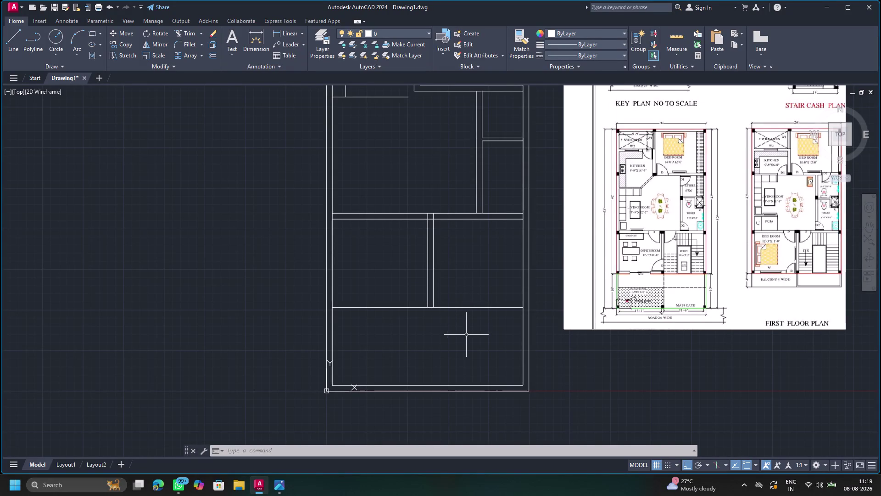
Draw the first stepped wall segments, down from the horizontal wall and then left.
scroll(down, 3)
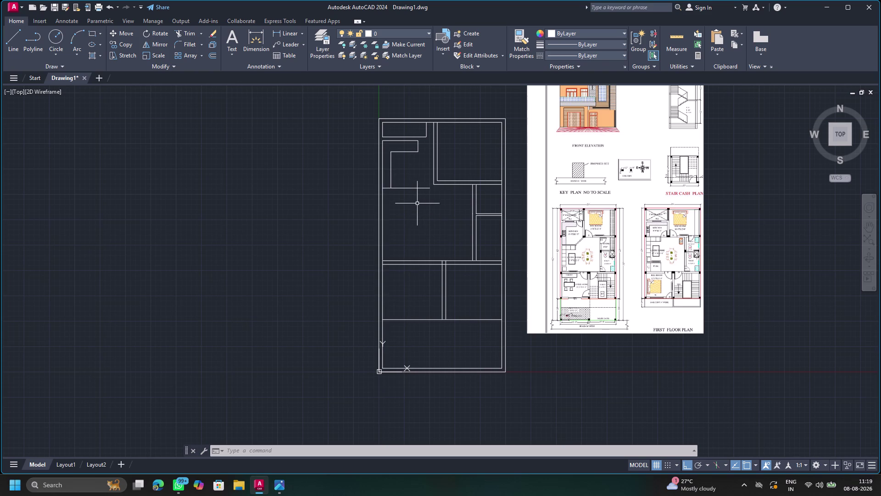
middle_drag(421, 204, 427, 290)
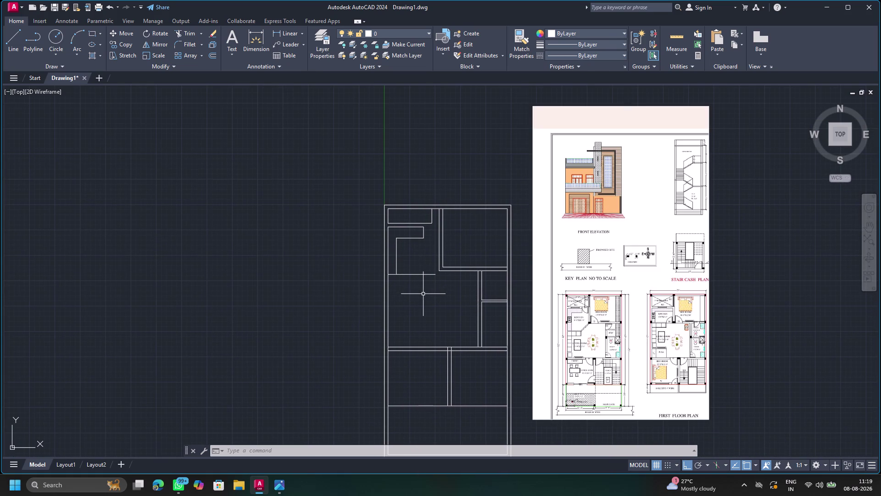
scroll(up, 3)
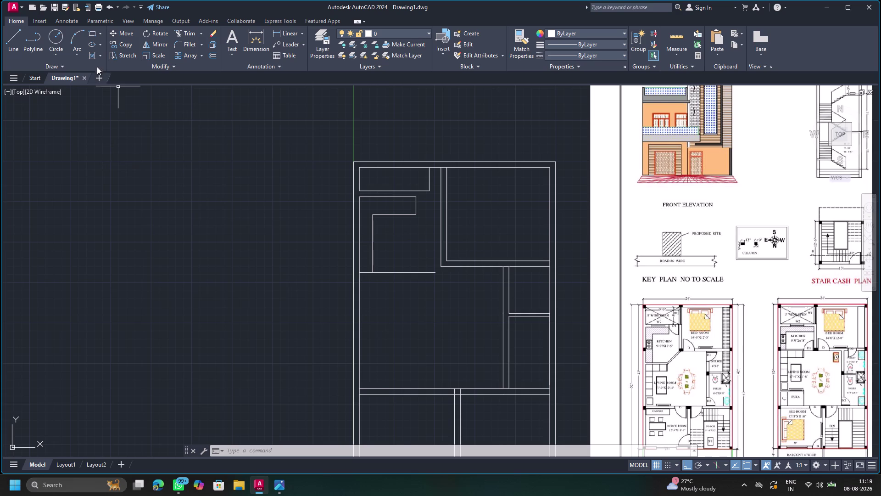
click(9, 38)
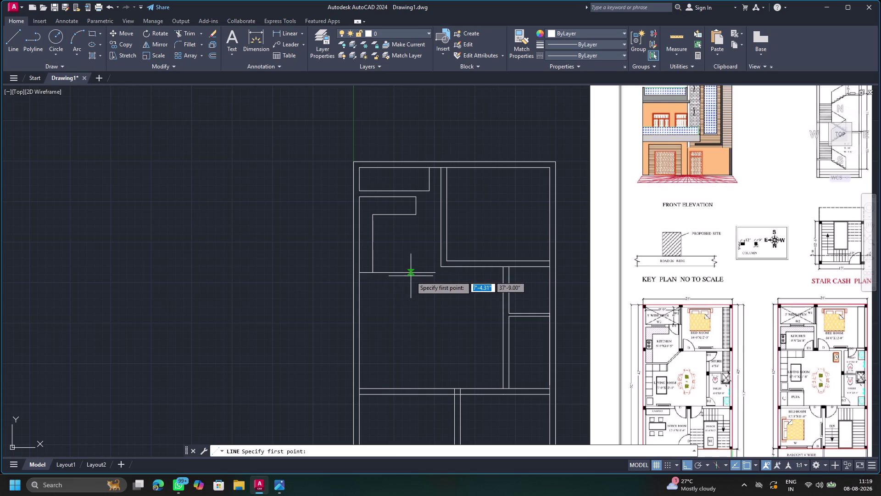
scroll(up, 3)
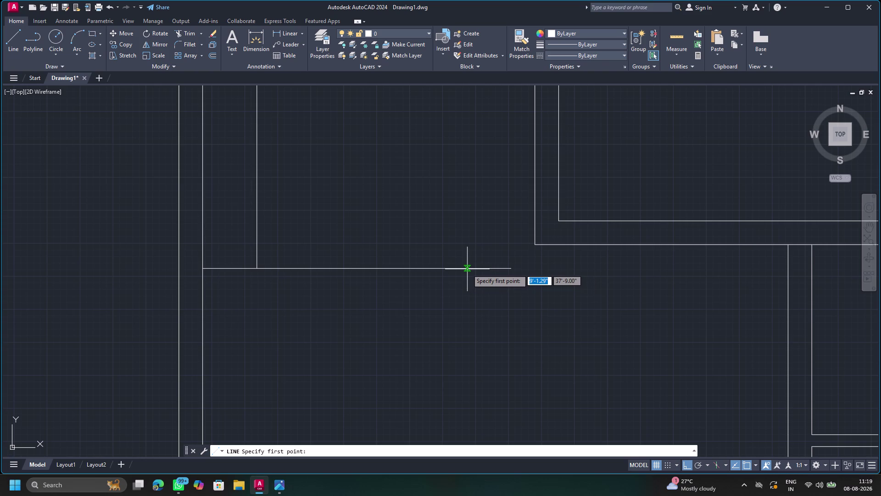
click(467, 269)
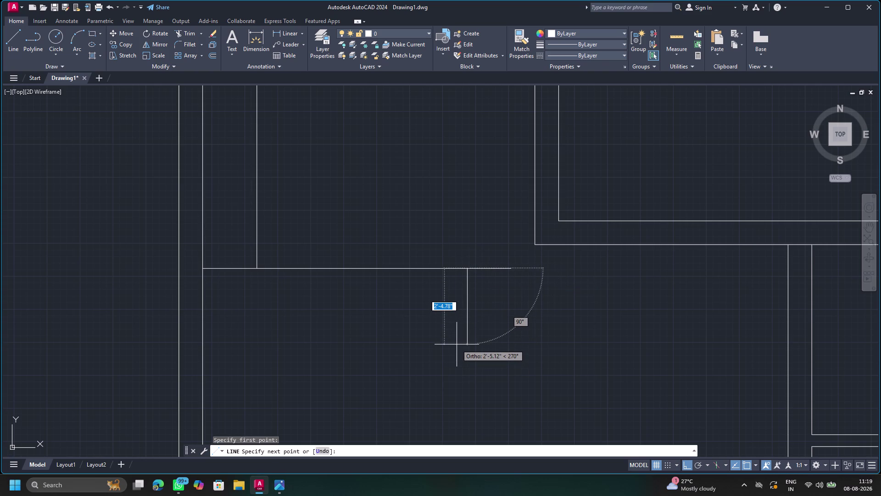
click(457, 344)
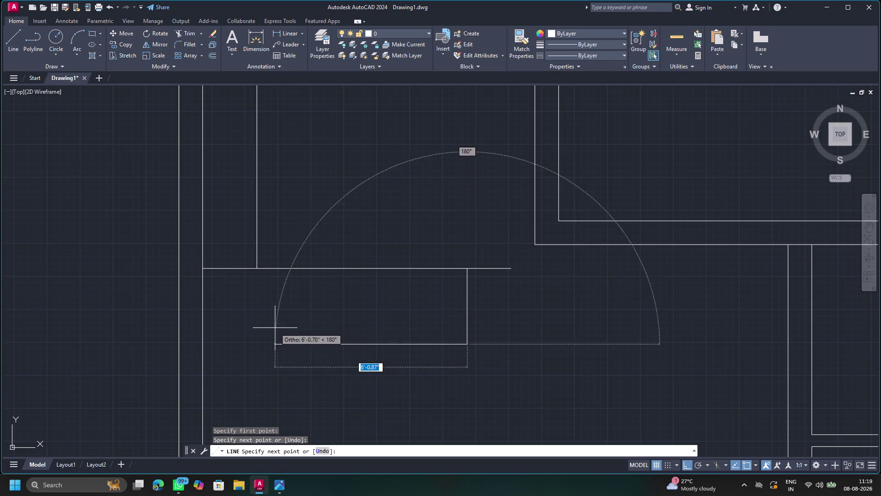
click(278, 343)
Continue the stepped wall with the long segment and a short horizontal end.
scroll(down, 3)
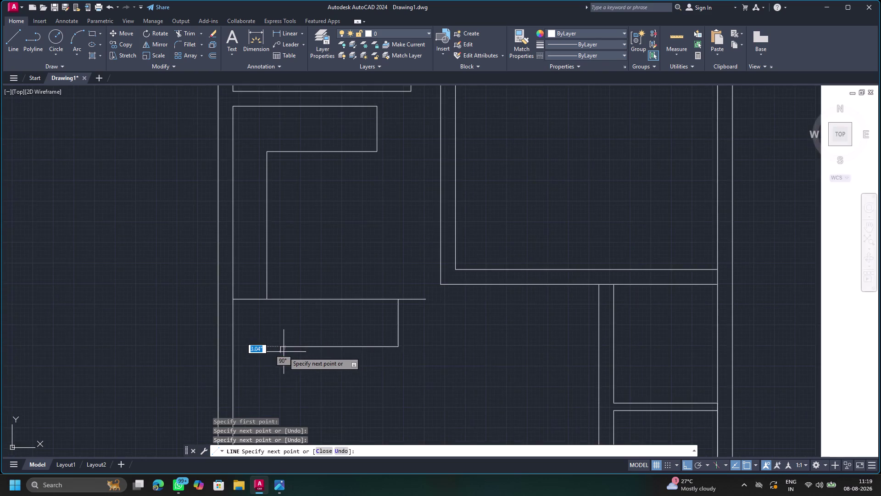
middle_drag(283, 351, 345, 232)
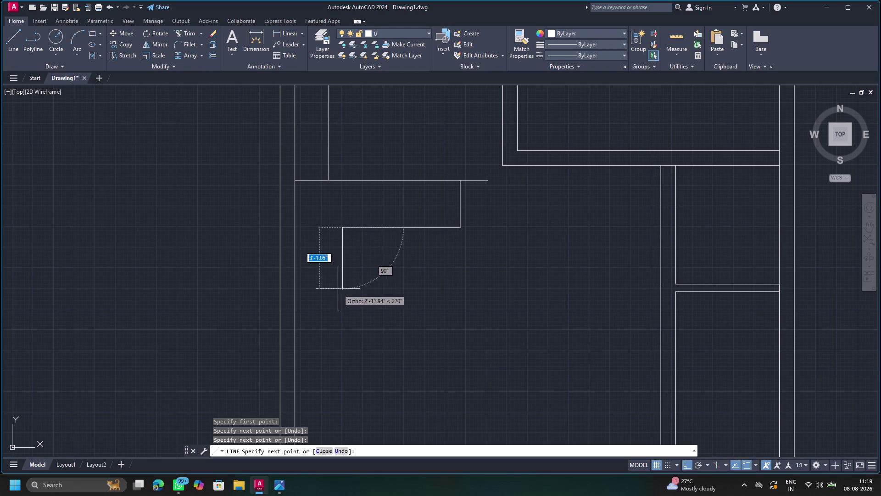
middle_drag(342, 316, 380, 190)
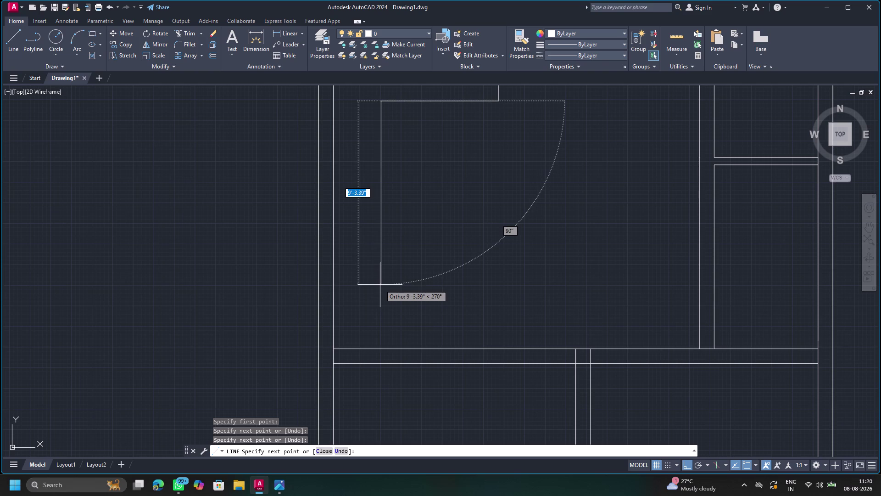
click(380, 284)
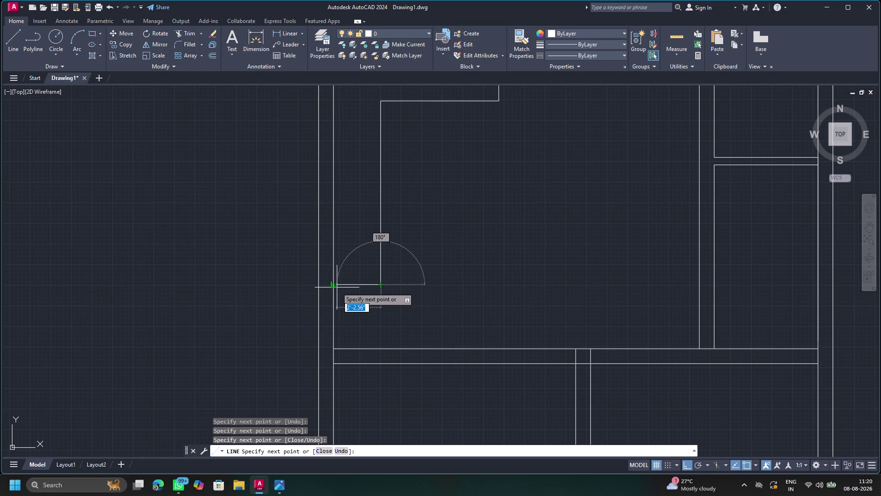
click(333, 285)
key(Escape)
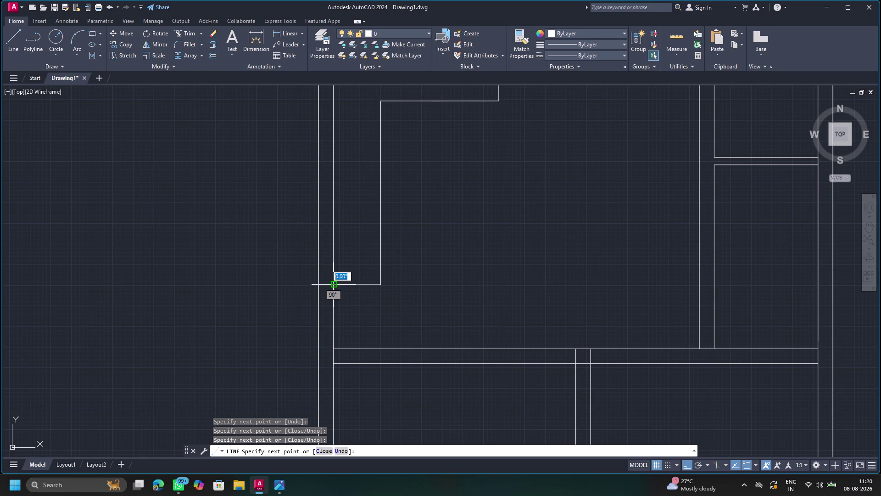
scroll(down, 3)
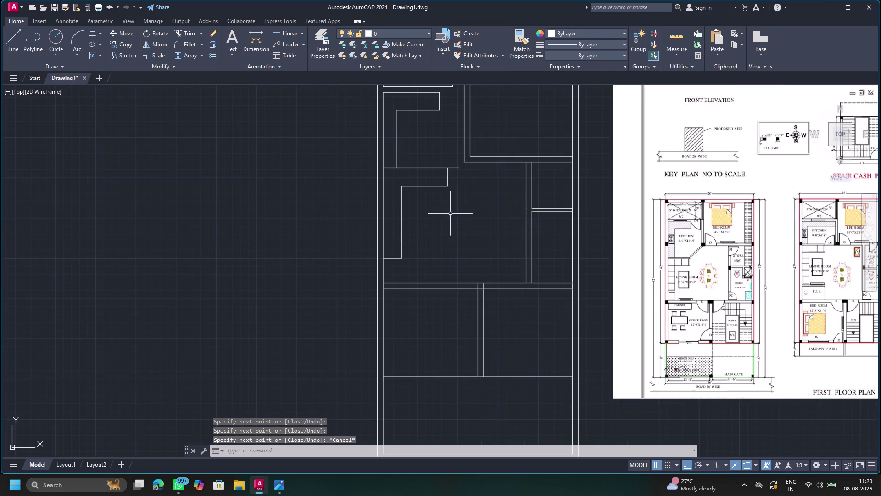
Fence-trim the excess line ends at the wall jog.
click(195, 36)
drag(453, 165, 453, 174)
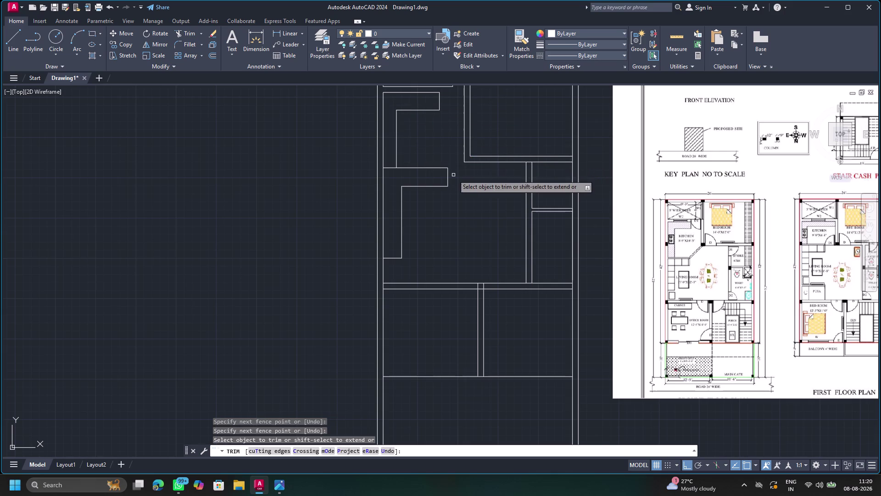
key(Escape)
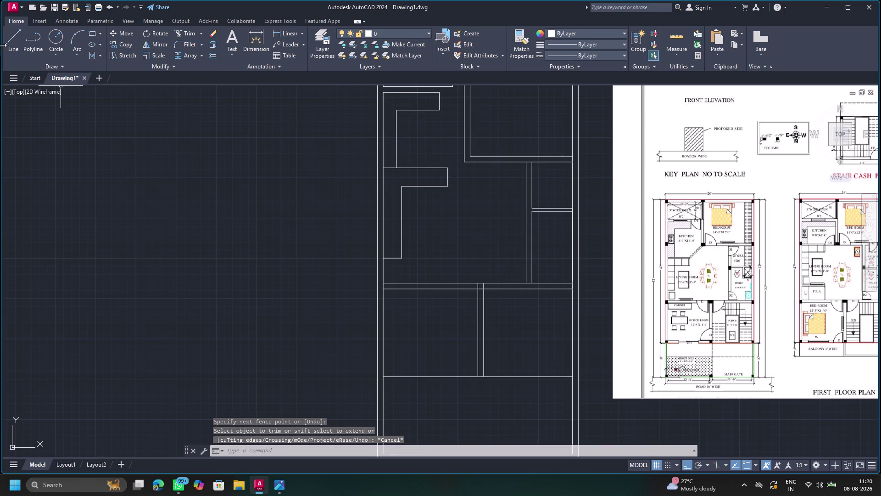
Begin a new line, pan to show the plan and reference sheet, then cancel it.
click(8, 43)
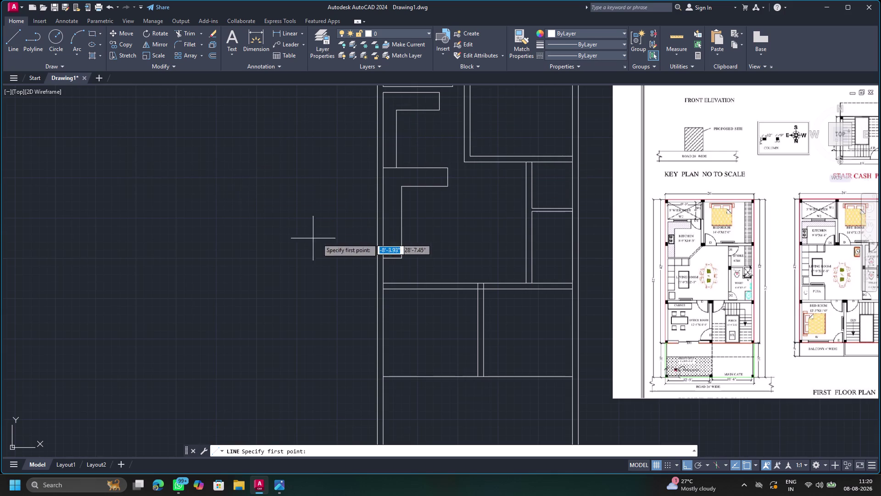
middle_drag(431, 227, 318, 324)
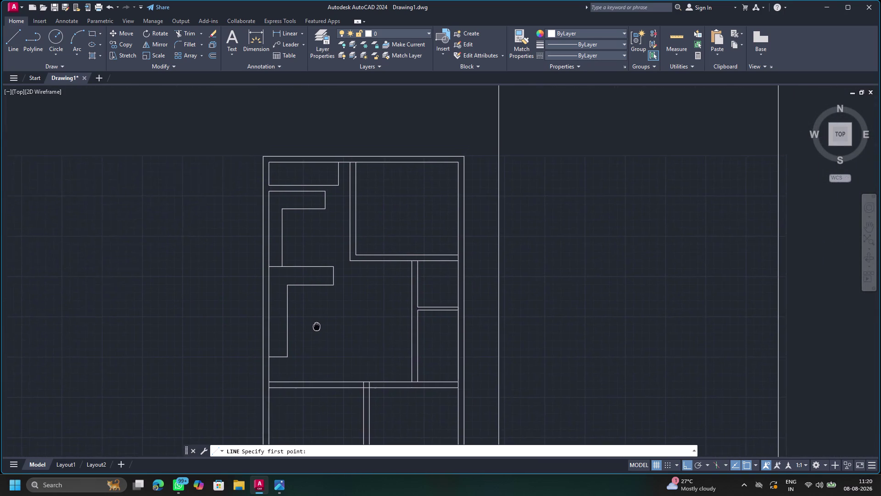
middle_drag(317, 324, 306, 345)
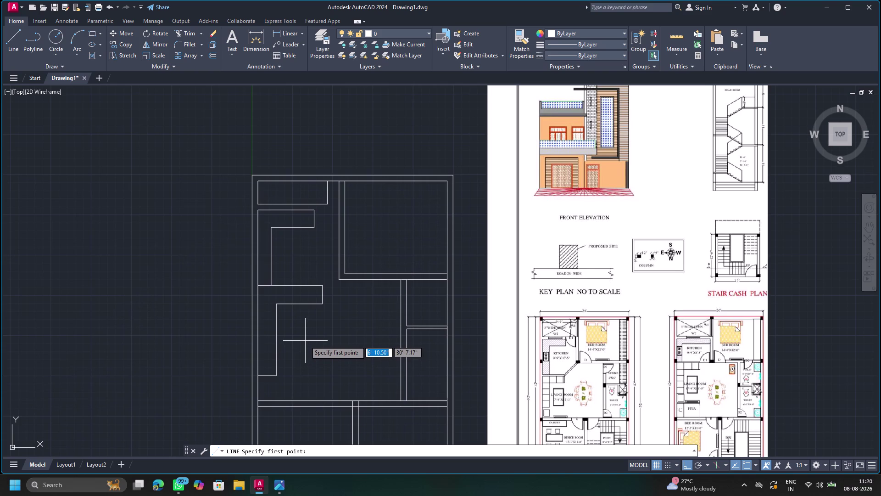
key(Escape)
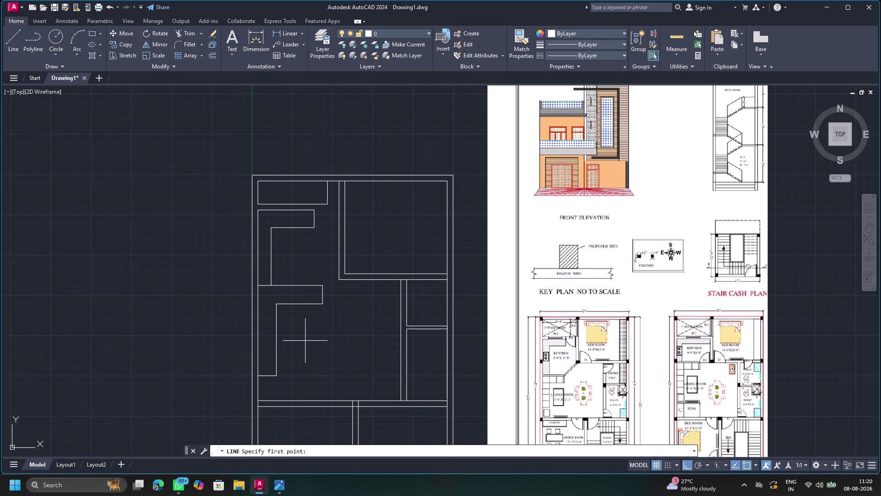
click(288, 285)
key(Escape)
key(o)
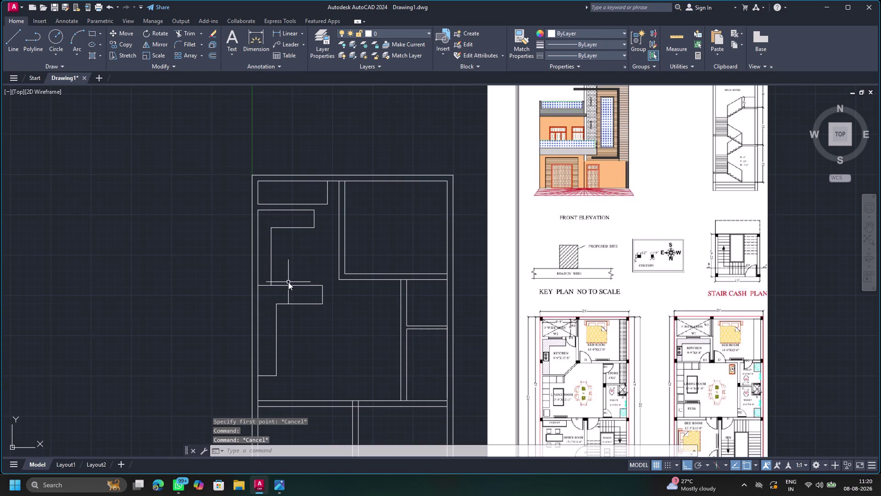
Offset the wall jog edge by 4.5 inches.
key(Return)
key(Return)
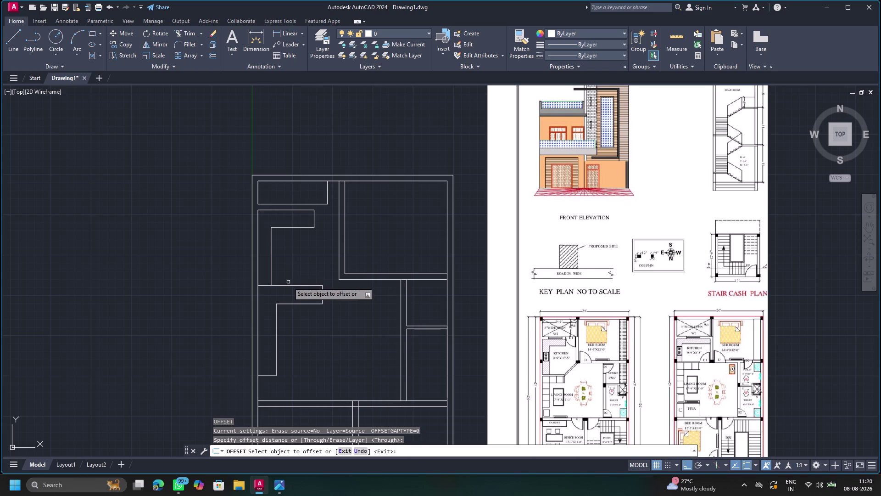
click(279, 285)
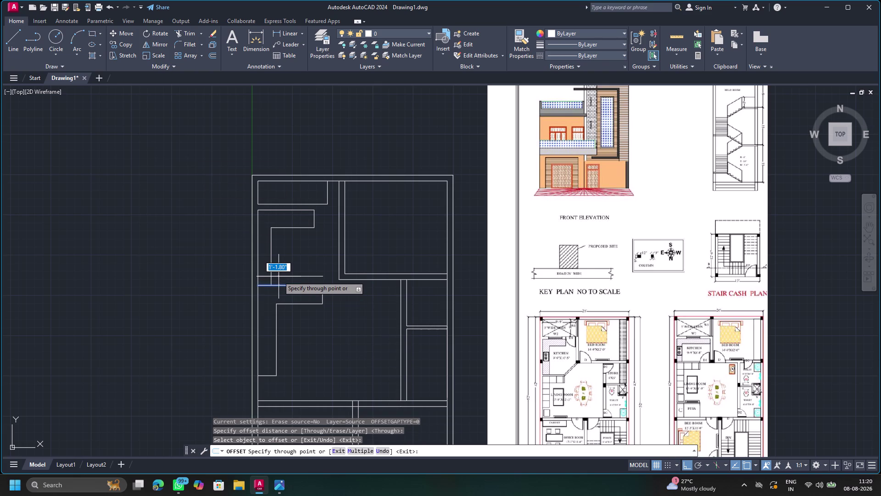
key(4)
text(.5)
key(shift+quotedbl)
key(Return)
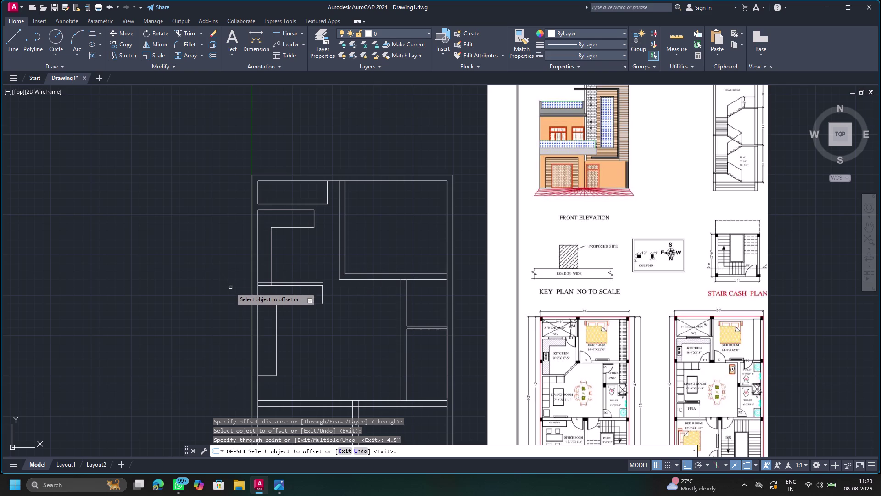
Pick another line, end the offset, and erase the unwanted extra line.
click(279, 281)
key(Escape)
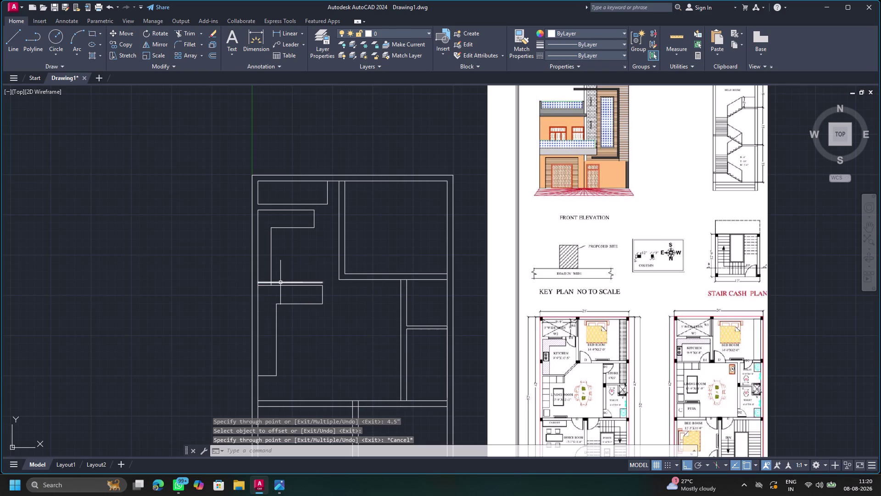
click(280, 282)
key(Delete)
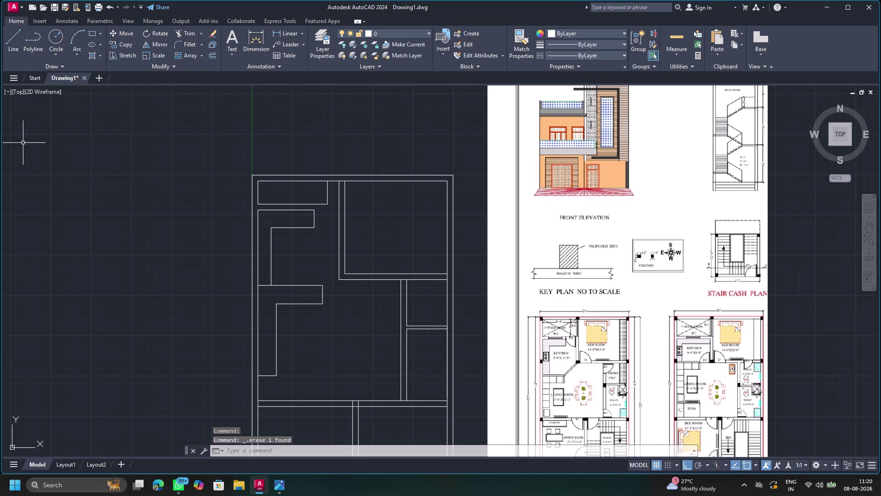
Undo the erase, the 4.5-inch offset and the stepped wall lines.
click(108, 5)
click(107, 4)
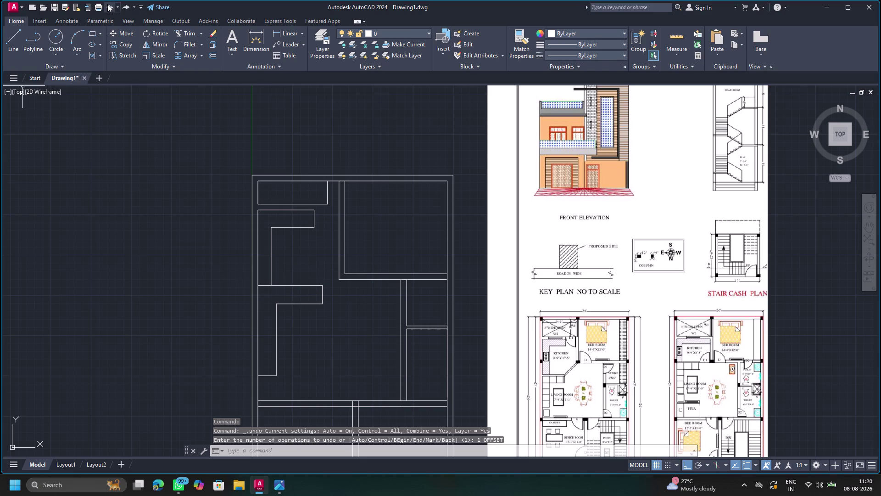
click(108, 4)
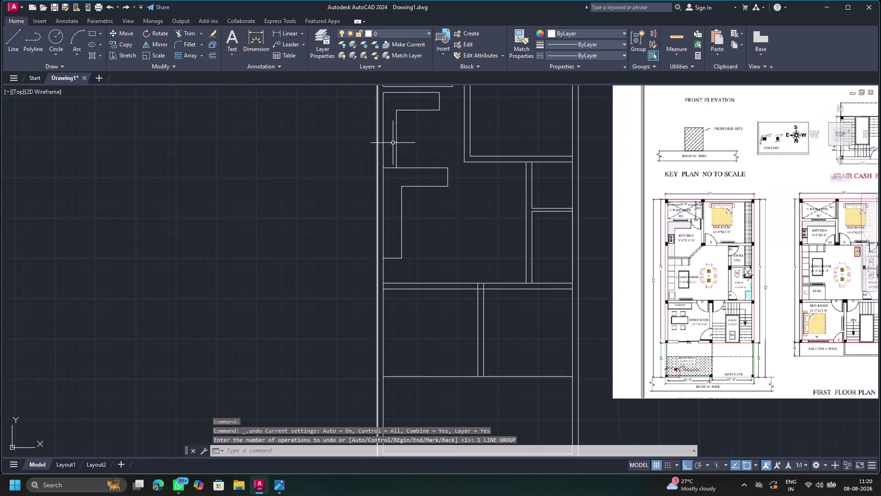
middle_drag(474, 202, 301, 151)
scroll(down, 3)
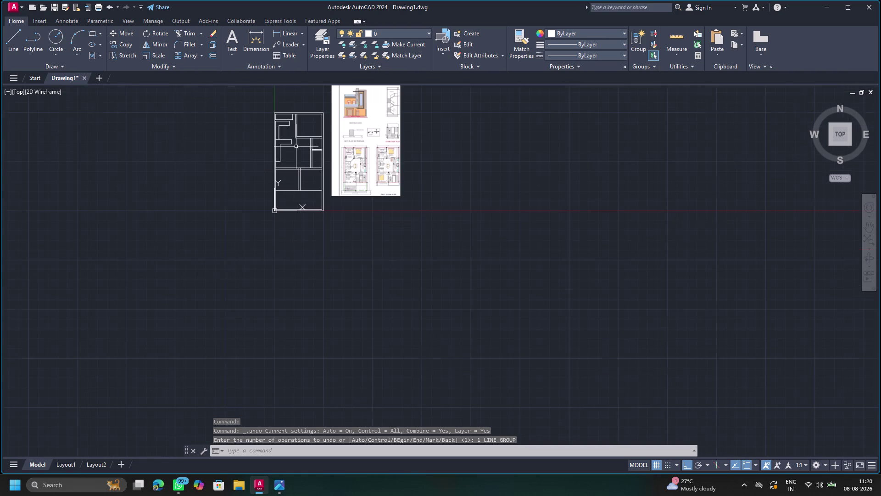
middle_drag(293, 143, 267, 209)
scroll(up, 3)
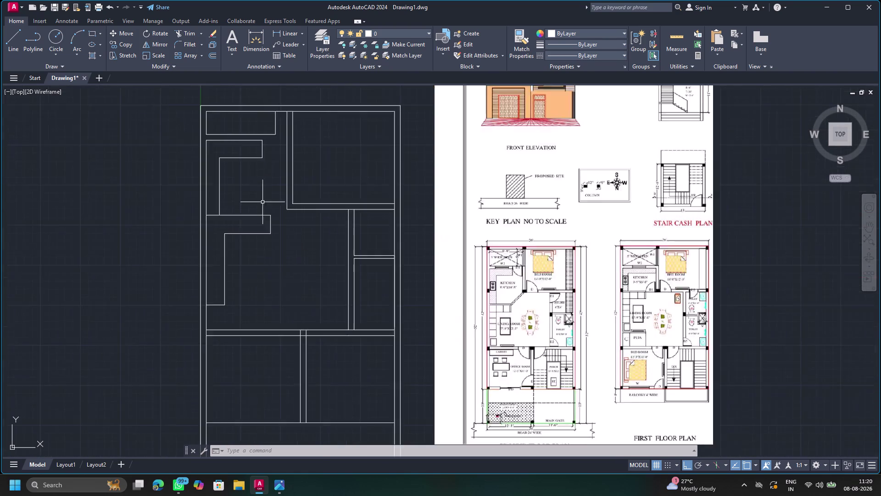
scroll(up, 3)
Undo further view changes, the last trim and the last drawn line.
click(110, 6)
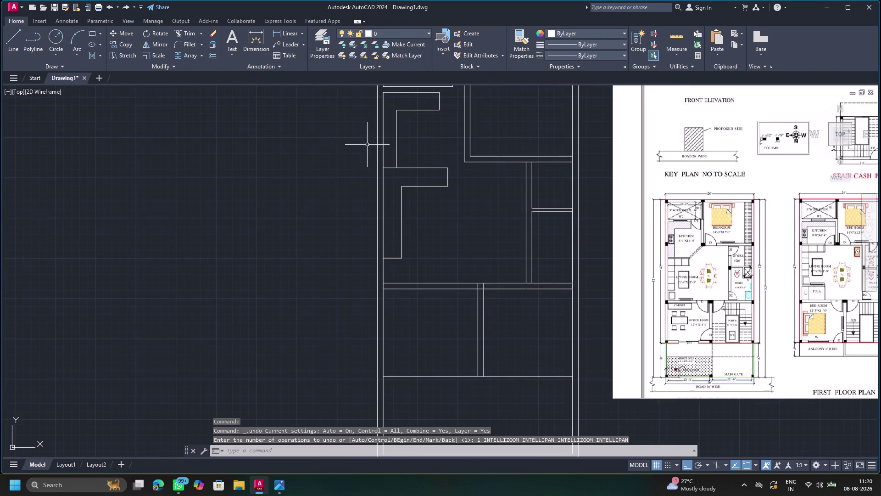
click(111, 8)
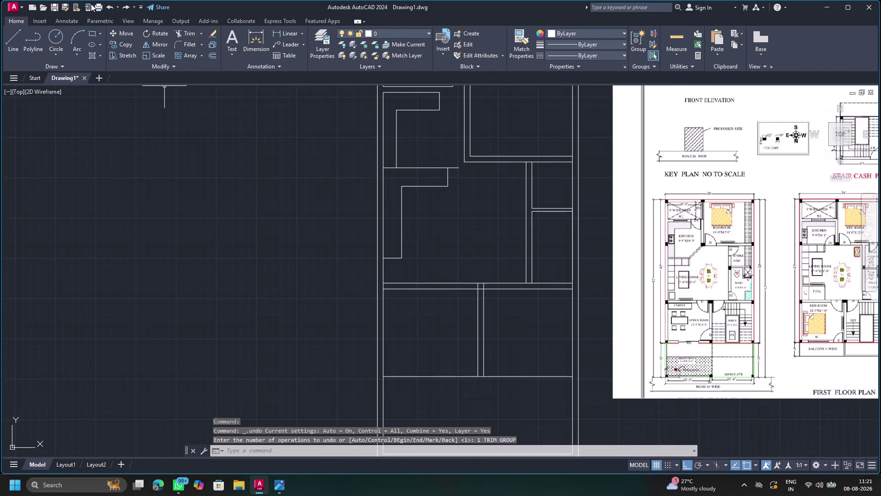
click(108, 10)
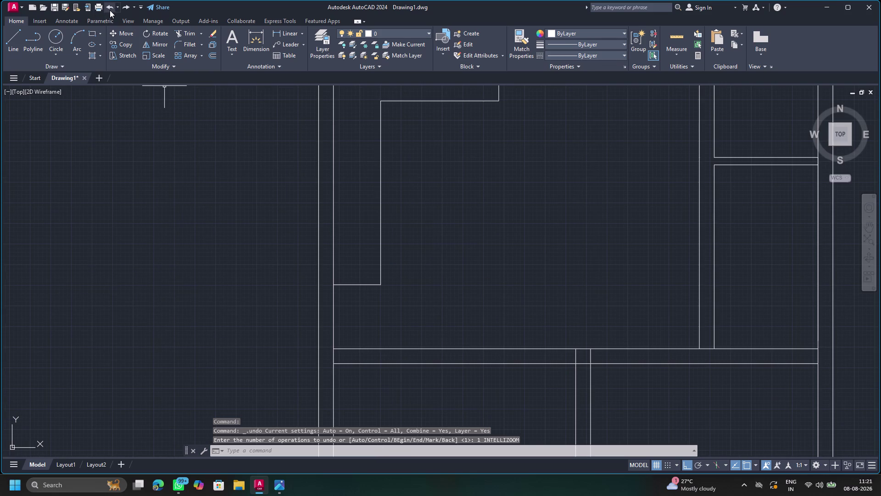
click(109, 10)
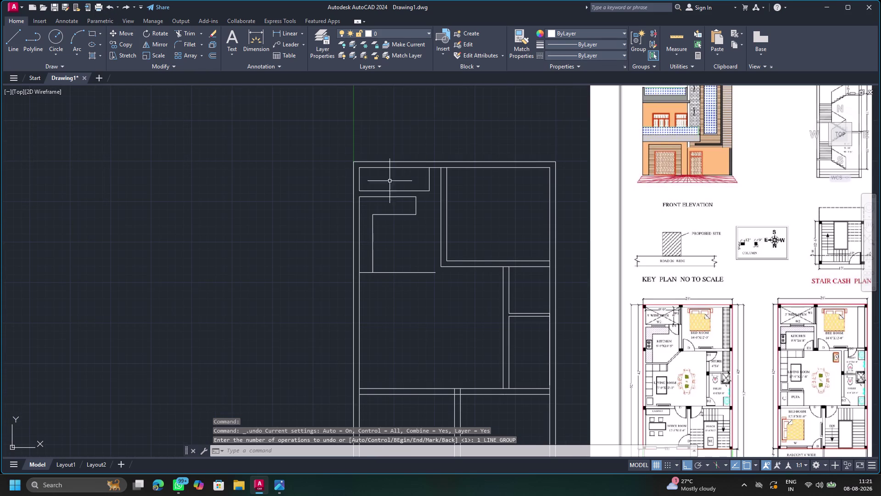
middle_drag(432, 275, 335, 235)
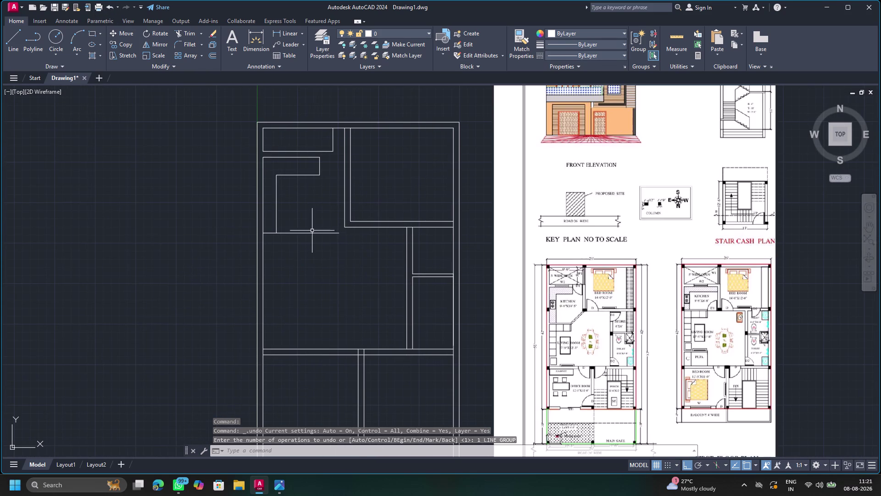
click(308, 232)
key(Escape)
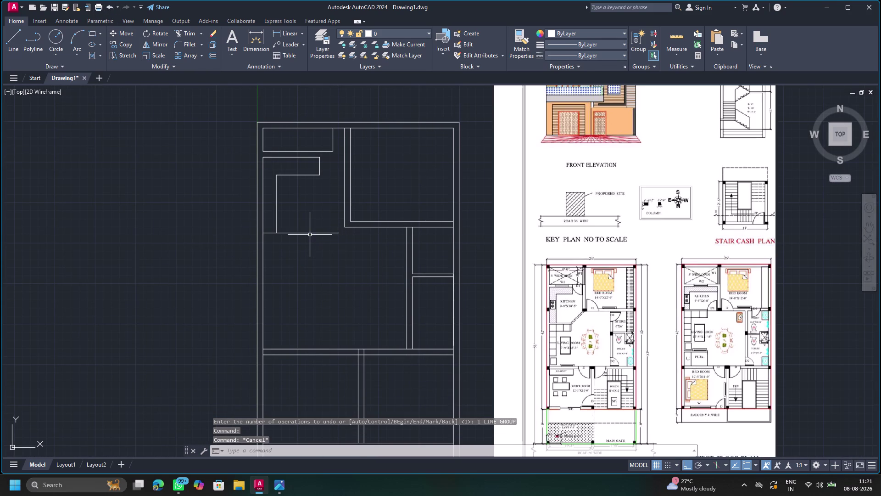
Offset the short horizontal interior wall line by 4.5" with OFFSET.
click(310, 233)
key(Escape)
key(o)
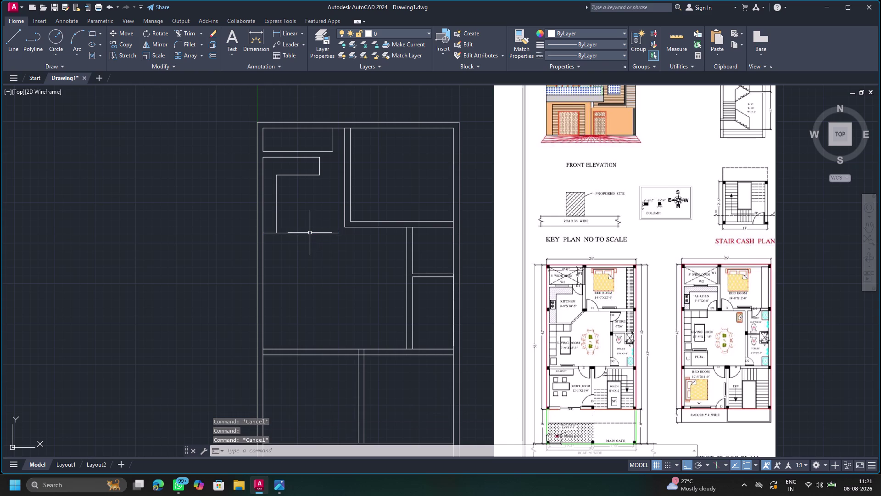
key(Return)
key(Return)
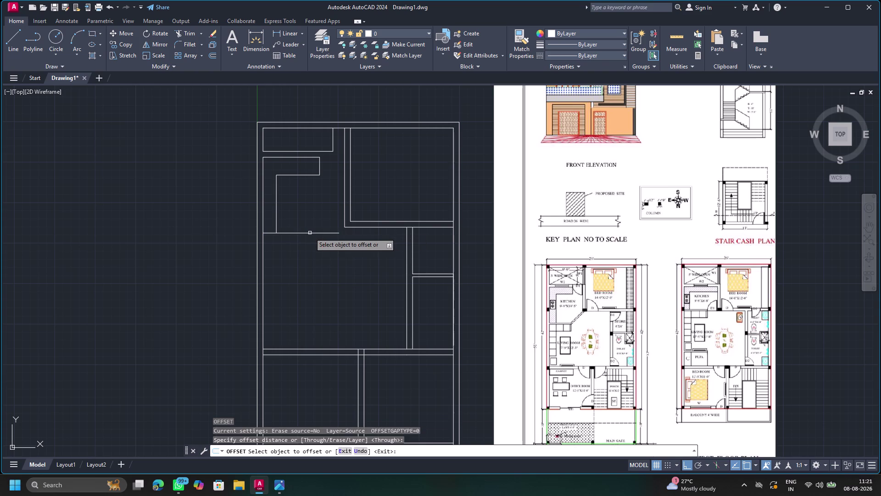
click(310, 233)
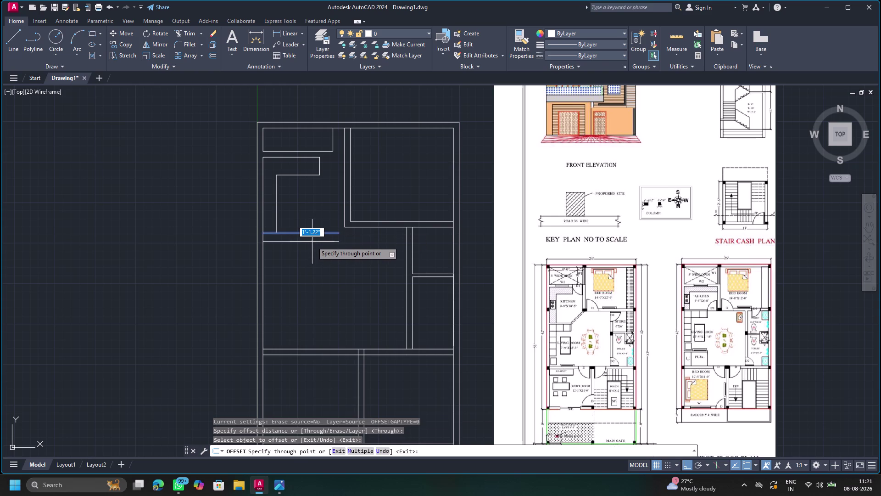
text(4.5)
text(")
key(Return)
scroll(up, 3)
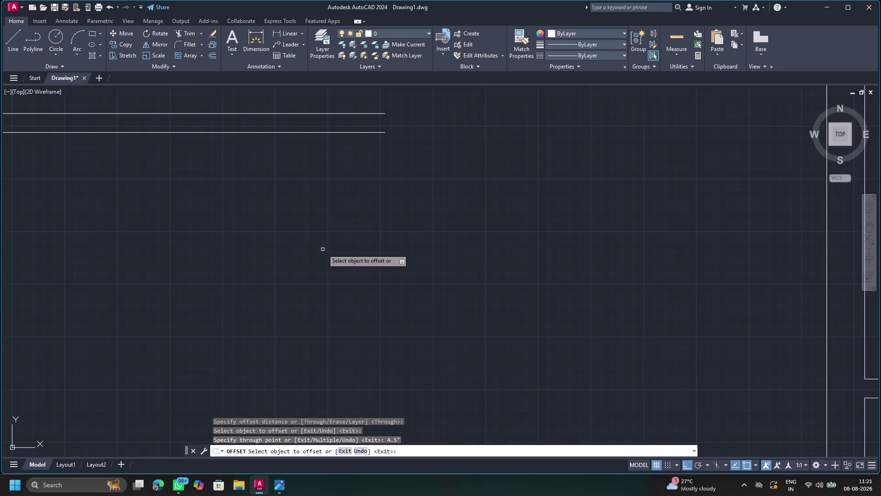
middle_drag(288, 221, 410, 321)
scroll(down, 3)
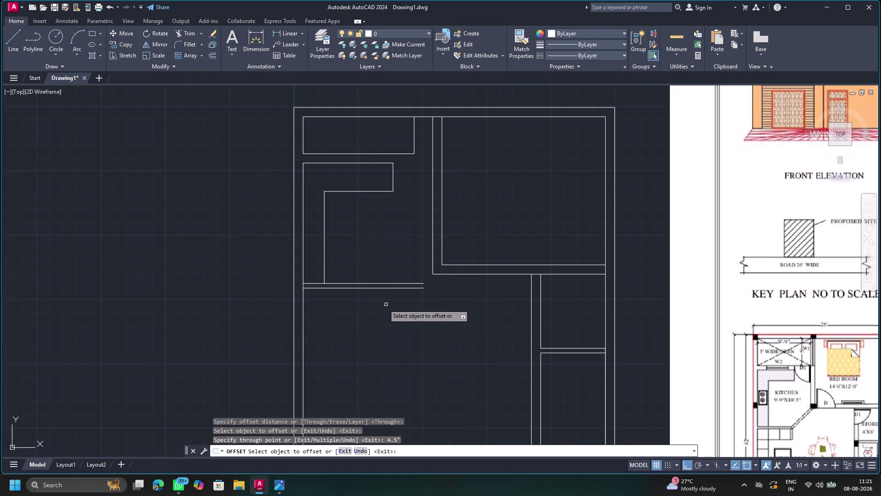
click(10, 42)
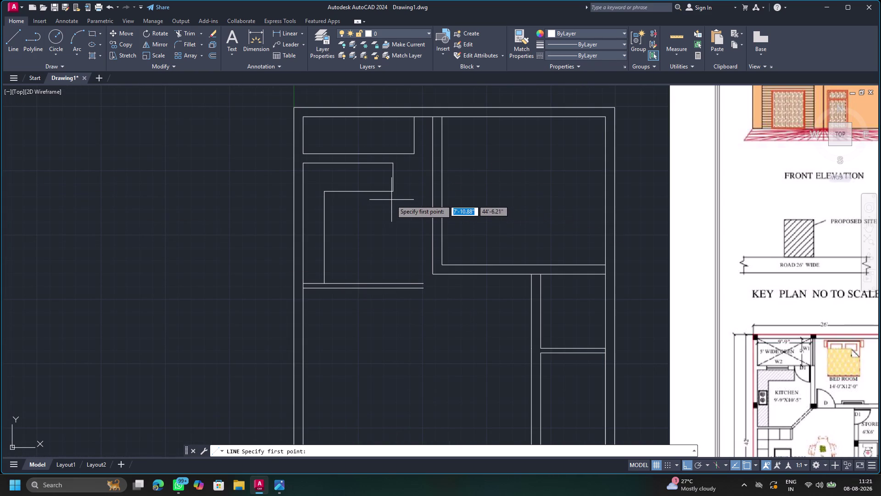
Trace the six-corner L-shaped wall outline from the double wall to the left outer wall.
click(395, 191)
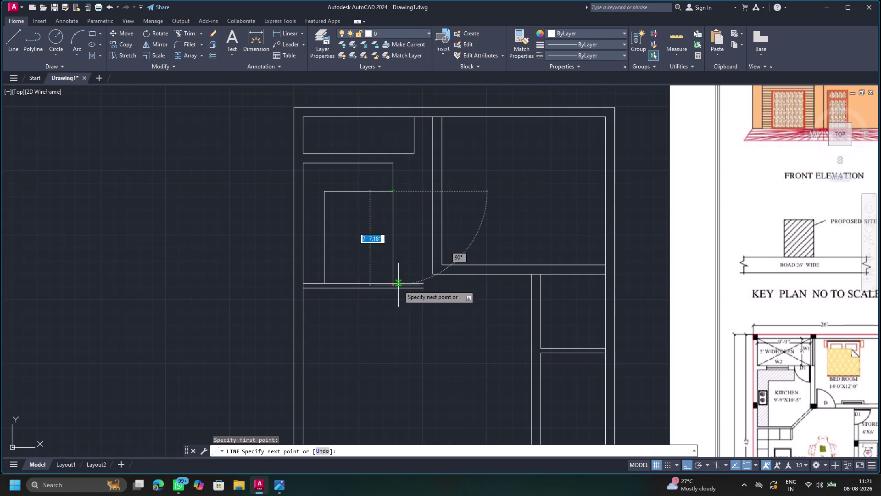
click(392, 288)
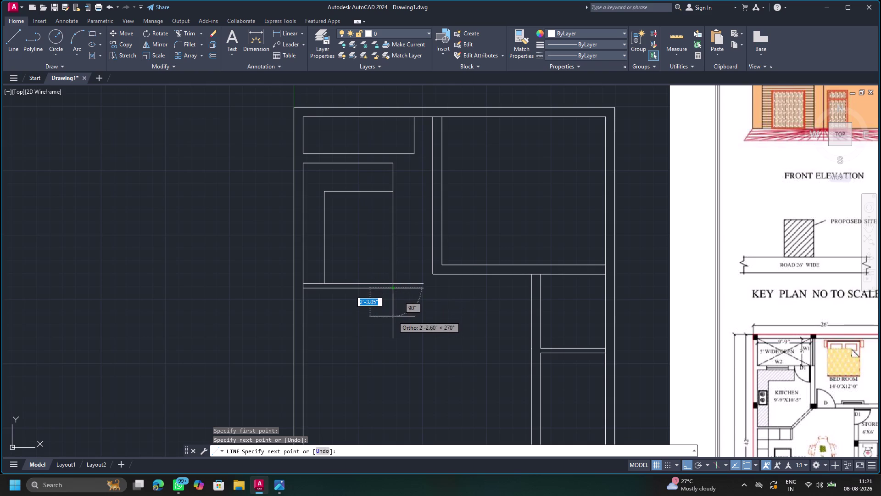
scroll(down, 3)
middle_drag(392, 319, 404, 227)
scroll(up, 3)
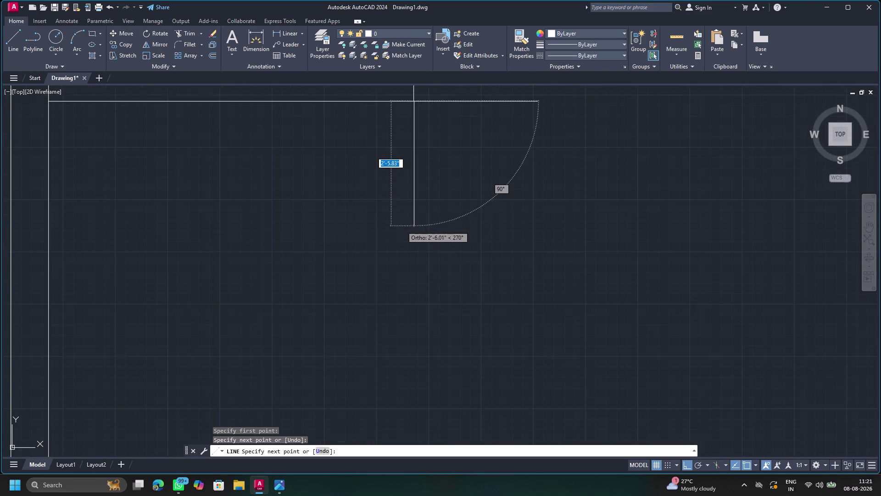
click(414, 240)
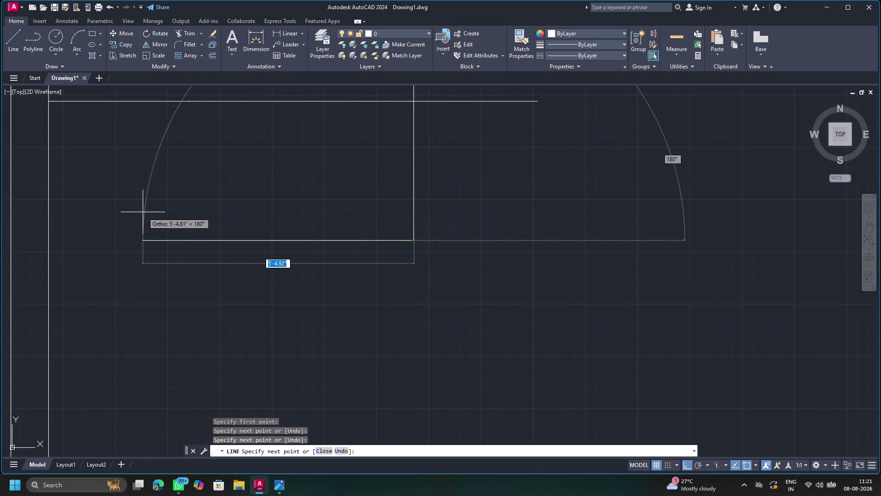
click(199, 243)
scroll(down, 3)
middle_drag(210, 256, 248, 180)
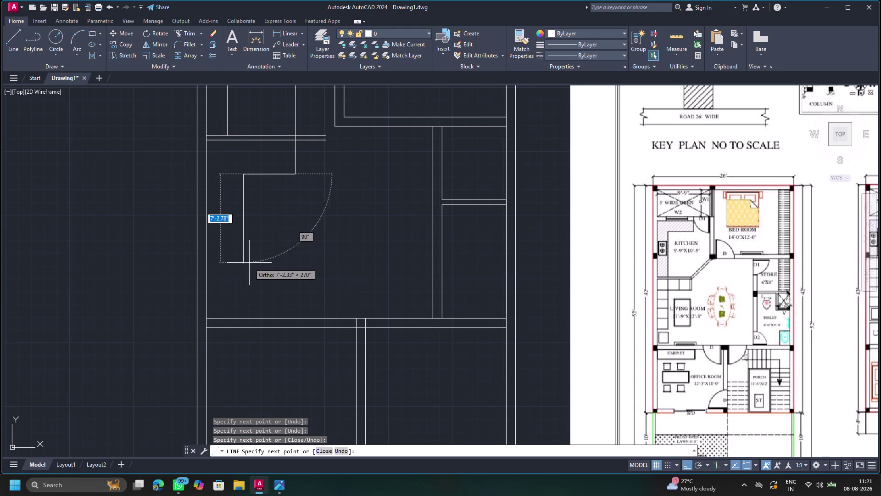
click(243, 274)
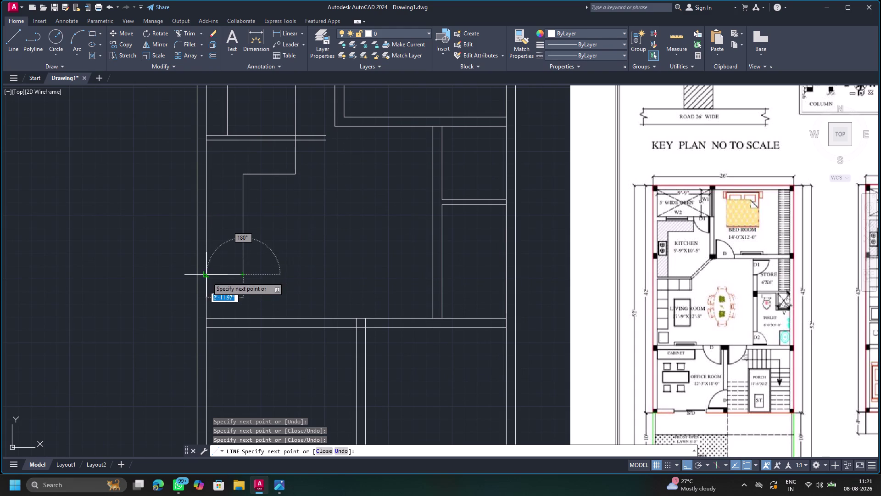
click(207, 275)
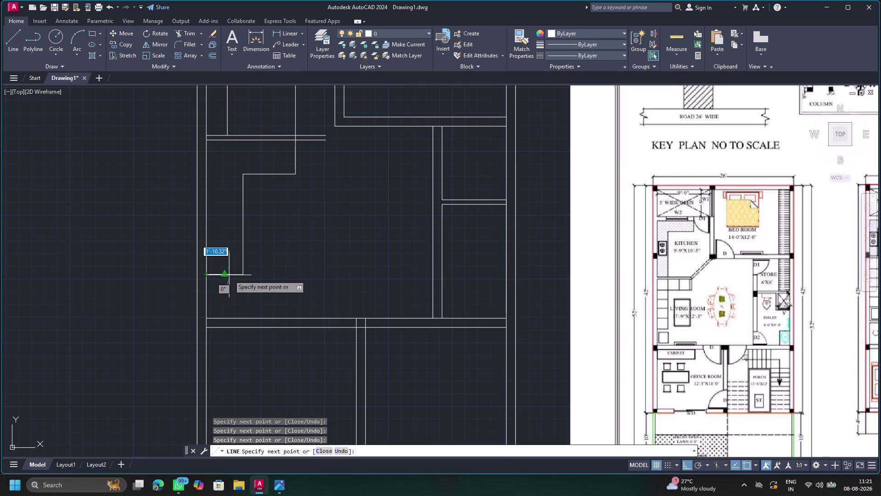
key(Escape)
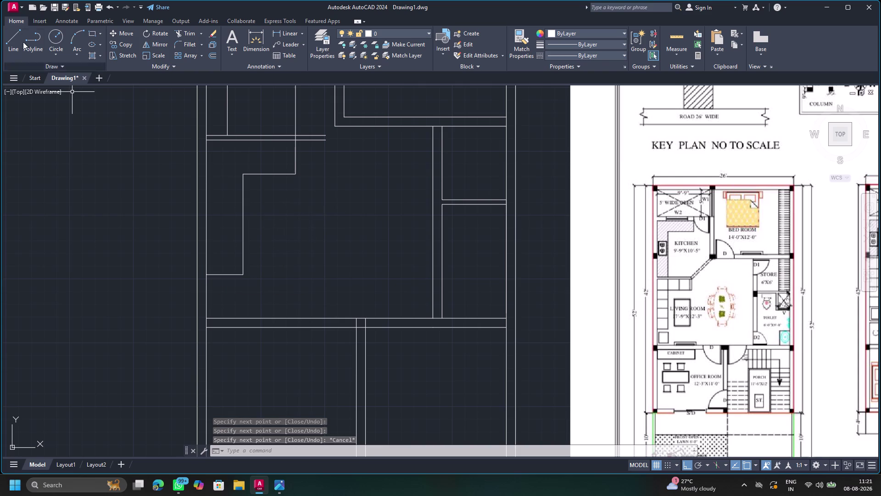
Trim the overlapping wall segments at the double-wall junctions with fences and a corner pick.
click(181, 31)
drag(308, 116, 306, 136)
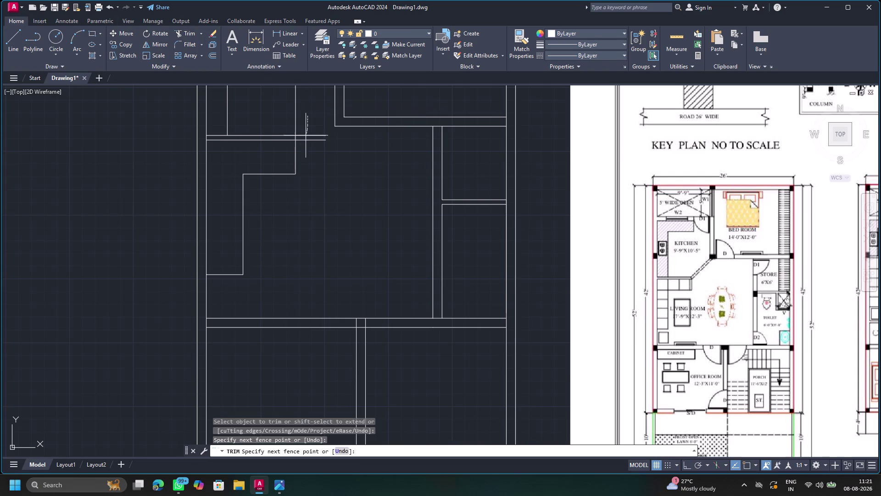
drag(305, 136, 300, 157)
drag(275, 115, 301, 116)
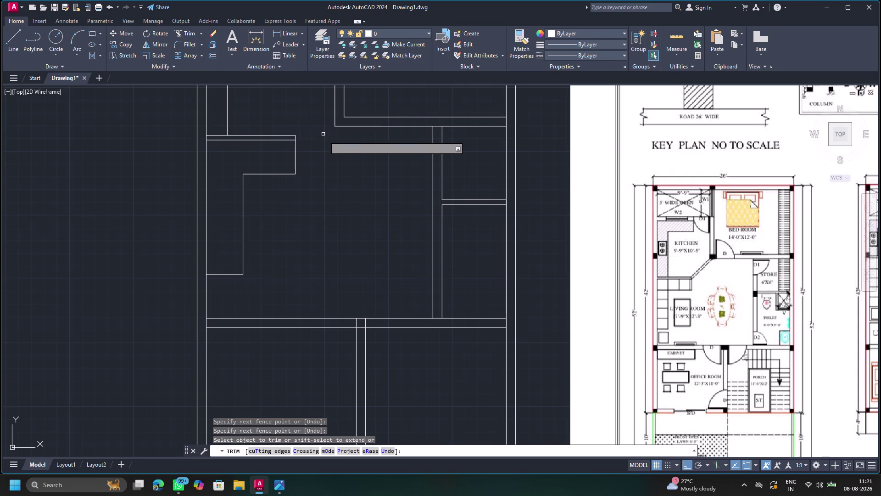
scroll(up, 3)
drag(281, 133, 299, 135)
scroll(down, 3)
middle_drag(138, 163, 281, 191)
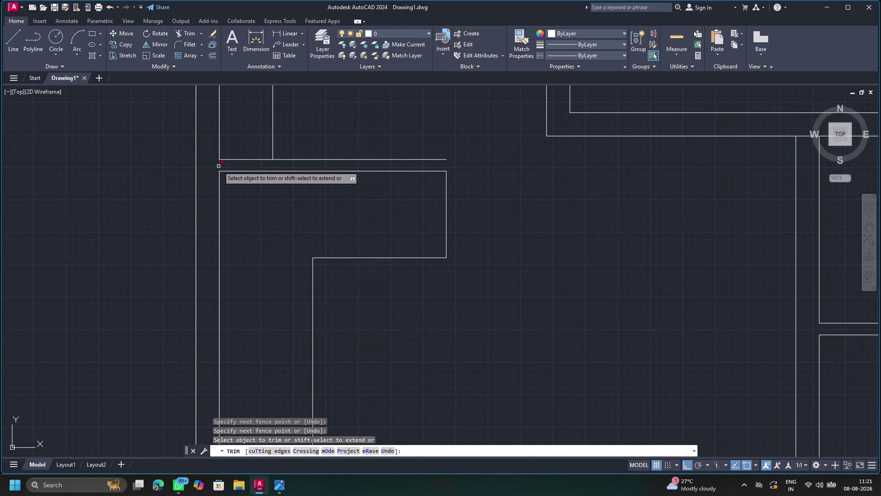
click(219, 166)
scroll(down, 3)
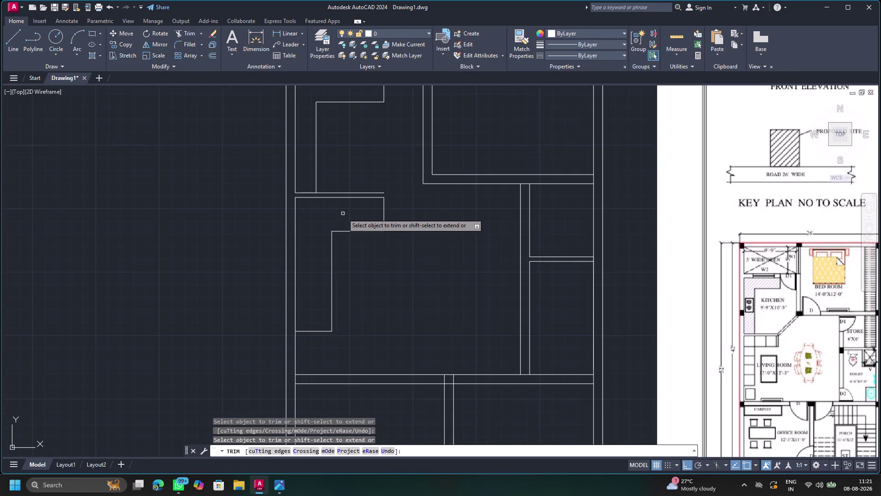
key(Escape)
Pan back to the whole plan and use the tools at the left edge.
middle_drag(405, 197, 399, 207)
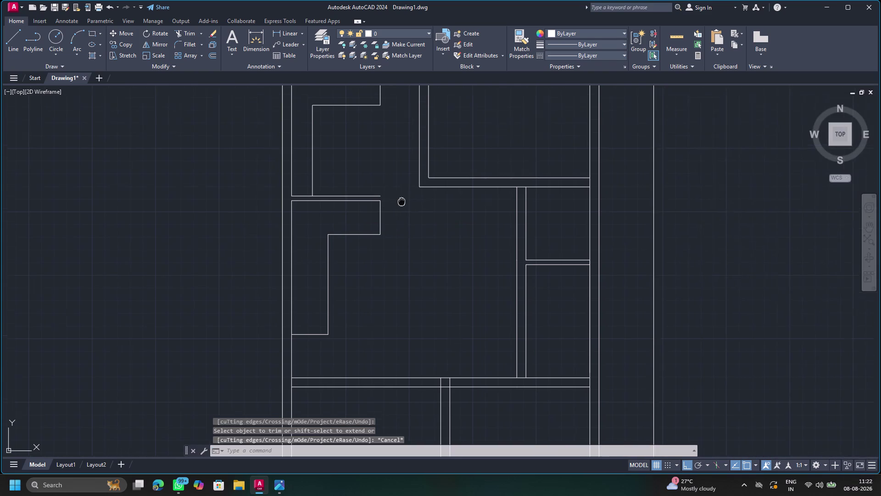
middle_drag(399, 207, 377, 280)
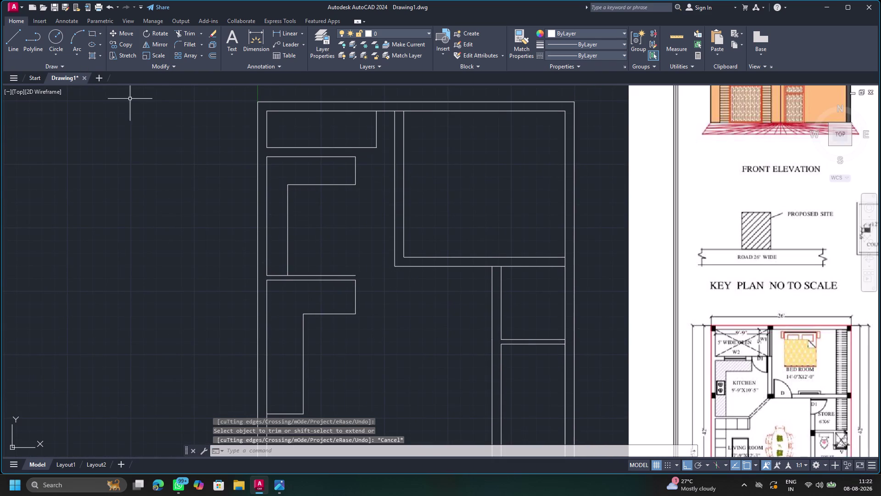
click(0, 35)
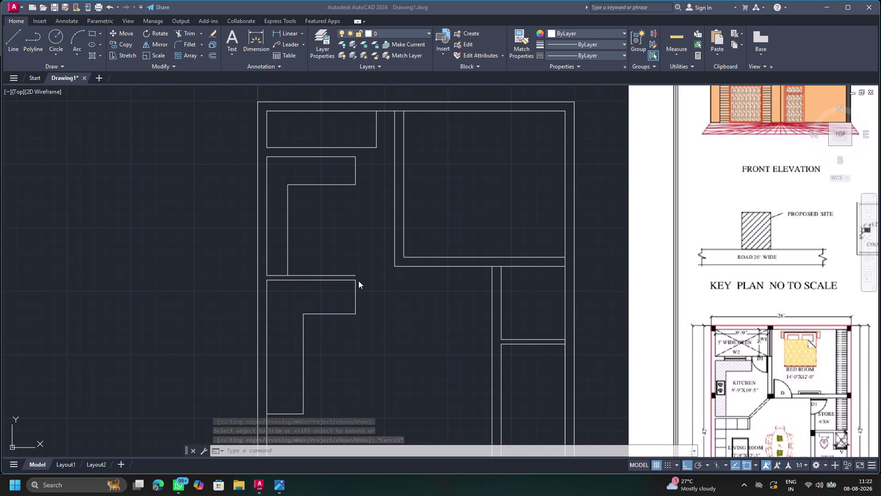
click(15, 48)
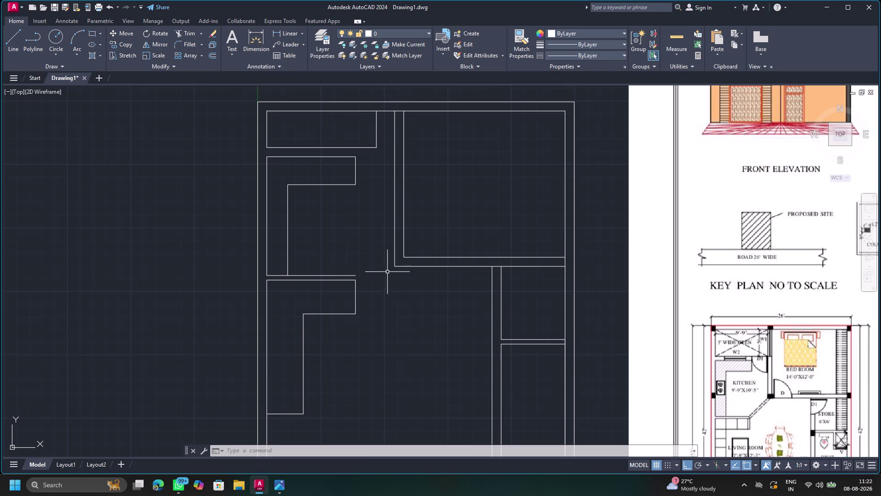
double_click(16, 40)
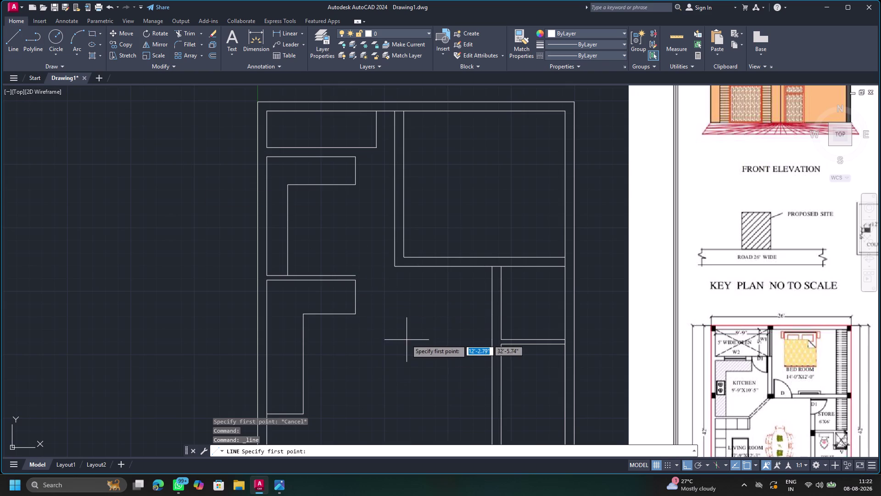
Draw the slanted wall line with ortho off (F8), then view the plan beside the reference.
click(394, 264)
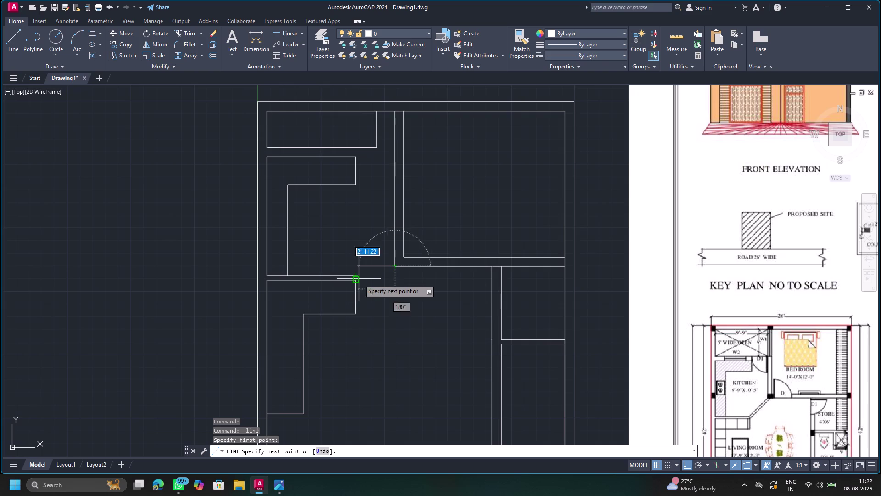
key(F8)
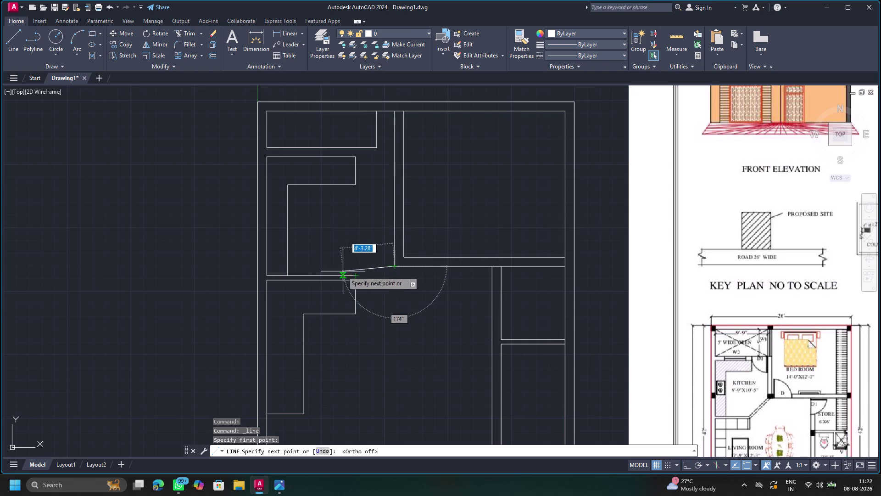
scroll(up, 3)
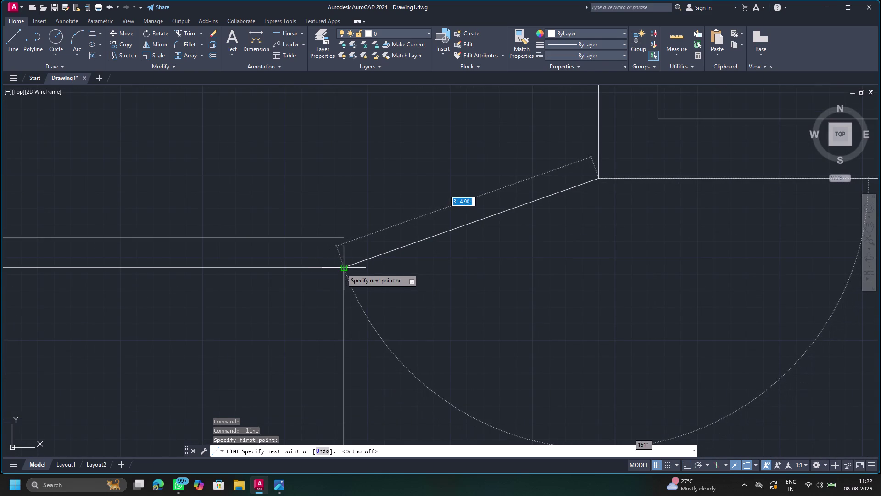
click(342, 268)
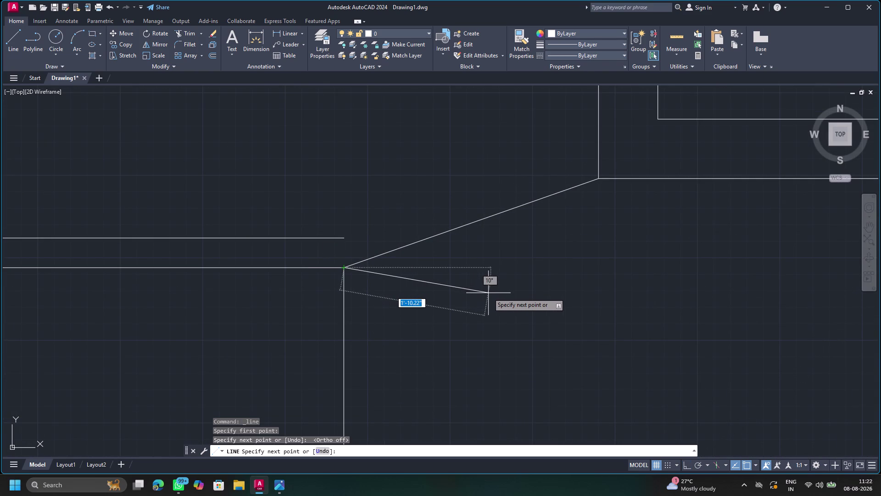
scroll(down, 3)
key(Escape)
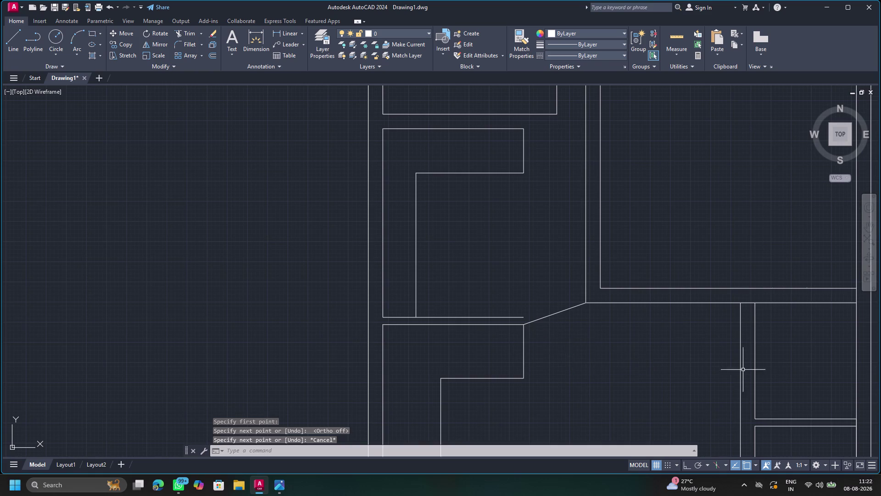
scroll(down, 3)
middle_drag(838, 377, 488, 331)
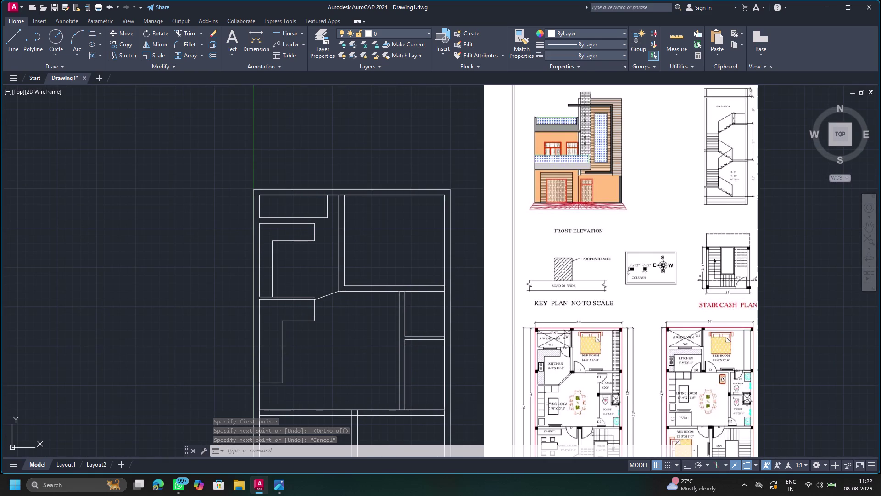
scroll(up, 3)
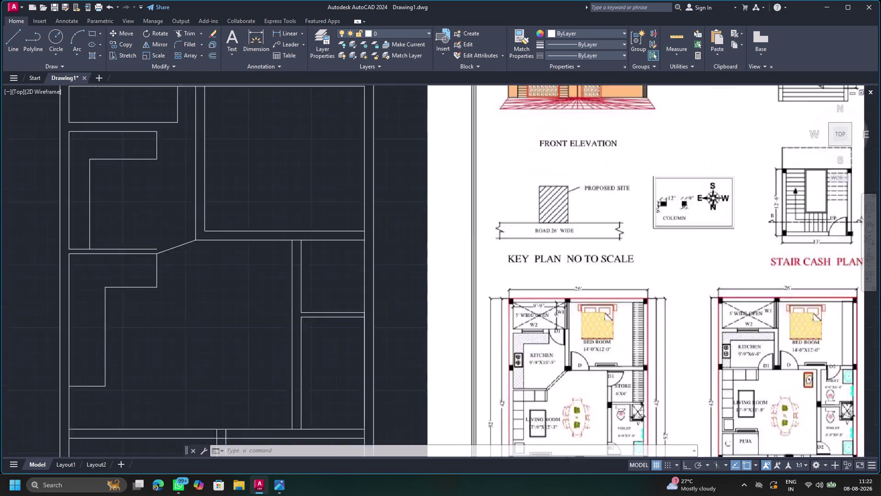
scroll(down, 3)
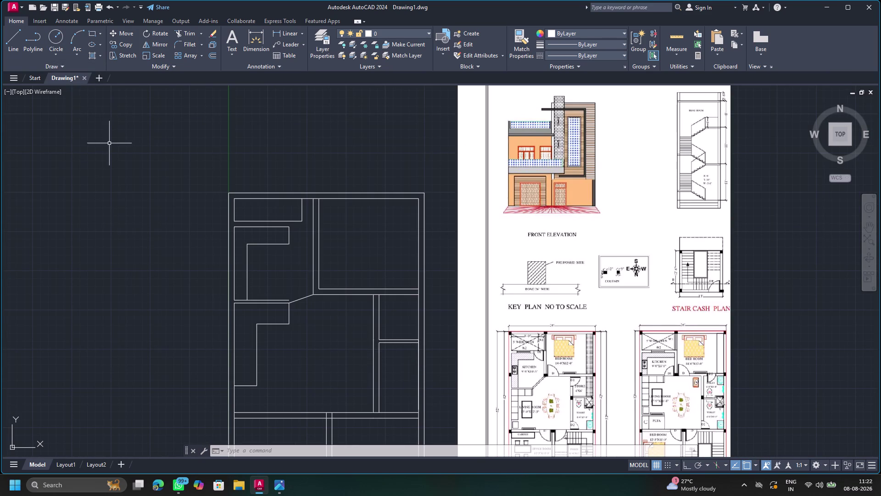
Begin a second line from the wall corner, then cancel it.
click(13, 37)
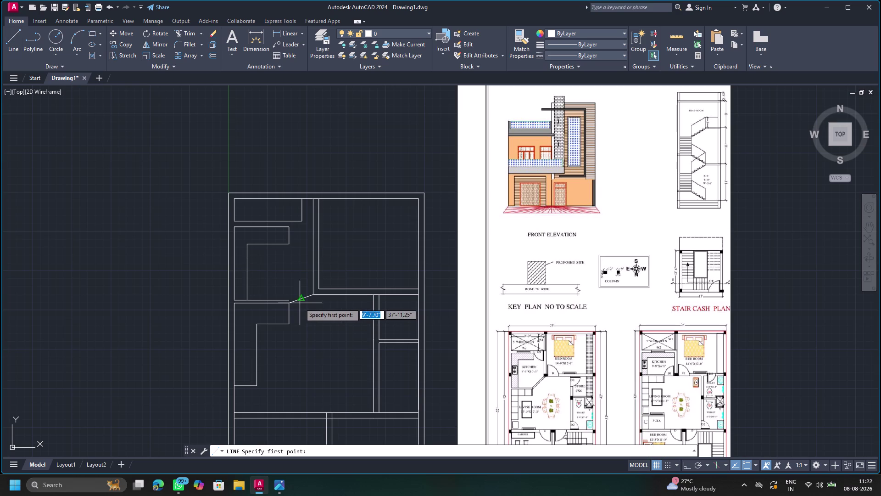
click(288, 299)
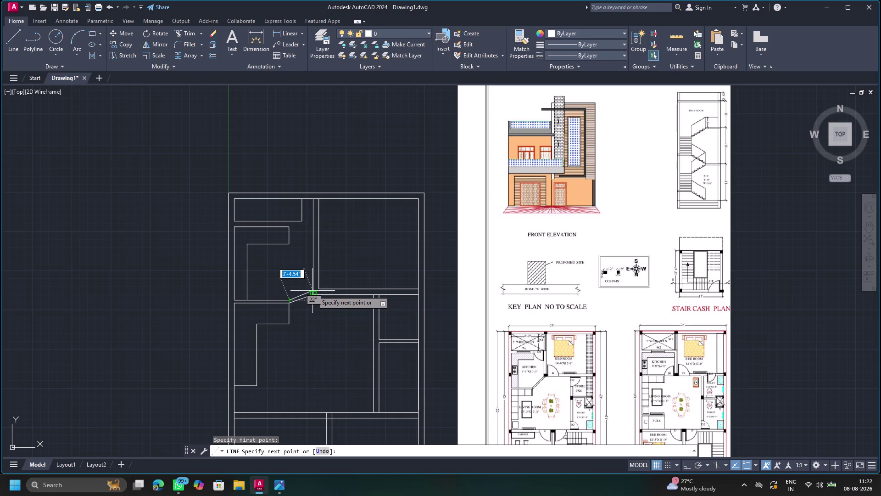
scroll(up, 3)
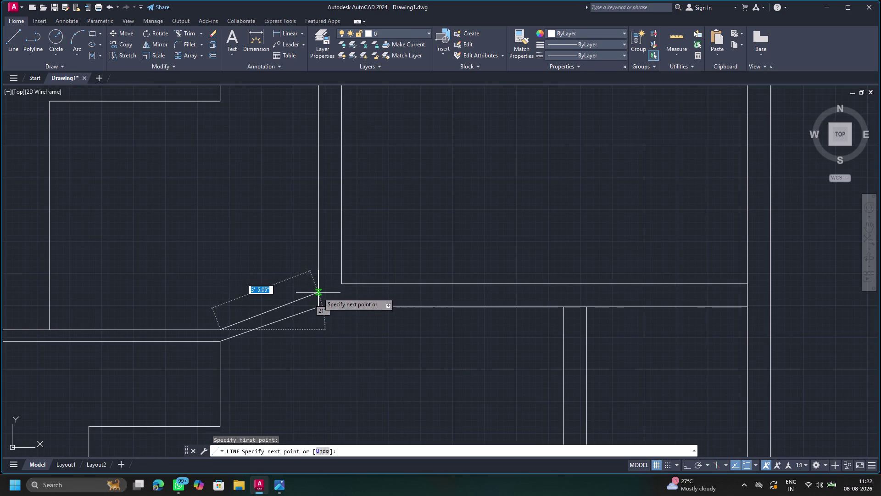
key(Escape)
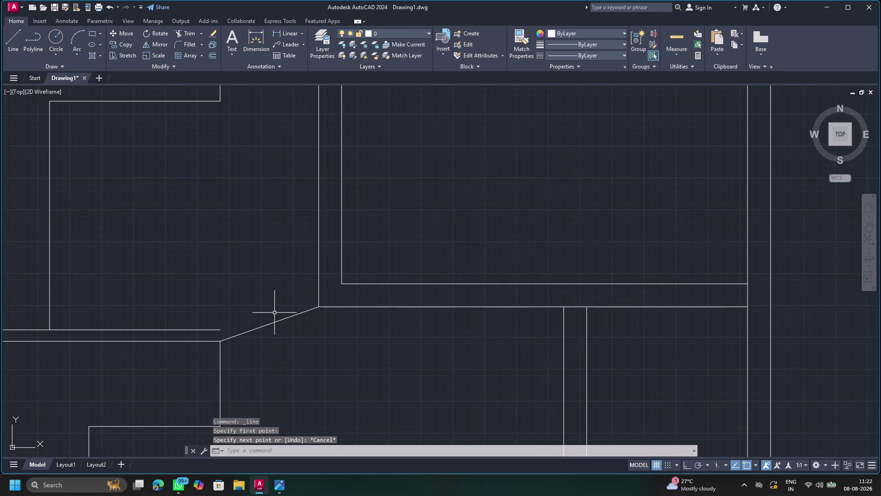
key(o)
key(Return)
key(Return)
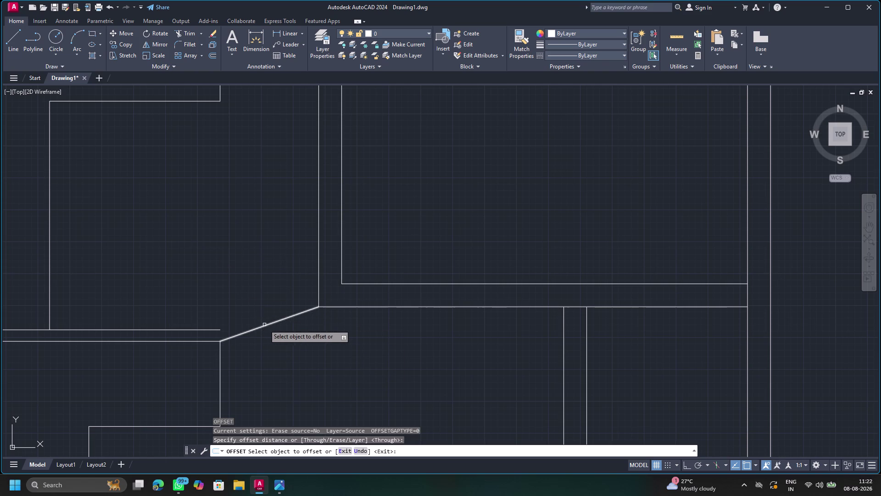
Offset the slanted wall line by 4.5 inches.
click(264, 324)
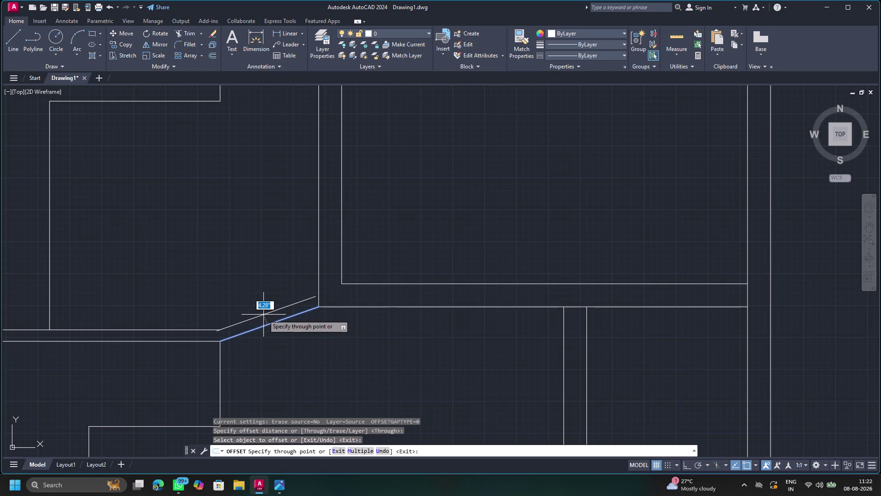
text(4.5")
key(Return)
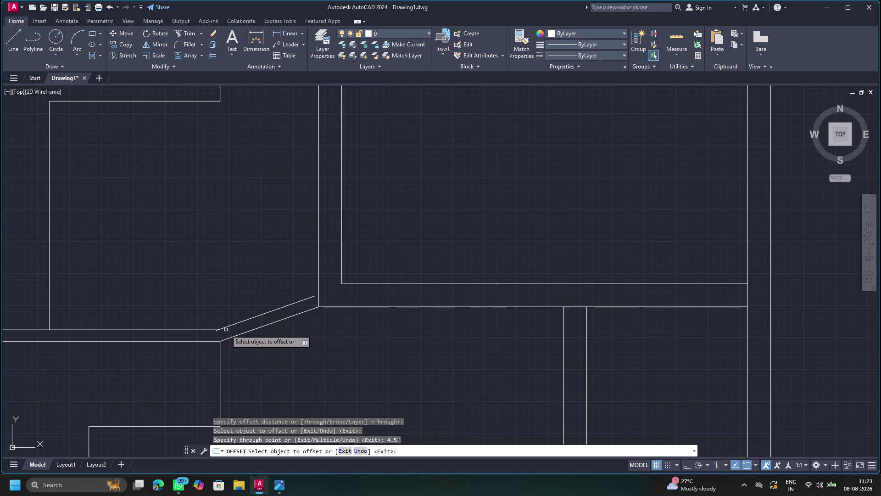
key(Escape)
Extend the offset slanted line to the neighbouring wall with EX.
text(e)
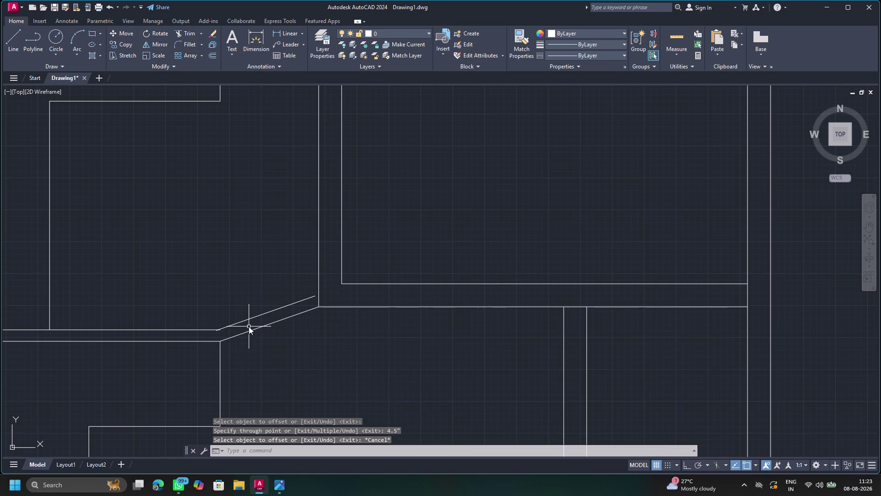
text(x)
click(298, 344)
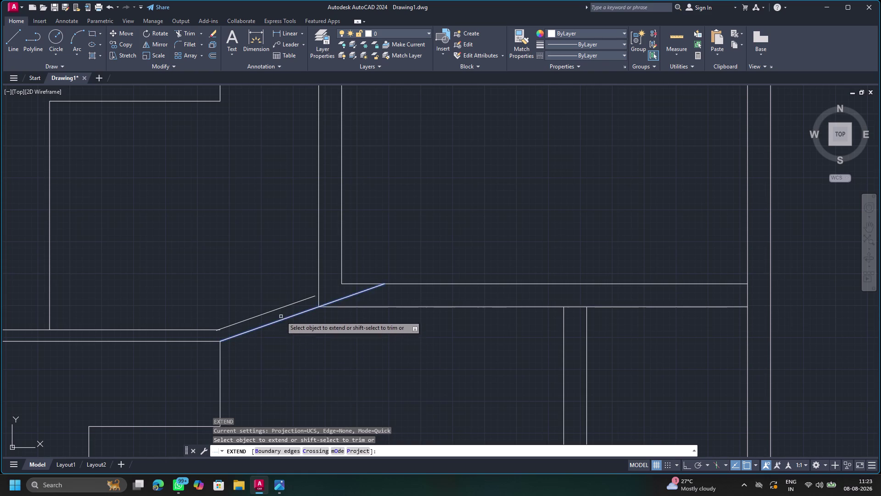
click(278, 308)
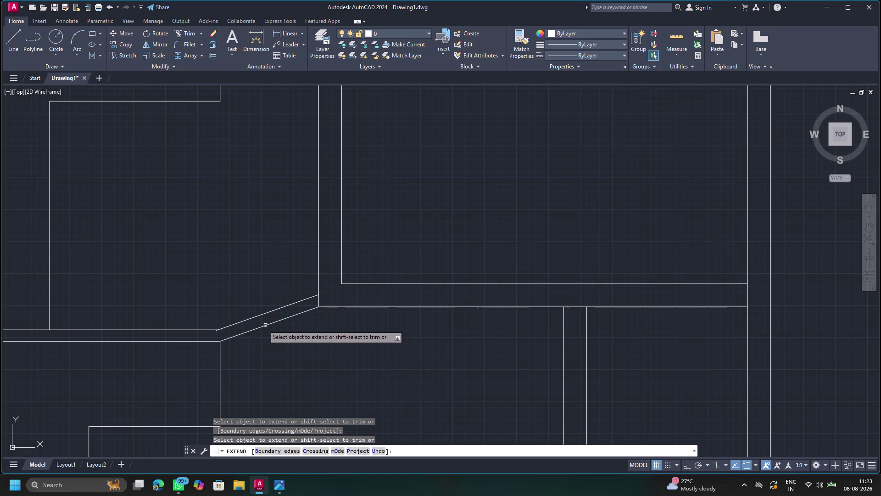
key(grave)
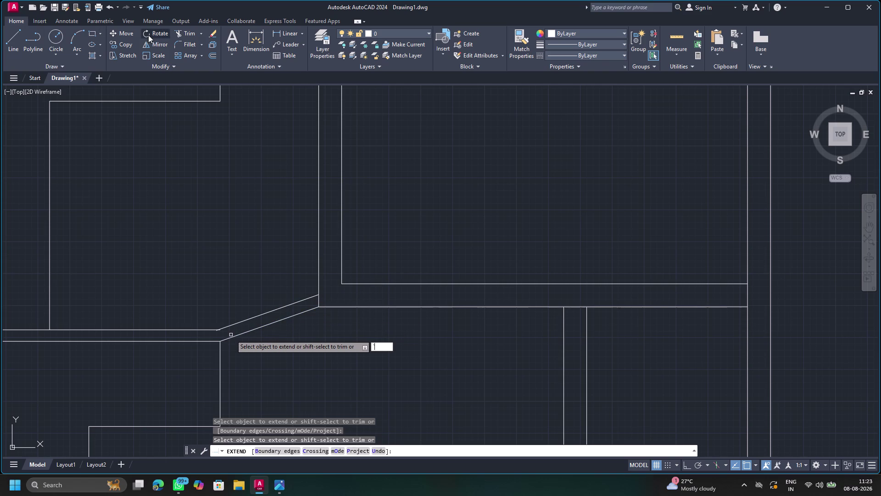
click(180, 34)
Extend the horizontal wall line so it meets the slanted line.
scroll(up, 3)
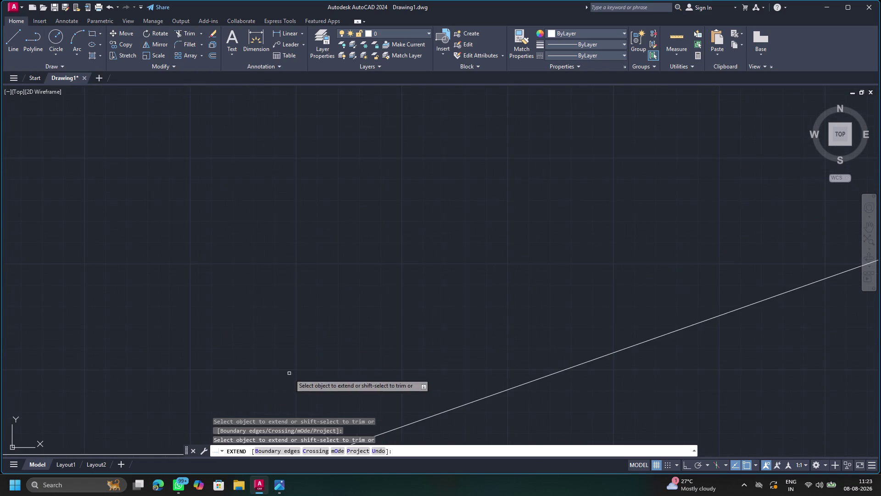
scroll(down, 3)
middle_drag(316, 370, 313, 266)
scroll(up, 3)
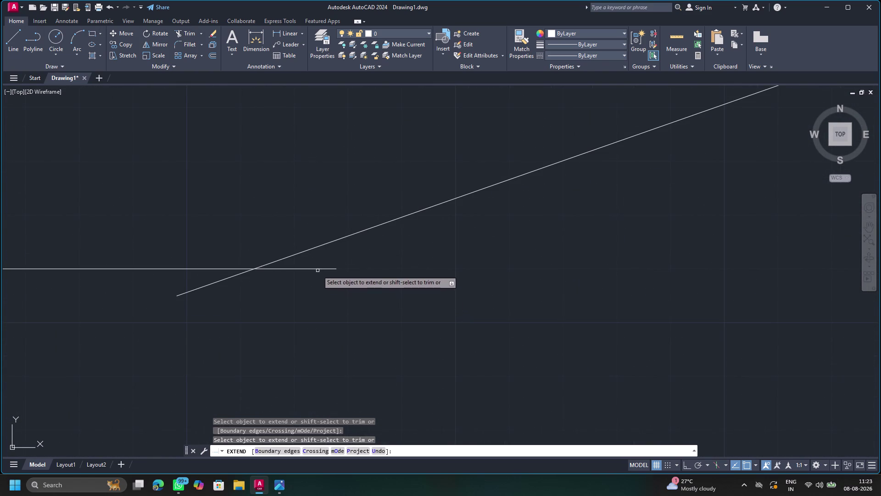
click(318, 270)
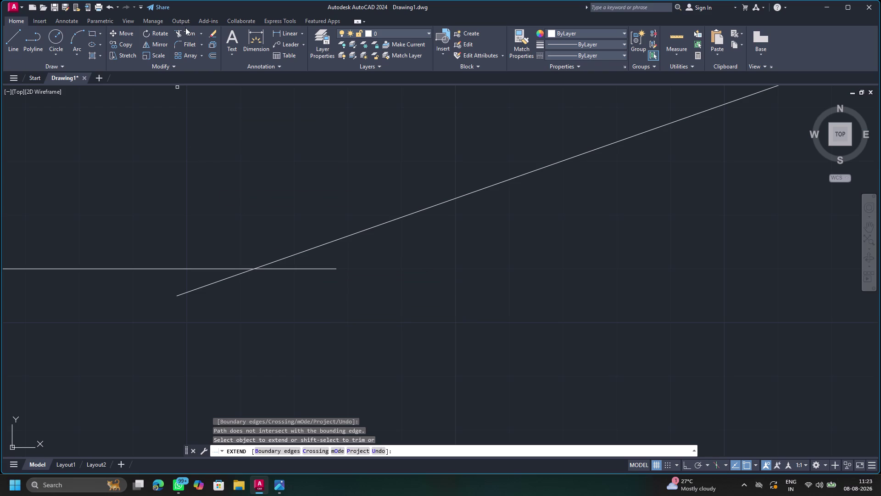
drag(187, 31, 187, 40)
click(328, 267)
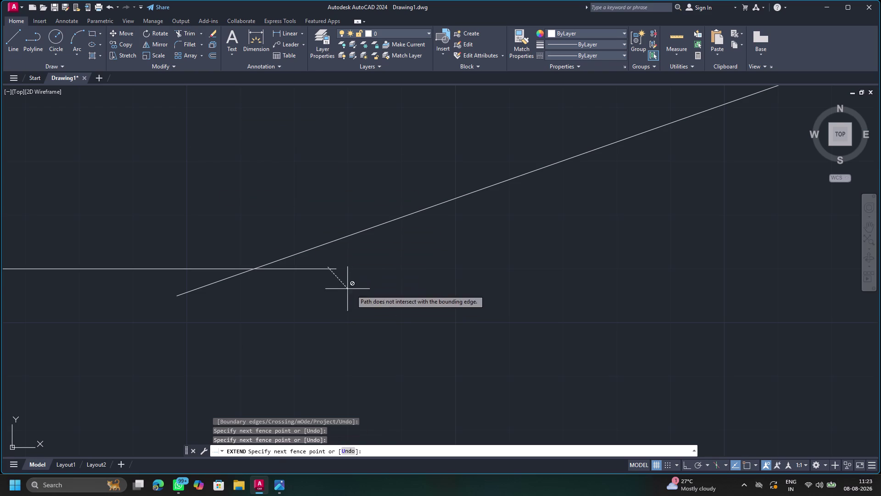
scroll(down, 3)
scroll(down, 3)
click(387, 306)
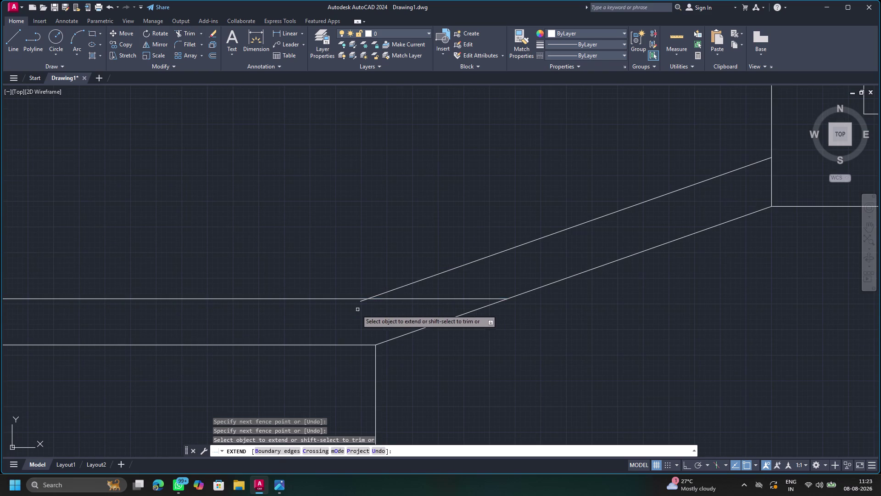
double_click(182, 34)
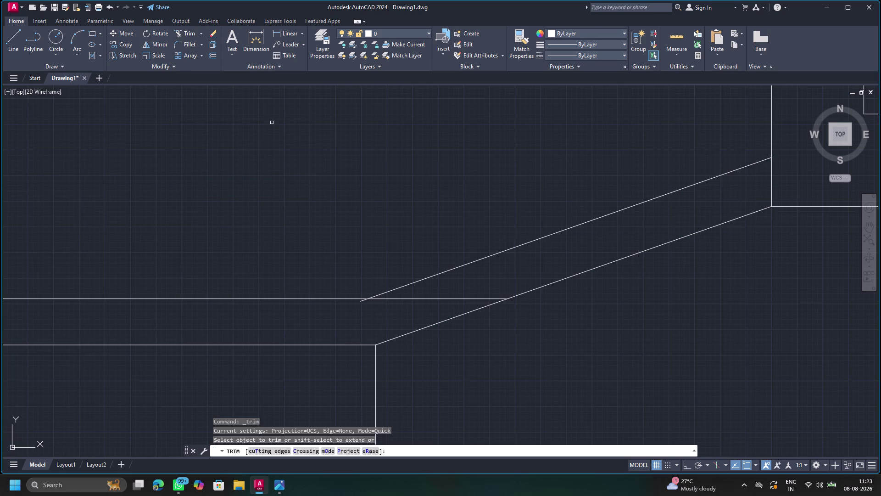
Trim the horizontal wall overshoot past the slanted line and pan out to check the junction.
click(445, 298)
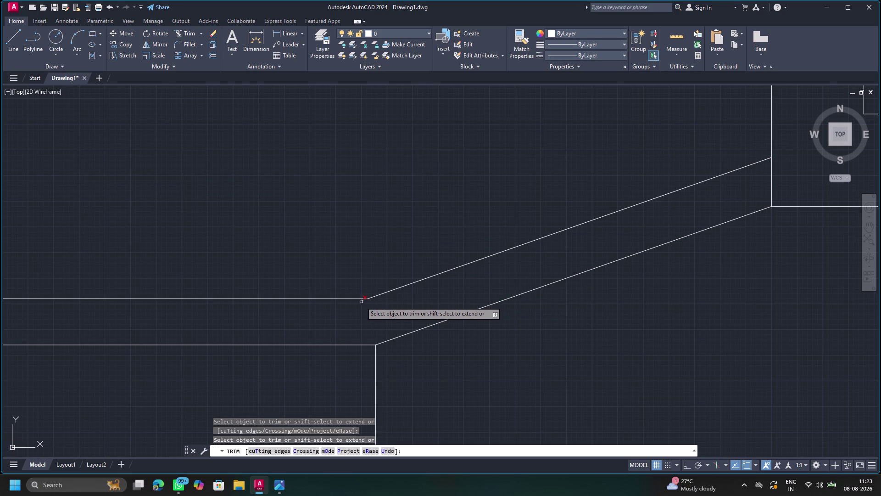
click(361, 301)
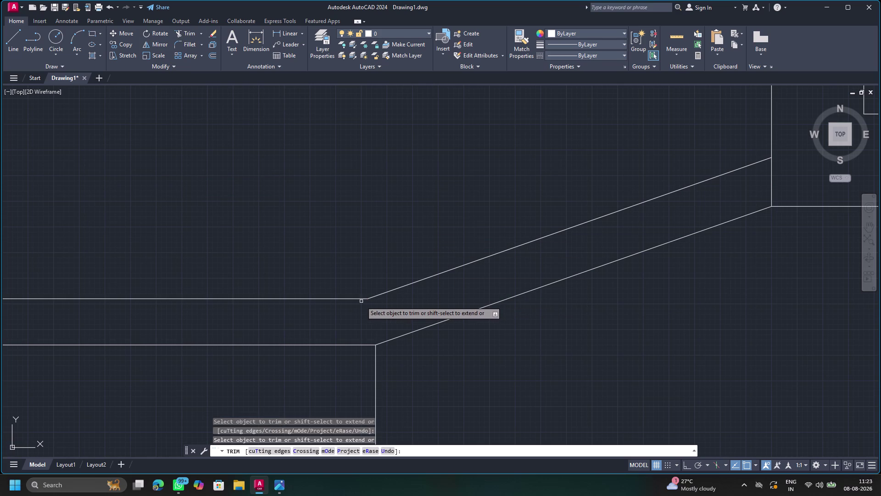
scroll(up, 3)
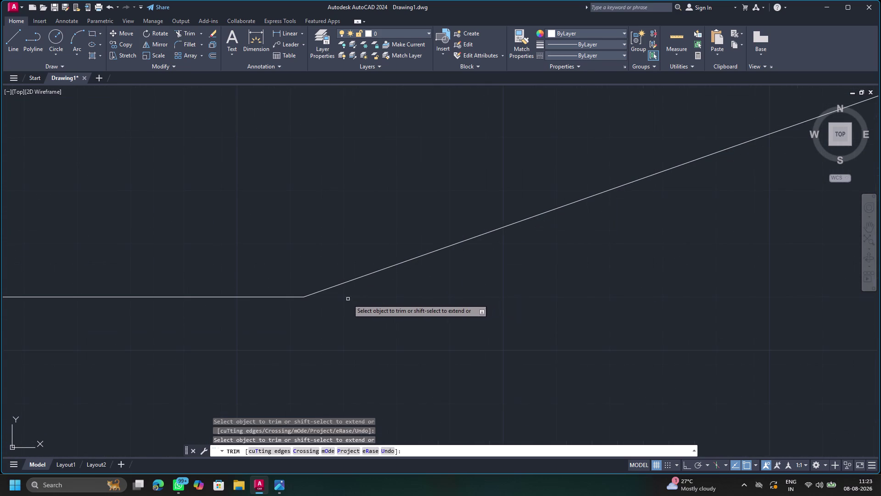
key(Escape)
scroll(down, 3)
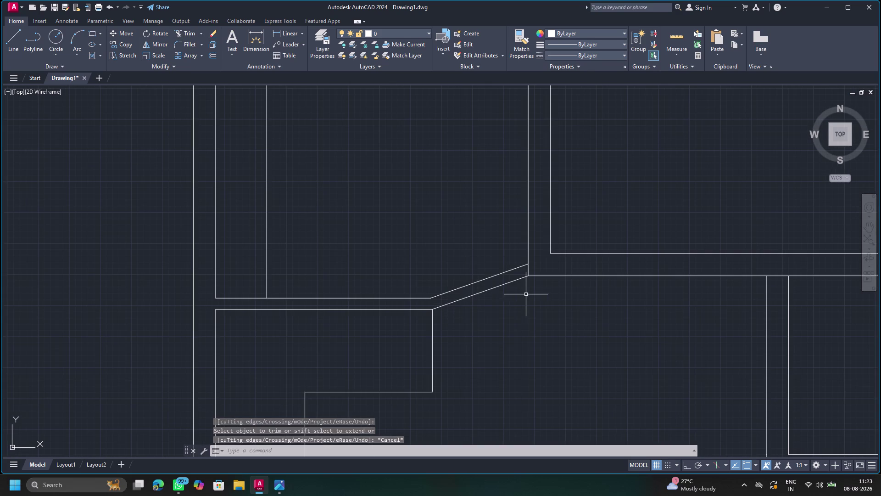
scroll(down, 3)
middle_drag(543, 309, 400, 360)
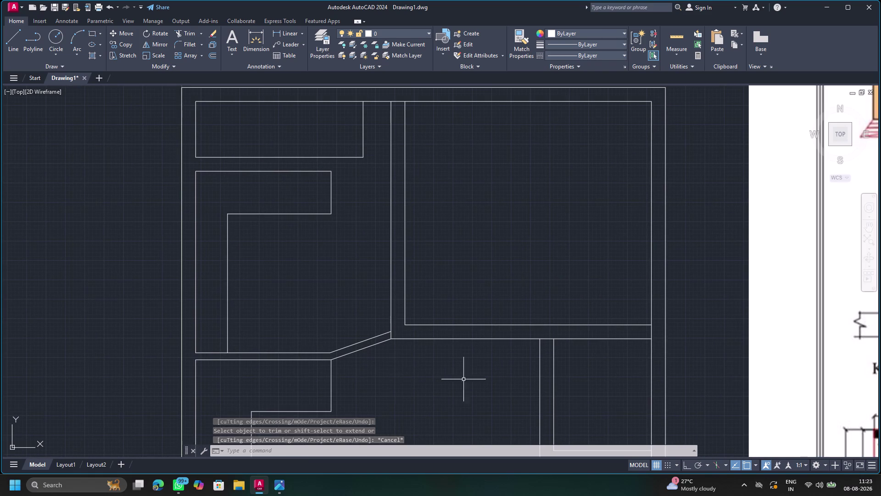
Draw a small rectangle in the central living room, below the angled wall.
scroll(down, 3)
middle_drag(460, 376, 443, 278)
scroll(down, 3)
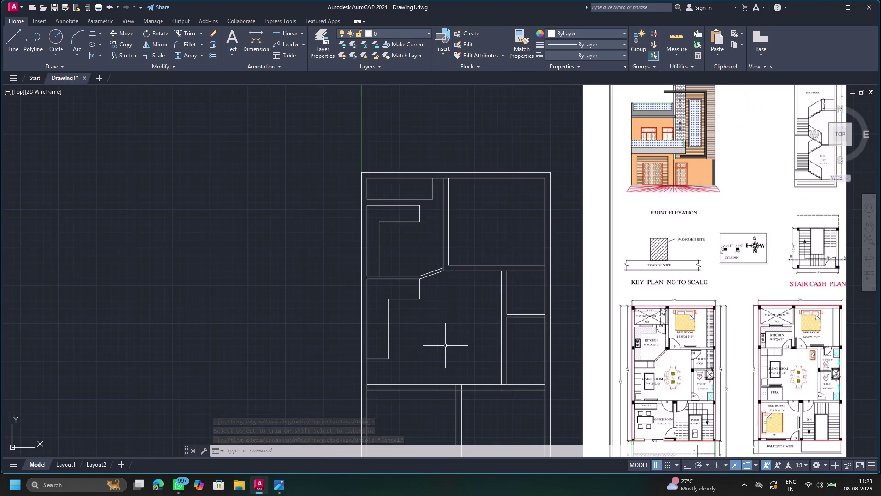
scroll(down, 3)
middle_drag(444, 345, 414, 315)
scroll(up, 3)
scroll(up, 3)
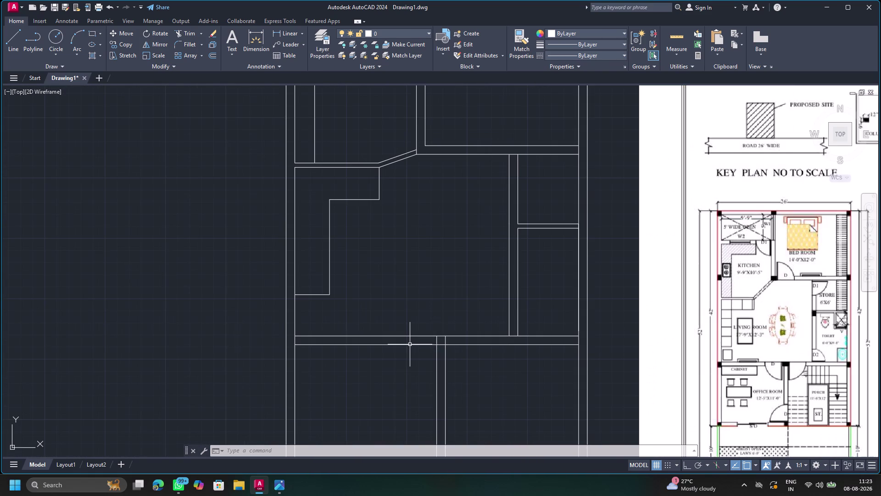
scroll(up, 3)
scroll(down, 3)
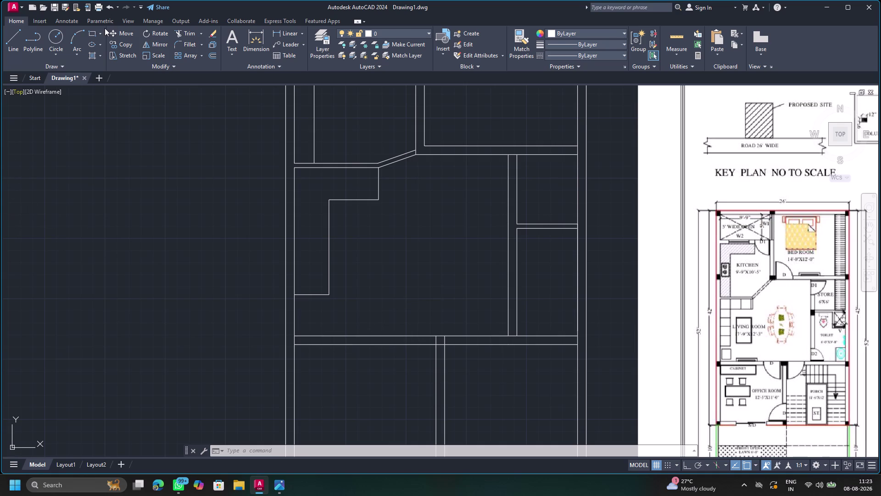
click(93, 34)
click(361, 243)
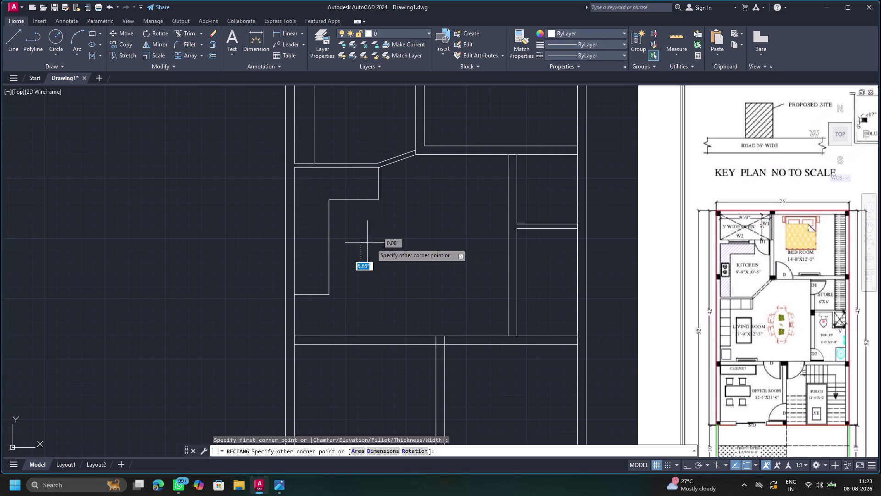
click(393, 290)
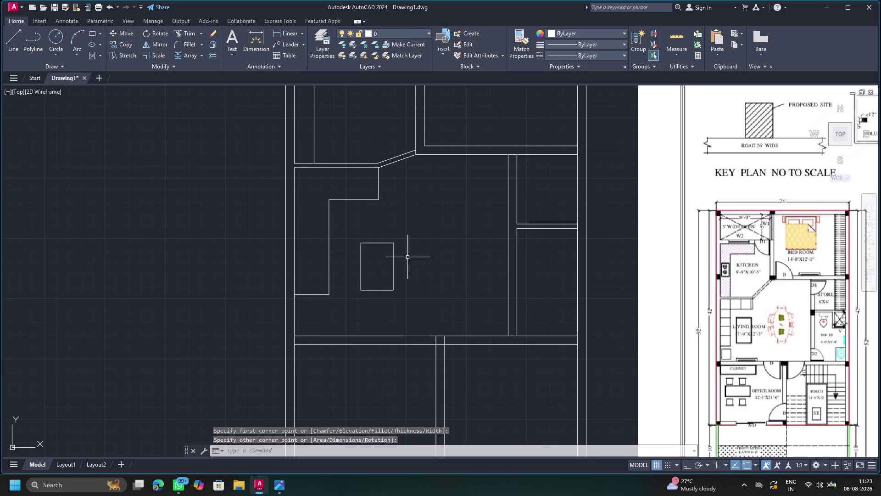
key(Escape)
Frame the reference's lawn and main gate, then place a rectangle corner below the image.
scroll(down, 3)
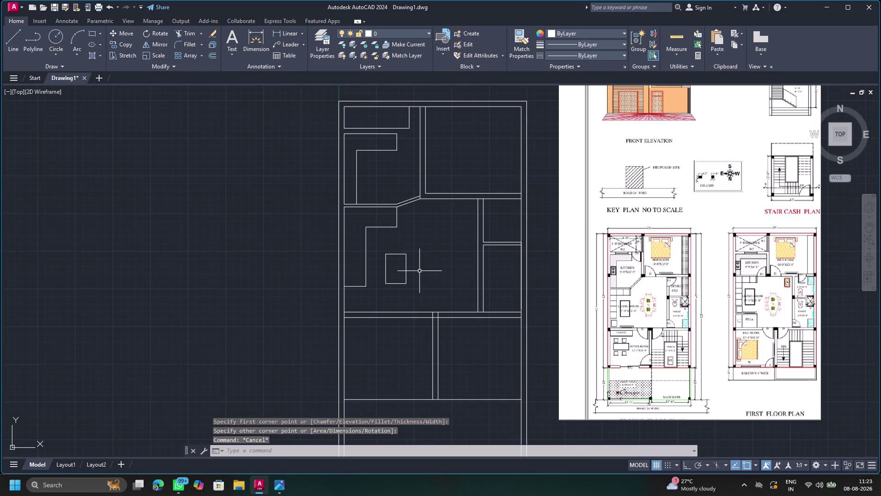
middle_drag(403, 263, 235, 187)
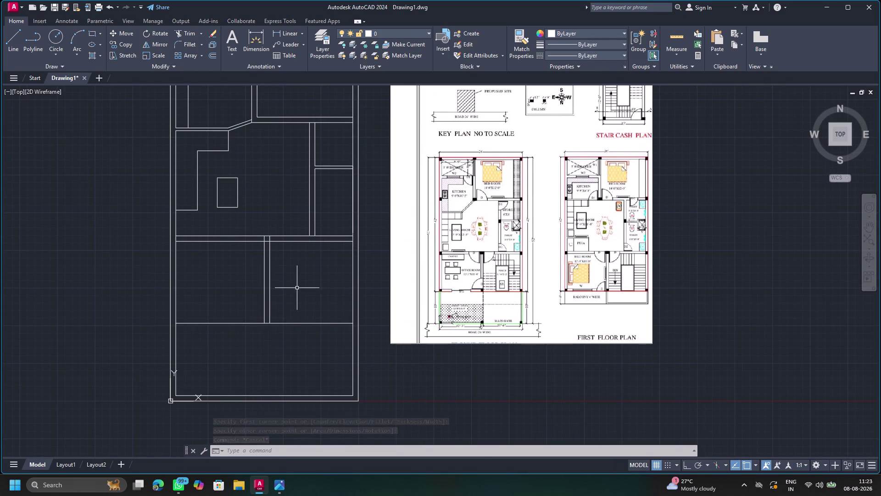
scroll(up, 3)
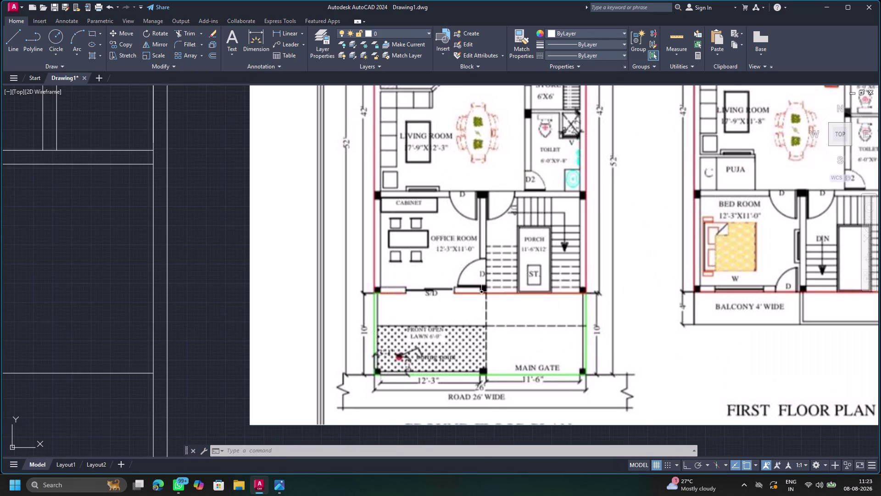
scroll(down, 3)
middle_drag(477, 293, 467, 211)
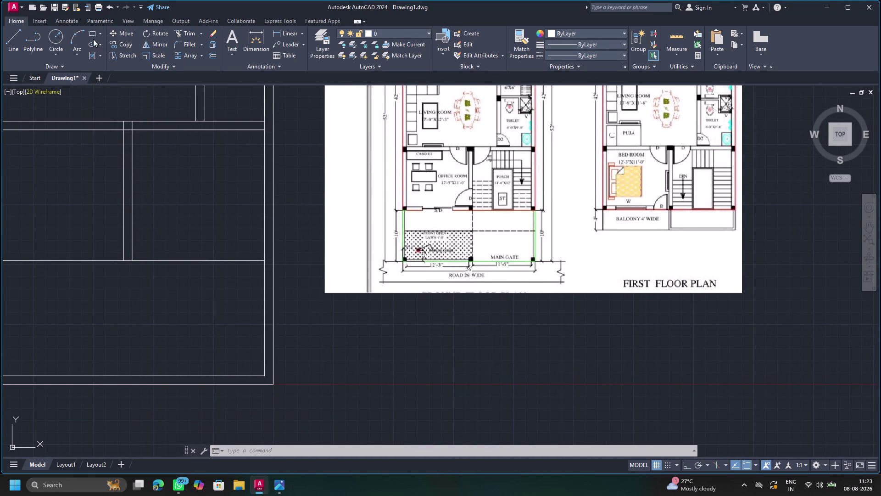
click(91, 34)
click(359, 353)
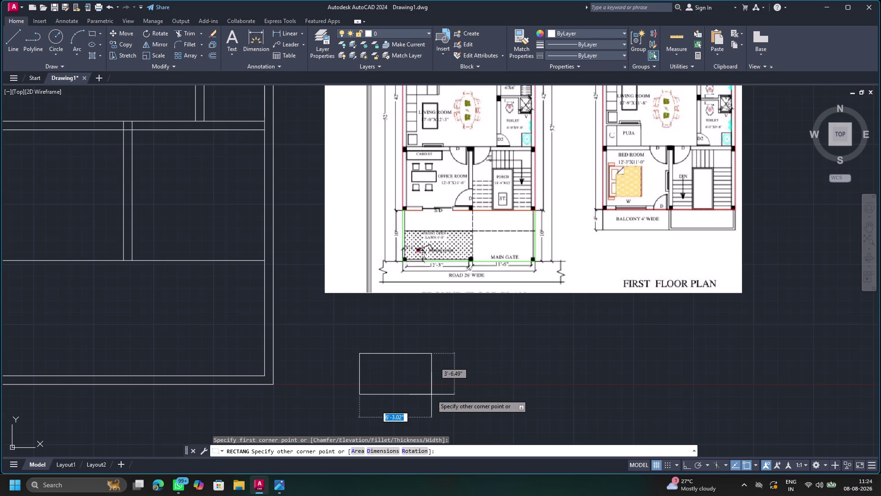
Enter a 9-inch size for the pending rectangle, then cancel it.
key(9)
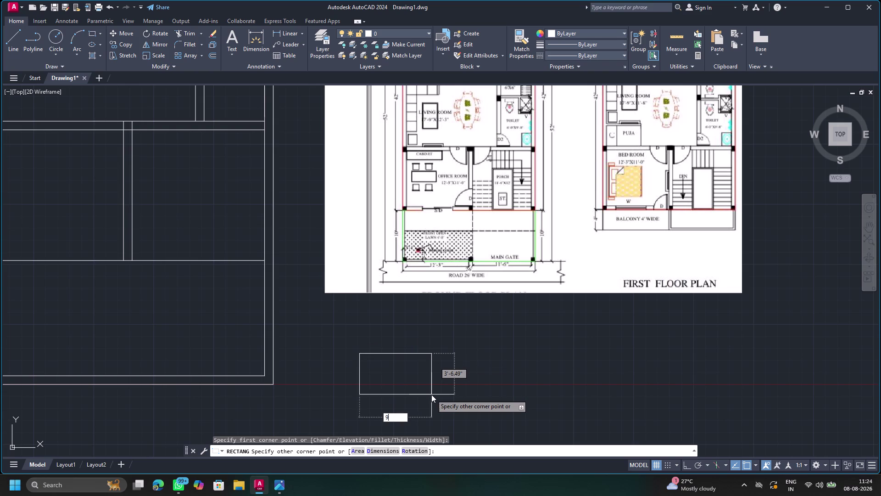
key(shift+quotedbl)
text(9)
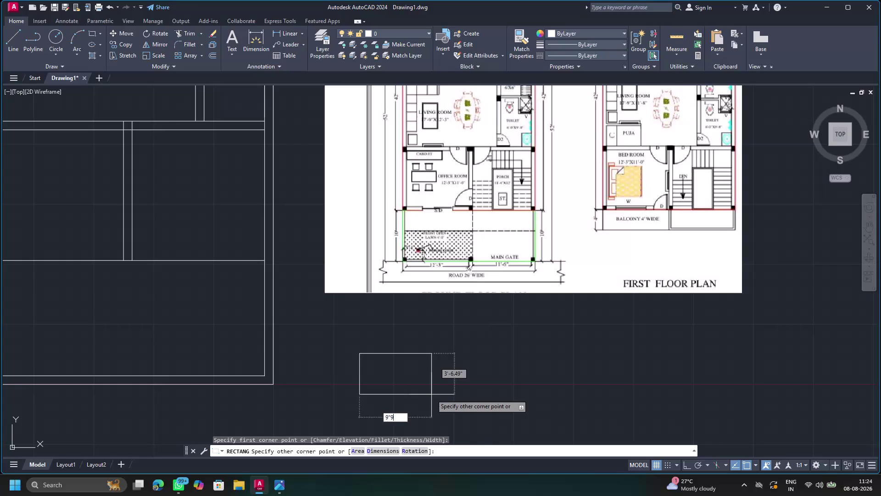
text(")
key(Return)
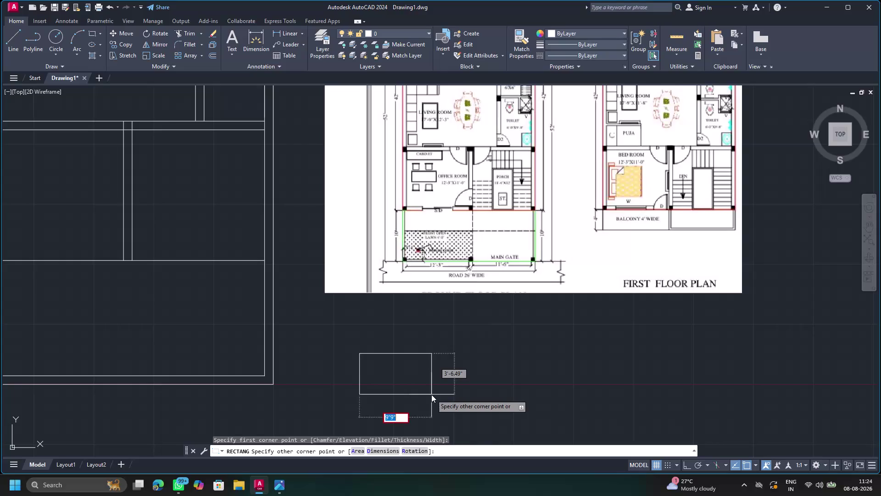
key(Escape)
key(Escape)
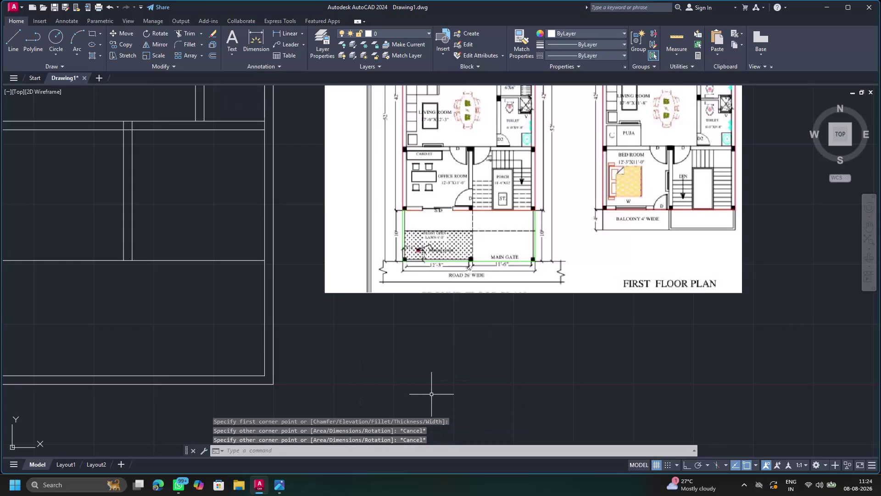
Start a new 9-by-9-inch rectangle, then cancel it.
click(93, 35)
click(409, 334)
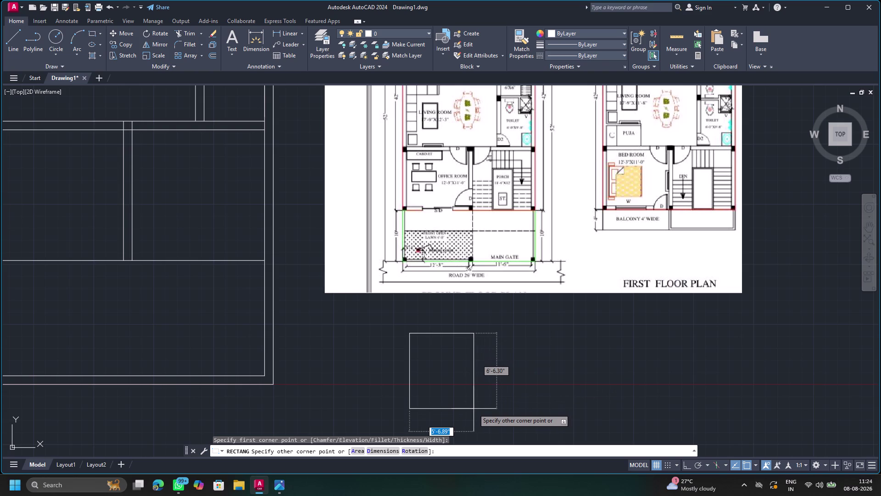
key(9)
key(Tab)
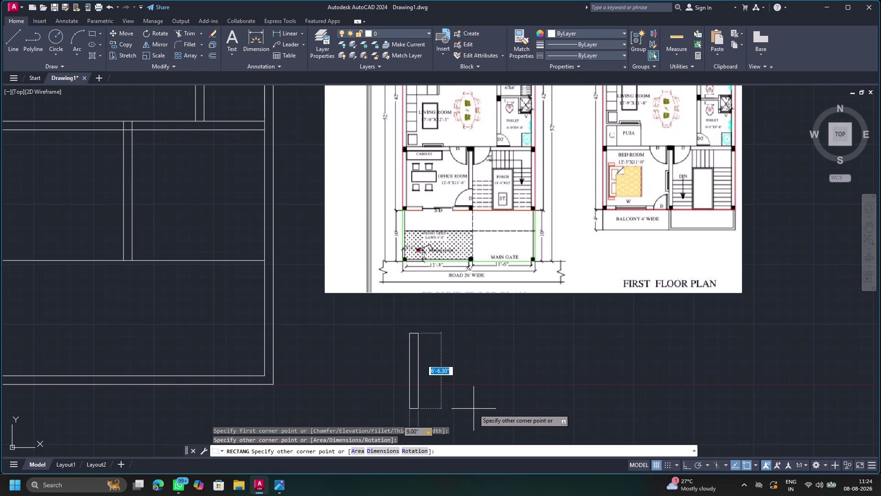
key(9)
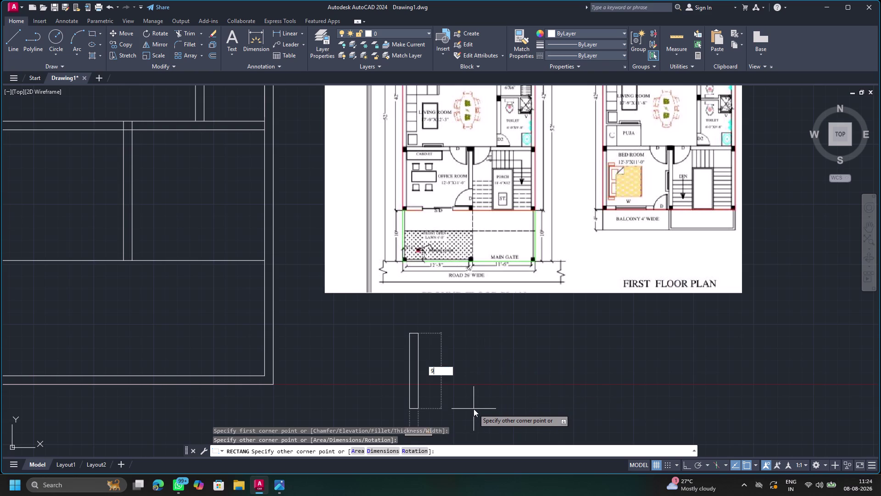
key(Escape)
key(Escape)
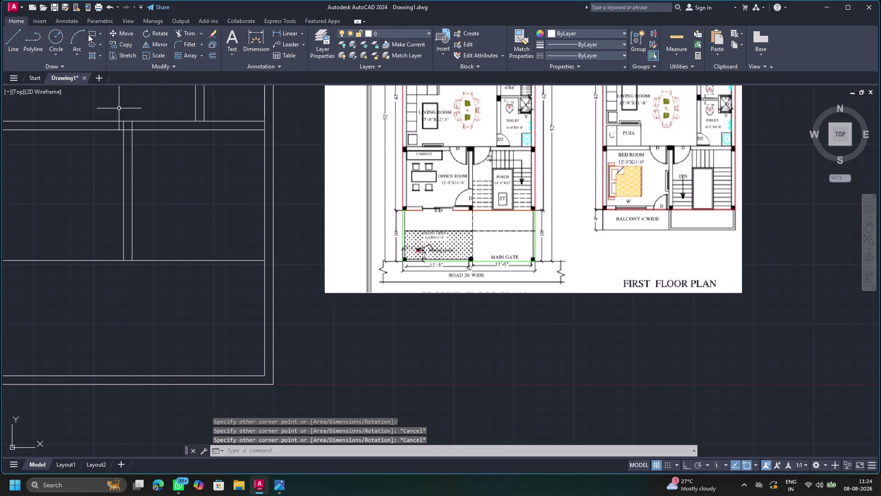
Draw a tall thin rectangle 9 inches wide.
click(88, 34)
click(450, 319)
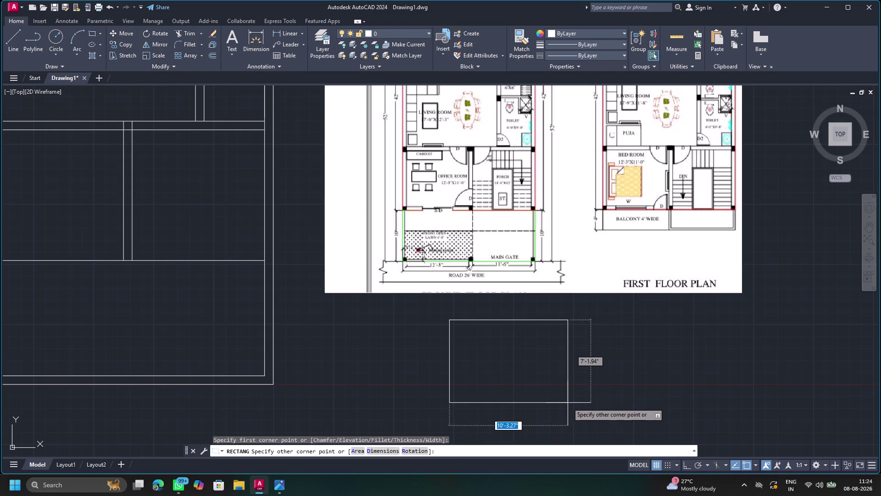
text(9")
key(Return)
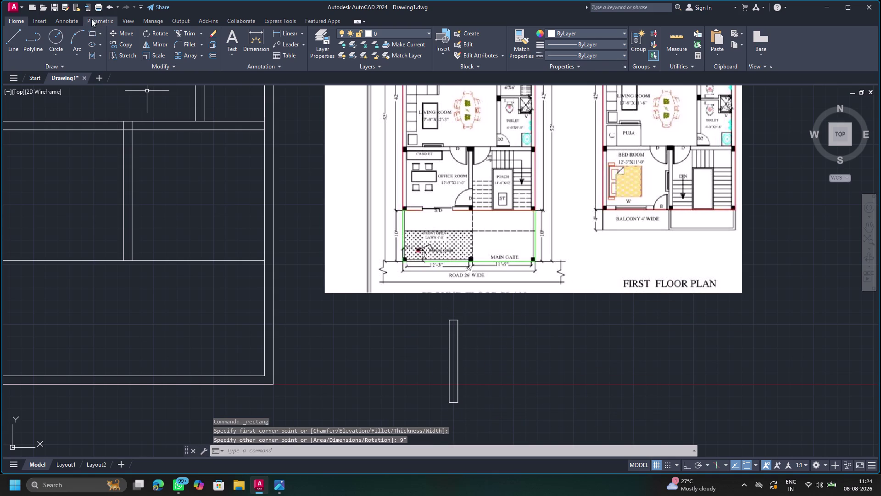
Draw a 9-by-9-inch square below the reference plan.
click(91, 36)
click(529, 323)
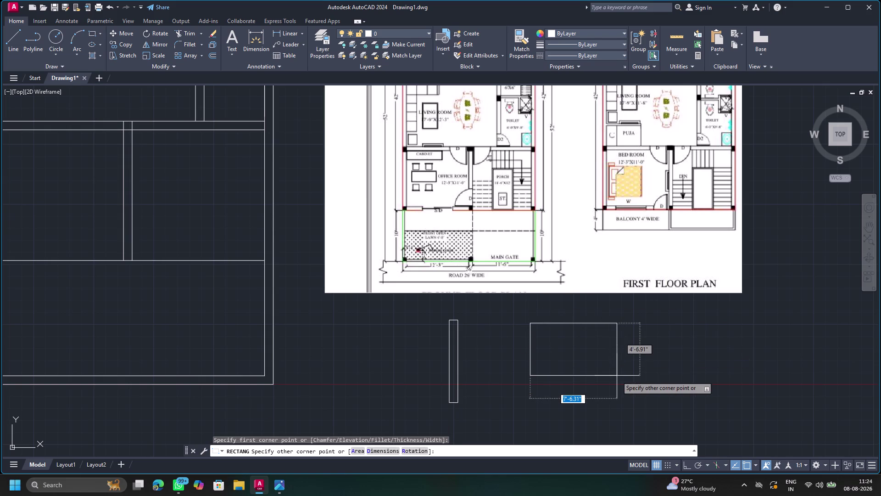
key(9)
key(shift+quotedbl)
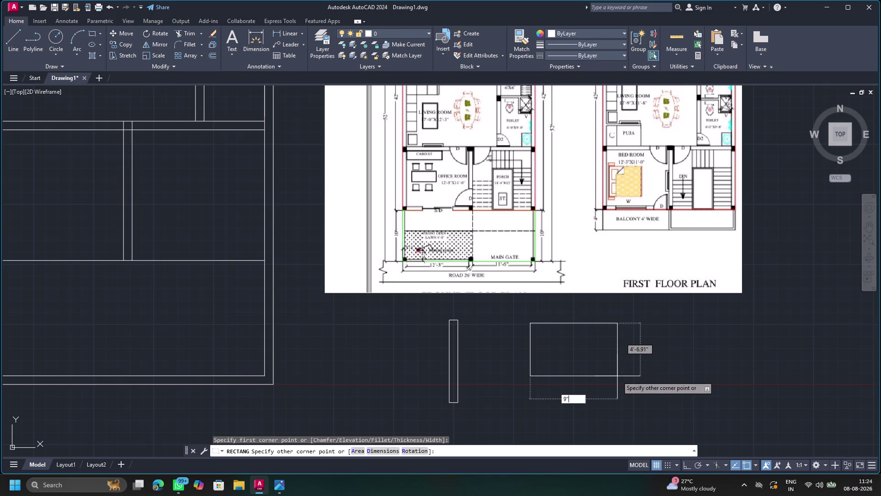
key(Tab)
text(9")
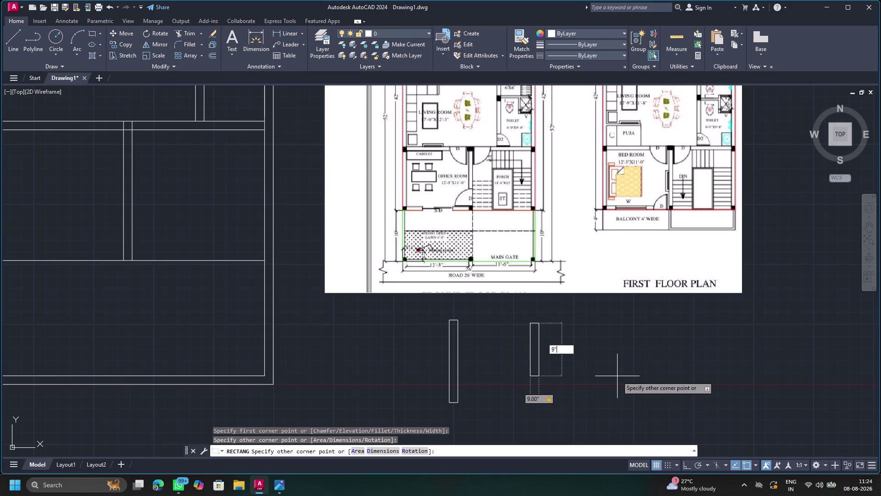
key(Return)
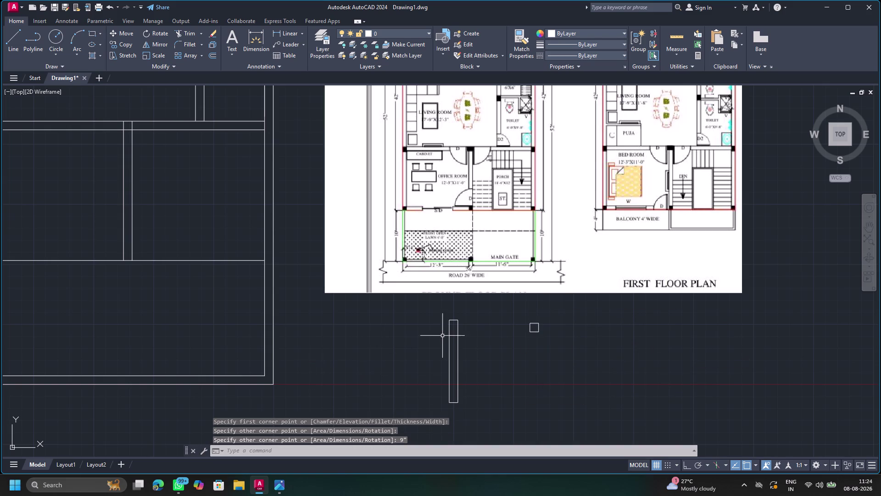
Delete the tall thin 9-inch-wide rectangle.
click(455, 320)
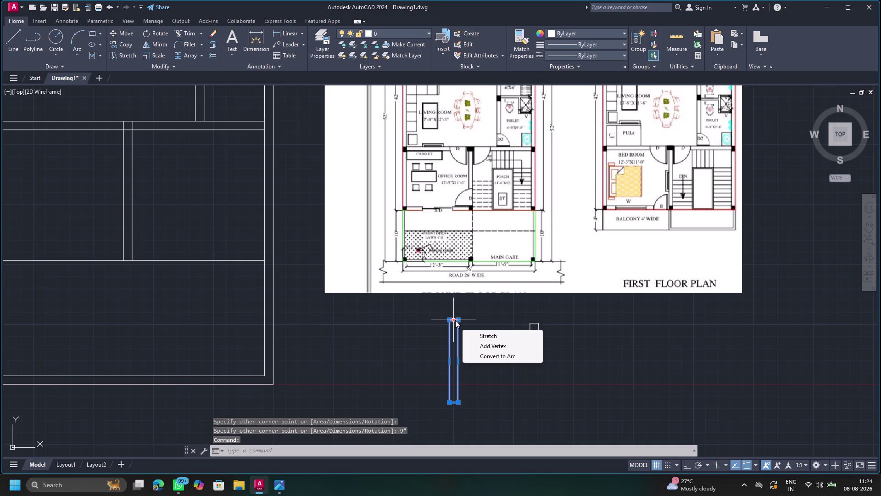
key(Delete)
key(Escape)
key(Delete)
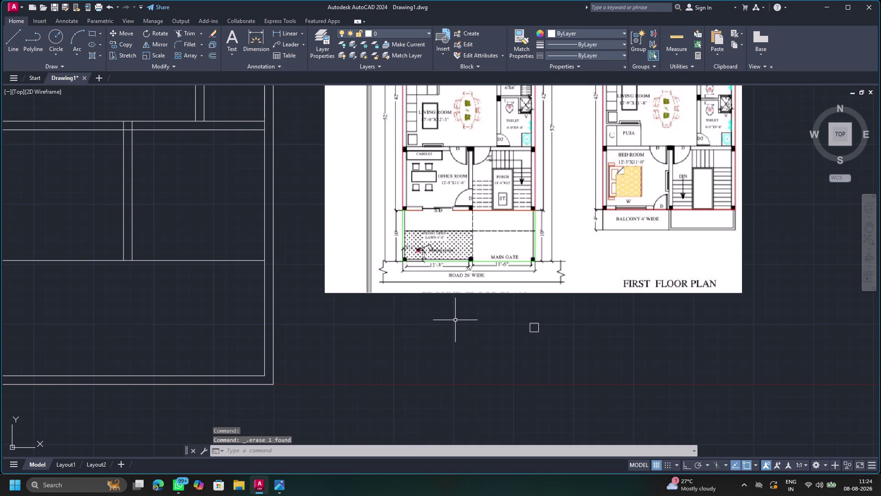
click(93, 33)
click(358, 329)
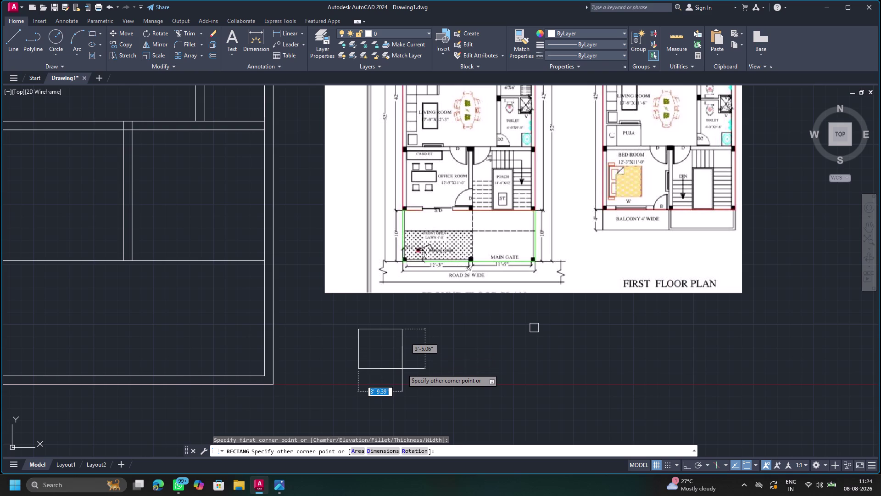
Size the new rectangle at 9 by 12 inches, left of the square.
text(9)
text(")
key(Tab)
text(12)
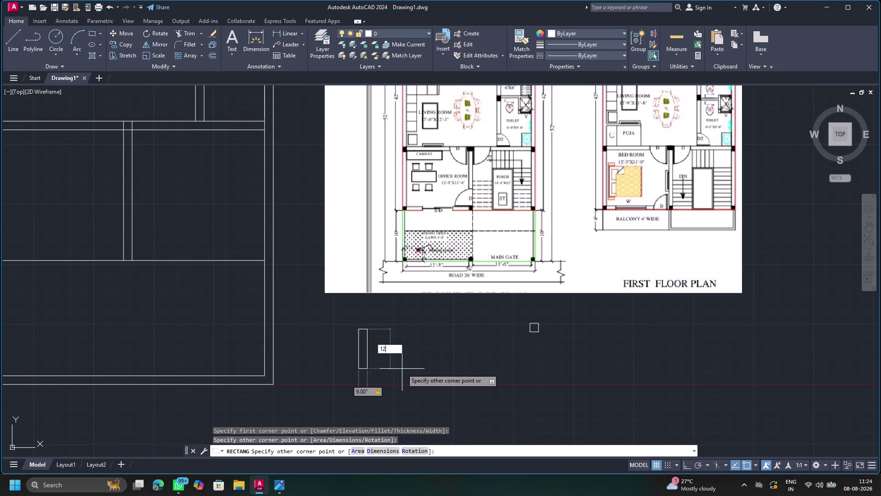
text(")
key(Return)
scroll(down, 3)
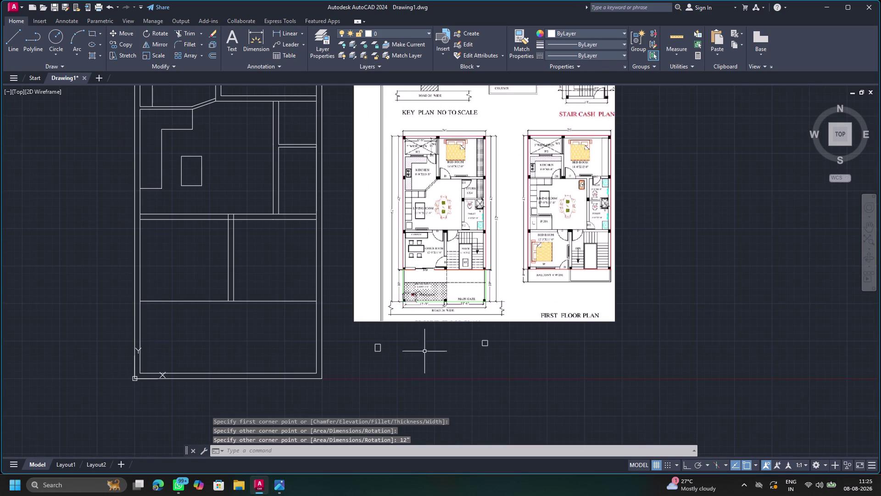
Bring the two small rectangles back into view, clear the stray selection, and start Hatch.
scroll(up, 3)
scroll(down, 3)
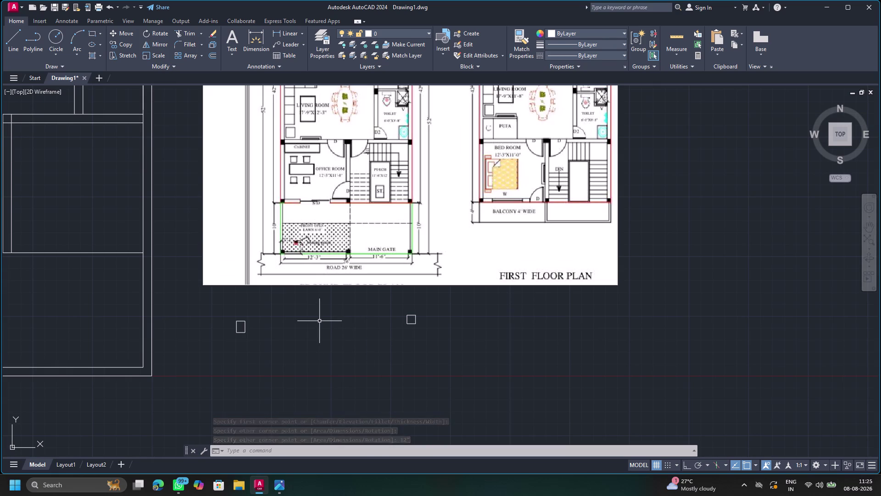
middle_drag(319, 320, 380, 339)
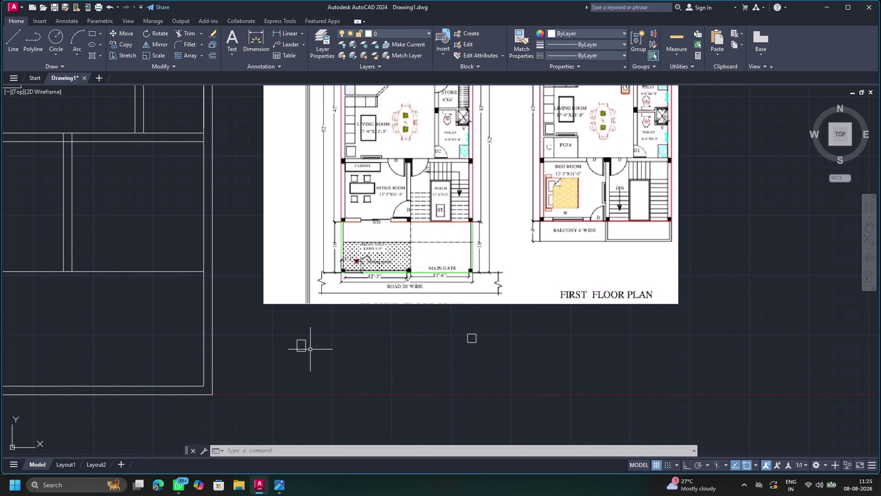
scroll(down, 3)
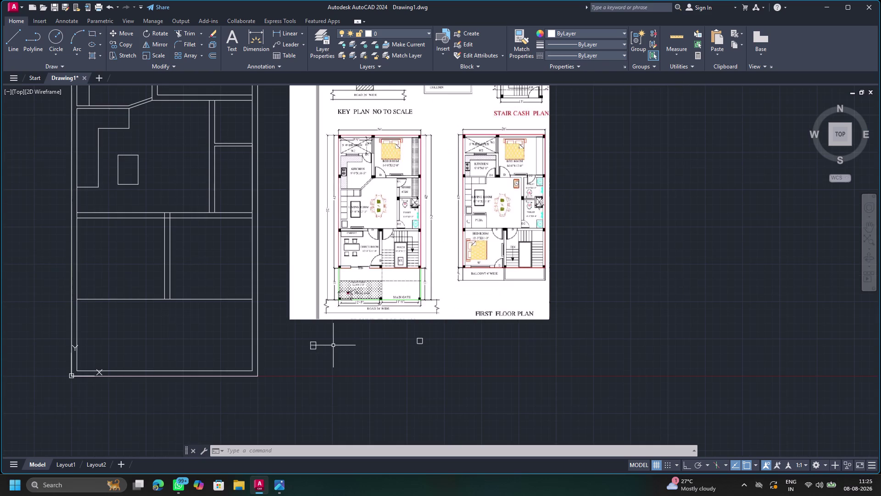
scroll(up, 3)
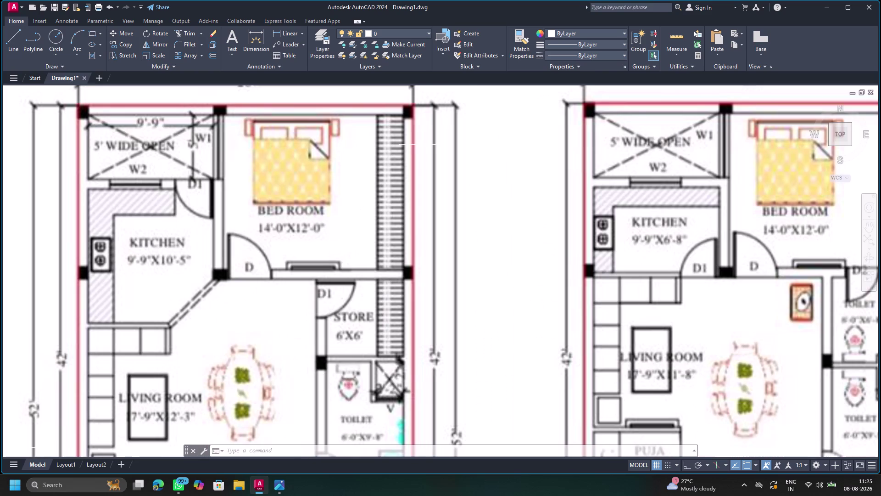
scroll(down, 3)
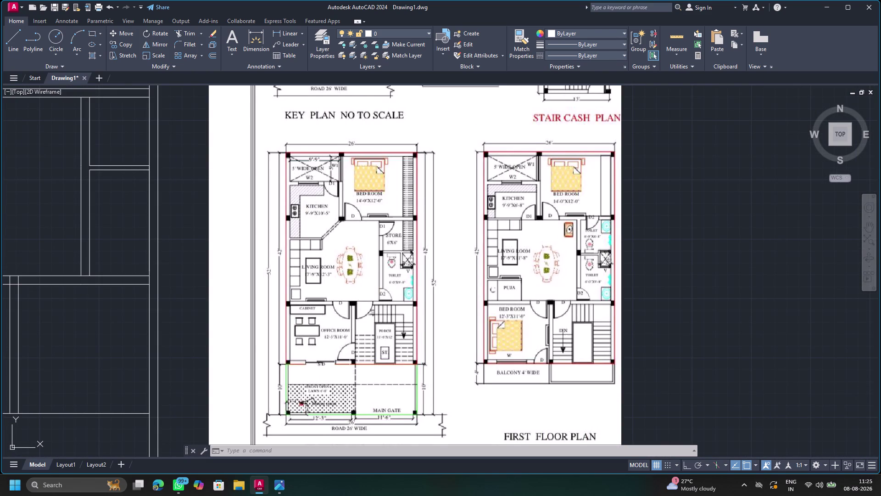
middle_drag(350, 349, 455, 258)
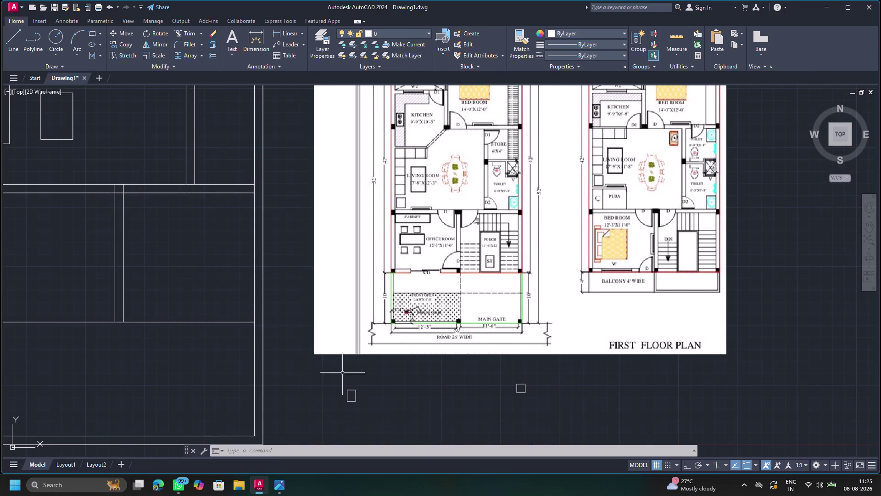
click(351, 393)
key(Escape)
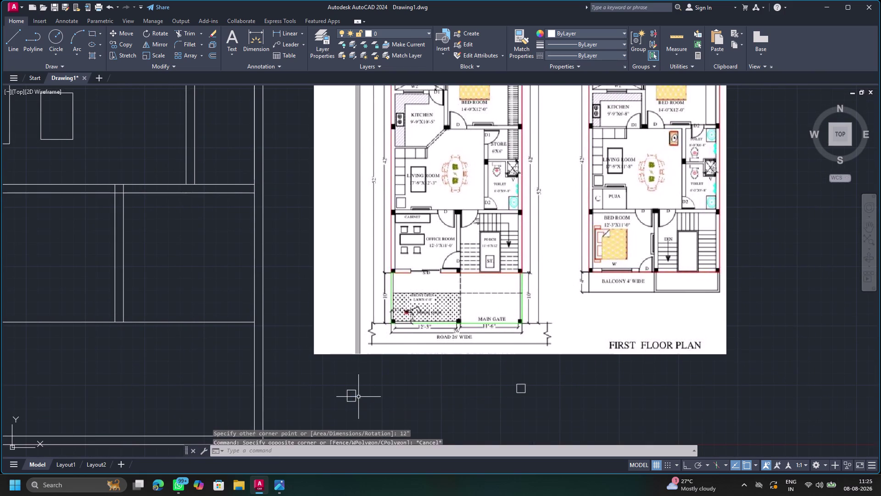
click(88, 57)
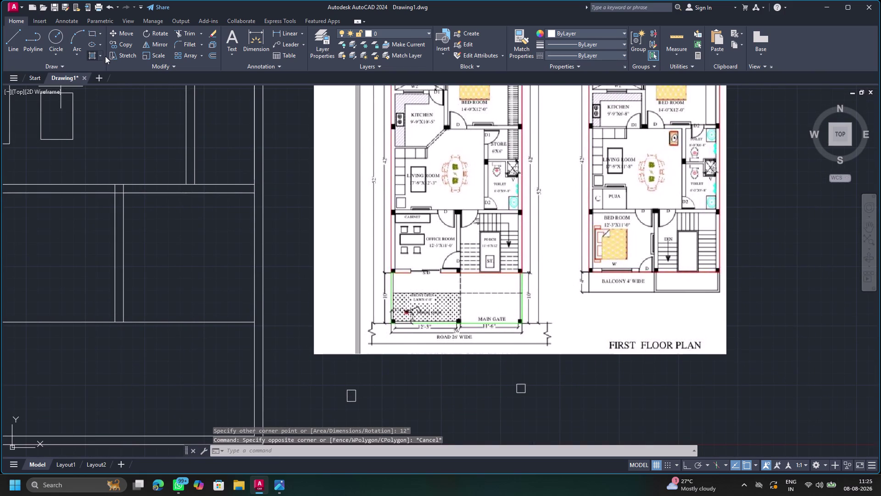
click(87, 47)
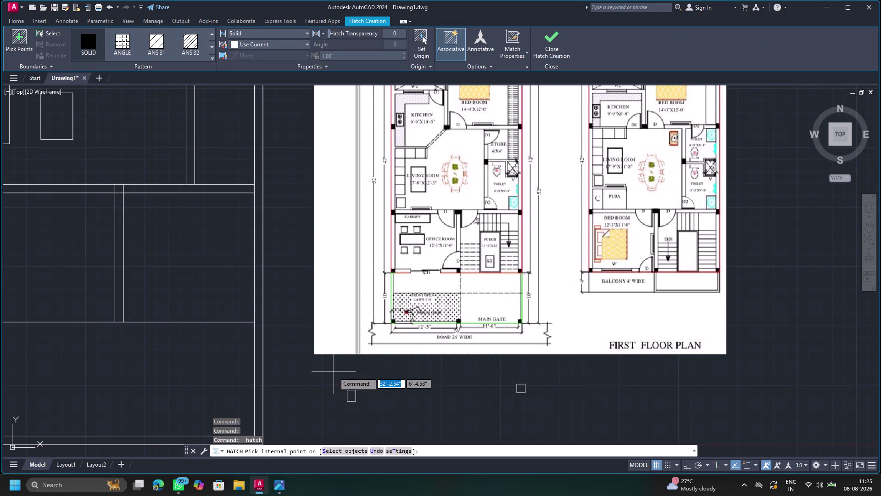
Hatch the small square with solid yellow, then select the filled square.
click(351, 395)
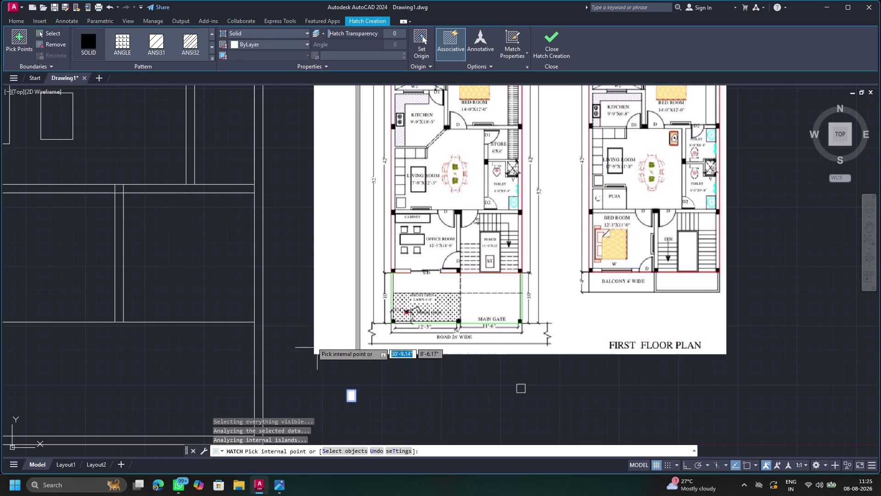
click(306, 45)
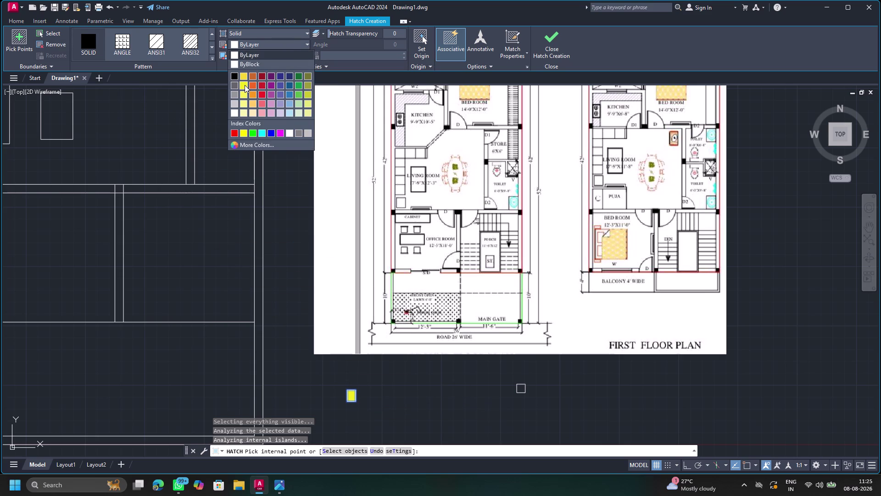
click(244, 85)
key(Escape)
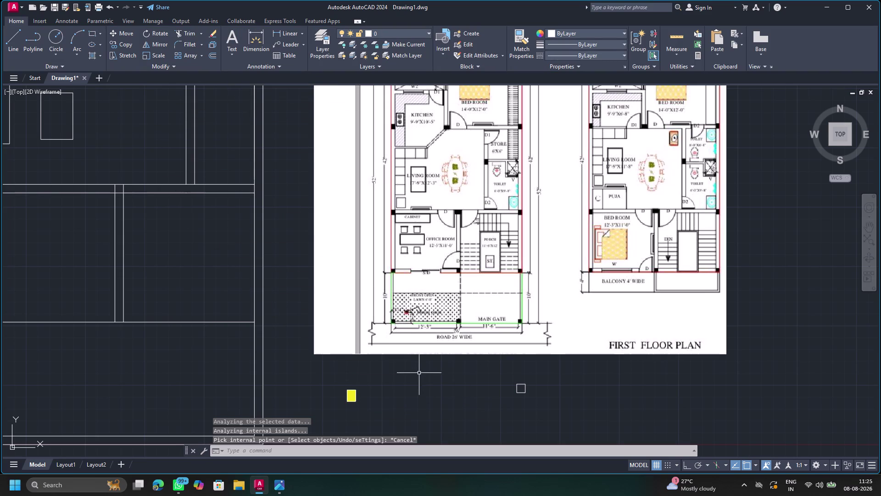
click(353, 396)
key(Escape)
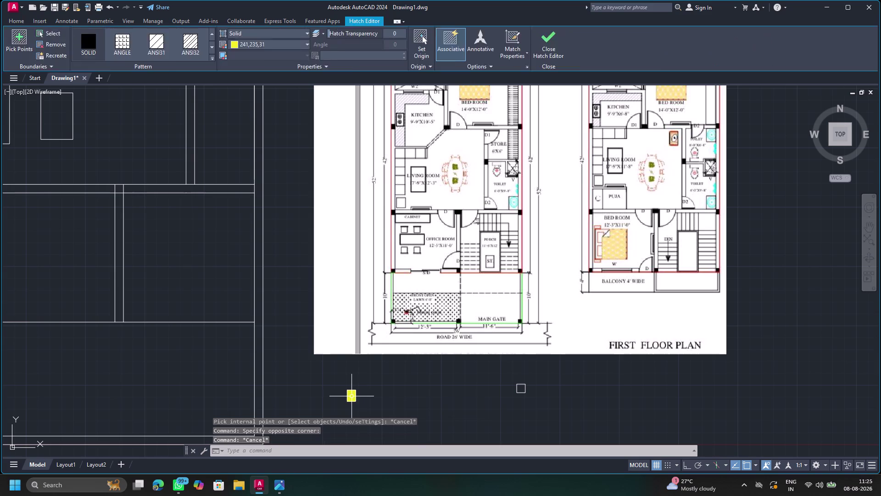
click(352, 396)
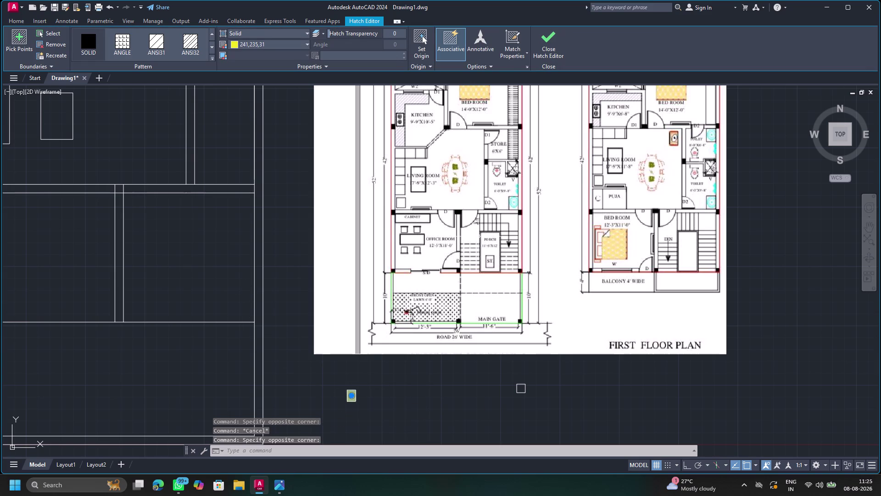
scroll(down, 3)
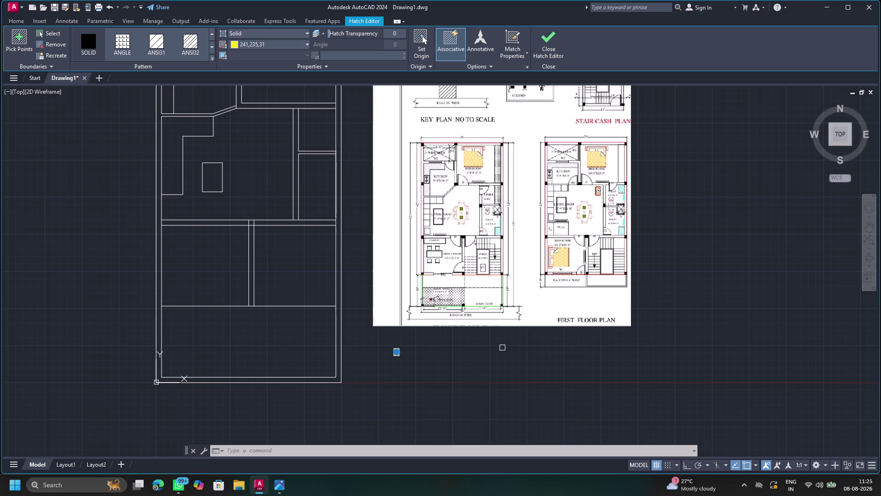
Frame the traced plan beside the reference sheet and close the yellow square's Hatch Editor.
middle_drag(462, 173, 456, 215)
scroll(up, 3)
scroll(down, 3)
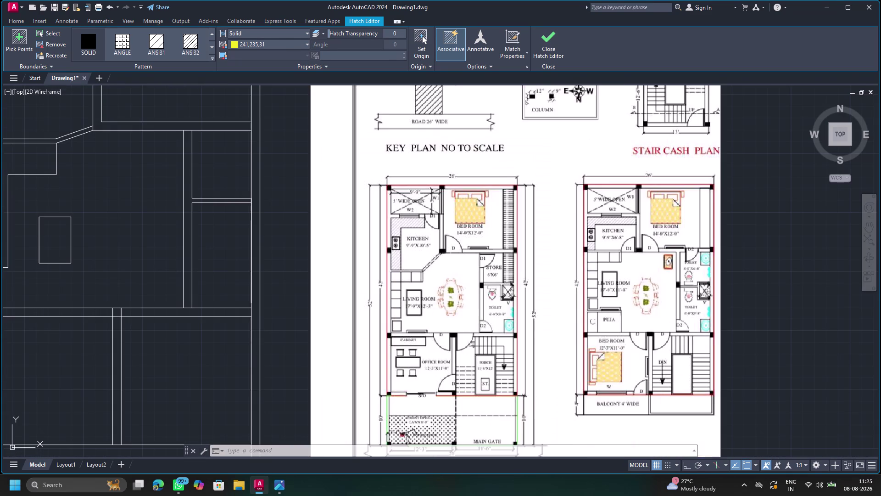
scroll(down, 3)
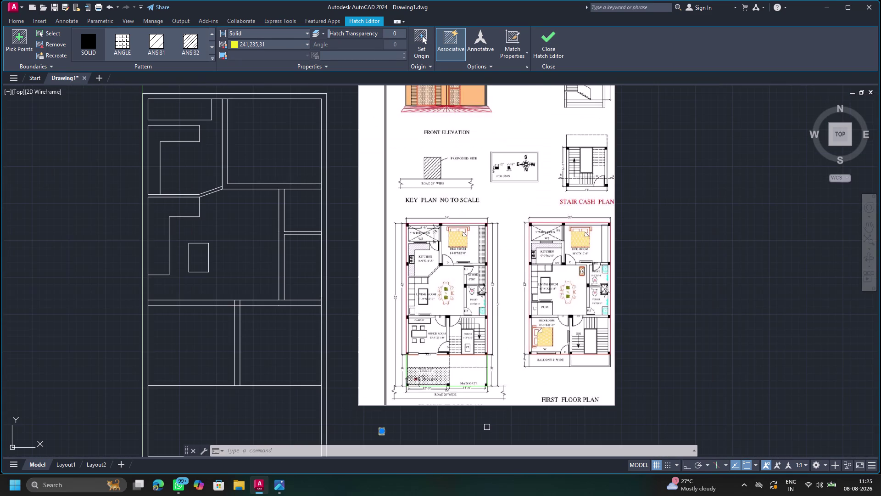
middle_drag(438, 286, 448, 276)
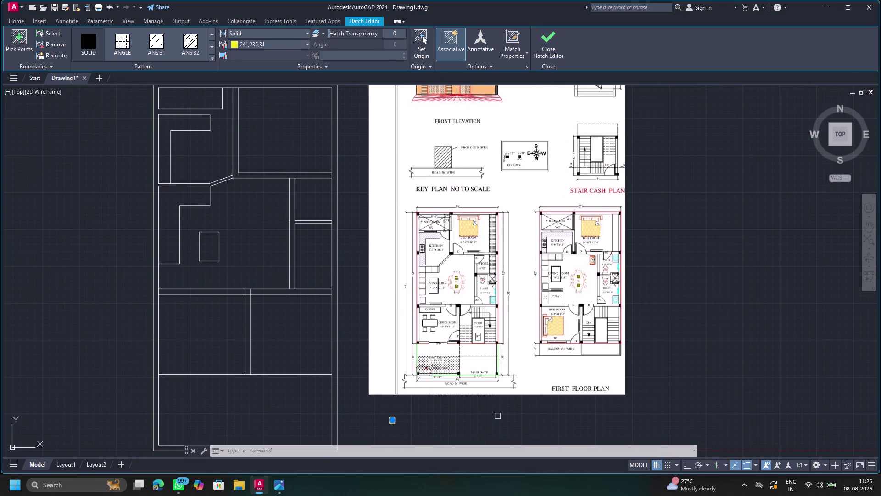
key(Escape)
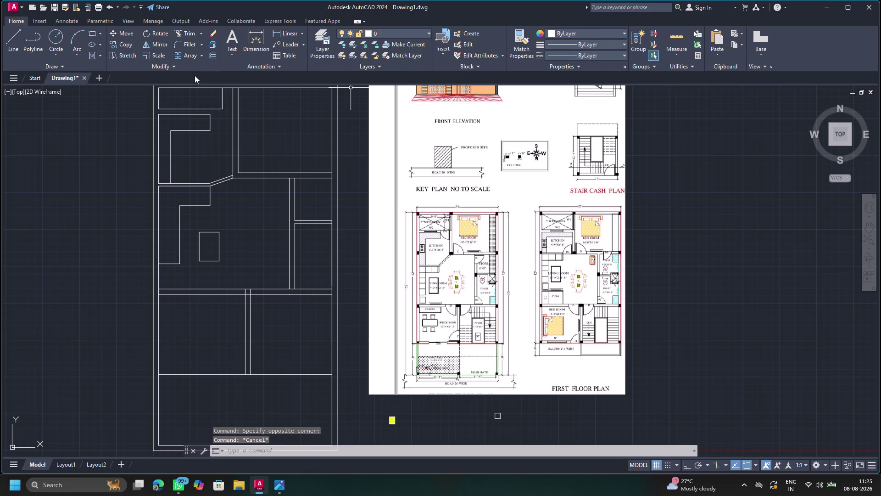
click(87, 32)
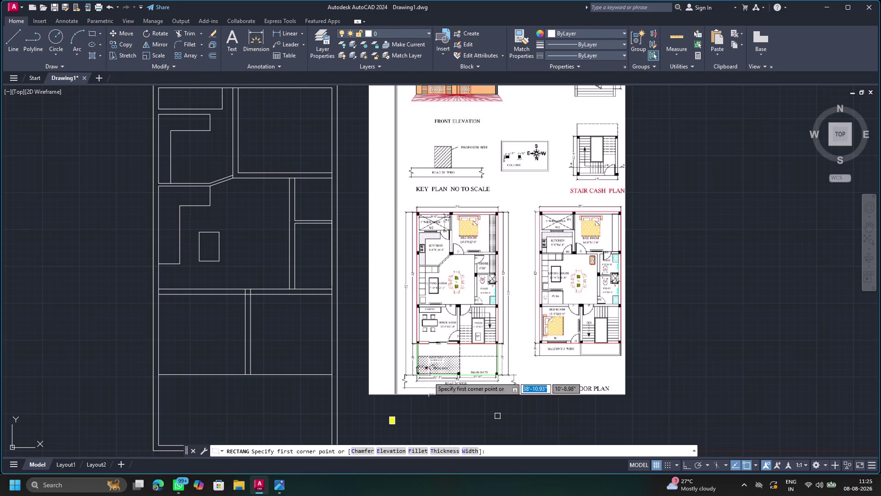
Draw a thin rectangle below the sheet and a 12-by-9-inch rectangle left of the plan.
click(420, 411)
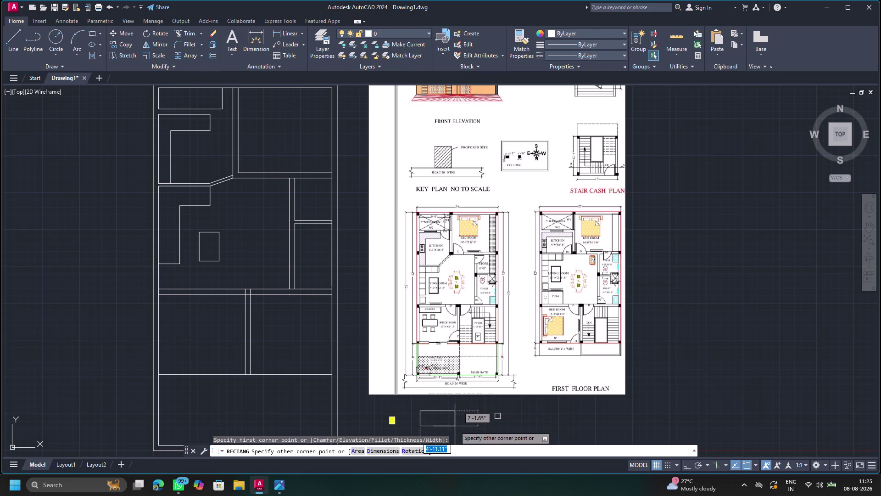
drag(457, 418, 455, 398)
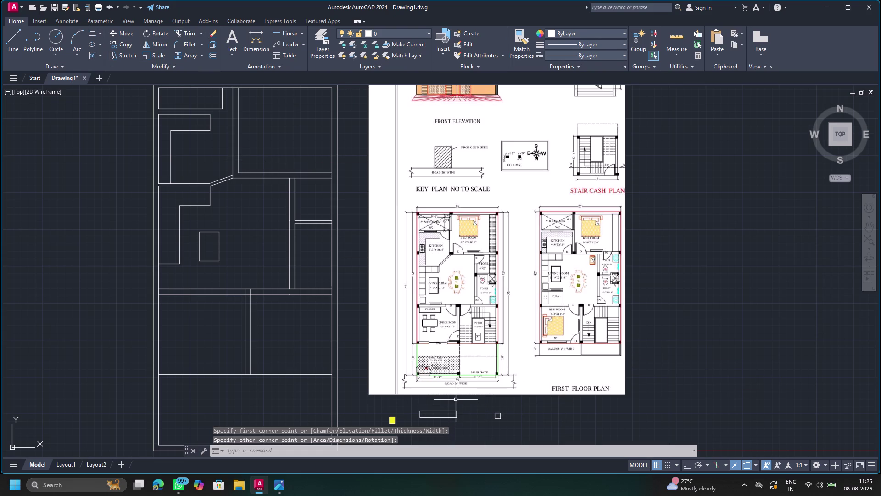
click(91, 35)
click(53, 191)
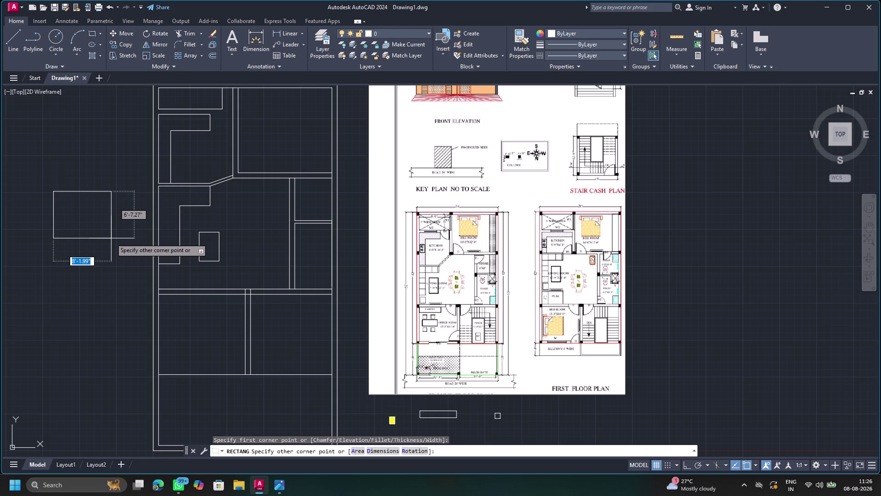
text(12)
key(shift+quotedbl)
key(Tab)
text(9)
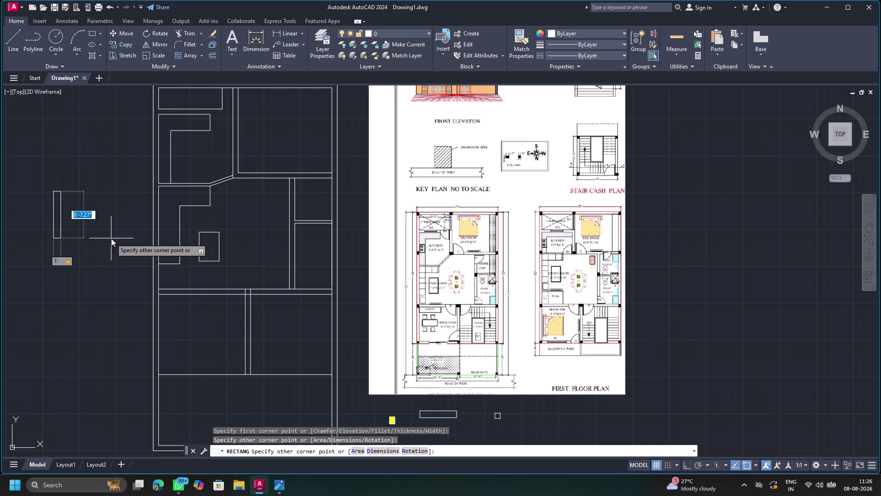
text(")
key(Return)
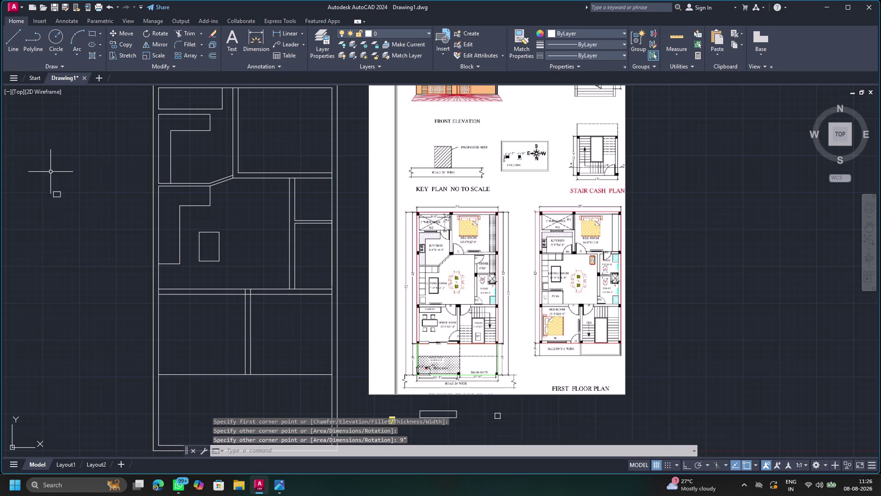
Fill the 12-by-9-inch rectangle with solid yellow hatch and select it.
click(93, 55)
click(56, 196)
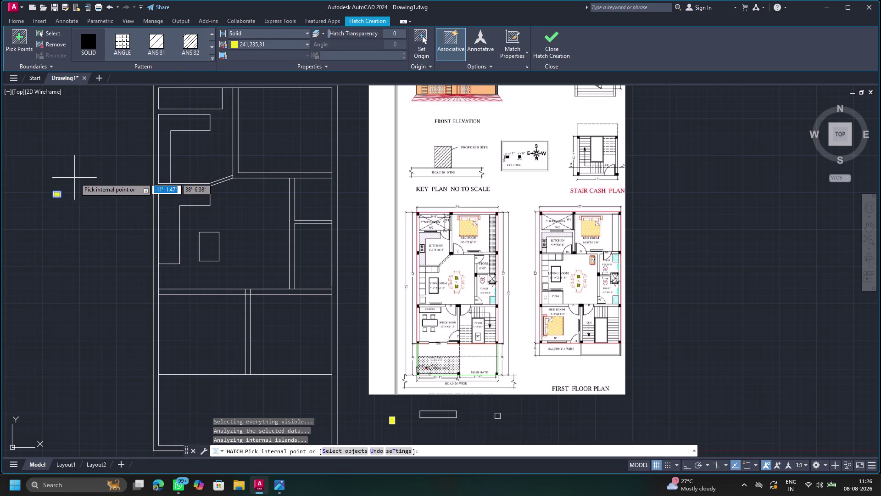
key(Escape)
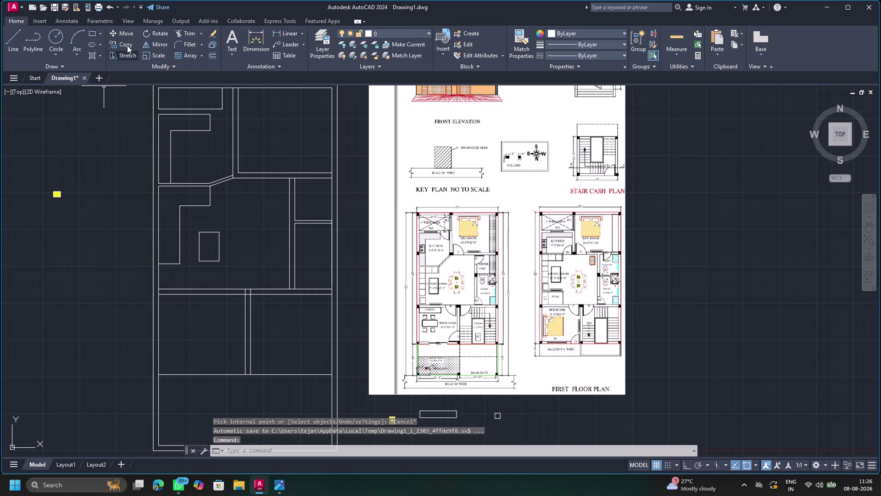
click(57, 196)
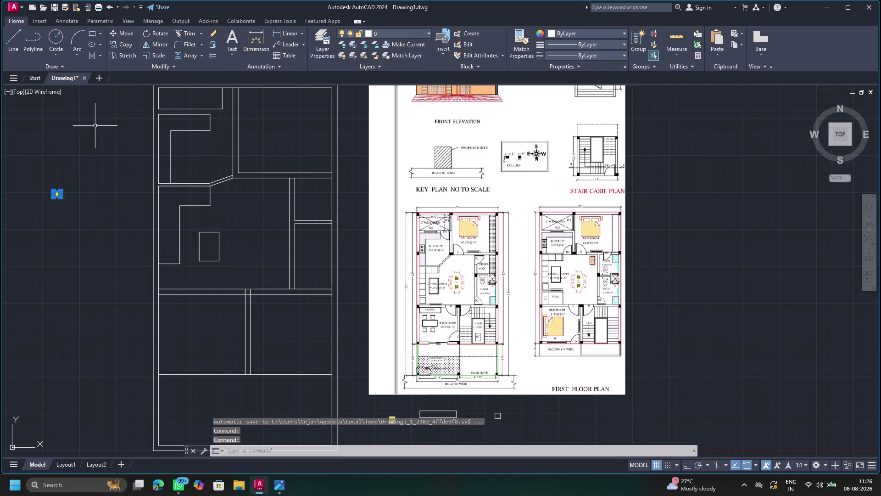
Copy the yellow square to the sloped wall junction and the top wall corner.
click(128, 46)
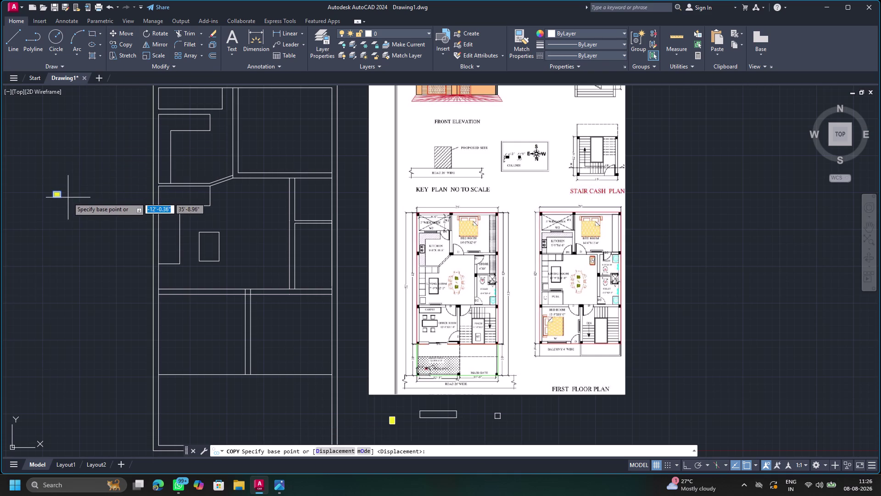
drag(52, 199, 154, 186)
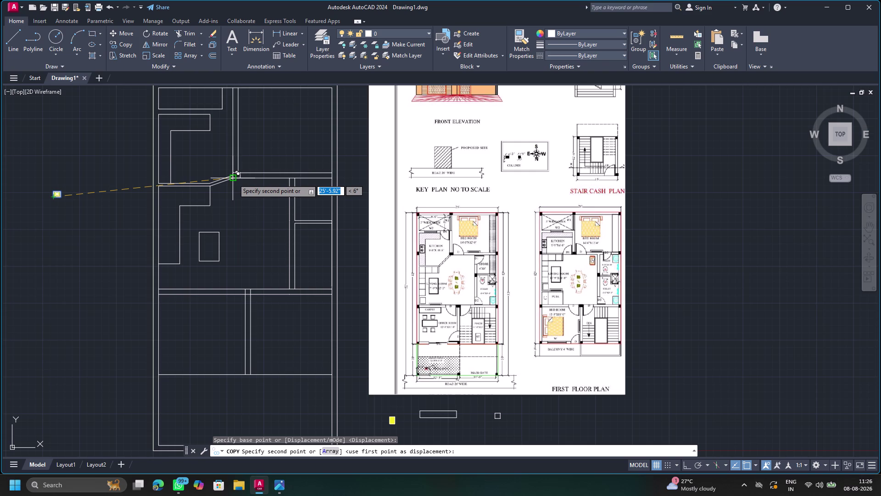
scroll(up, 3)
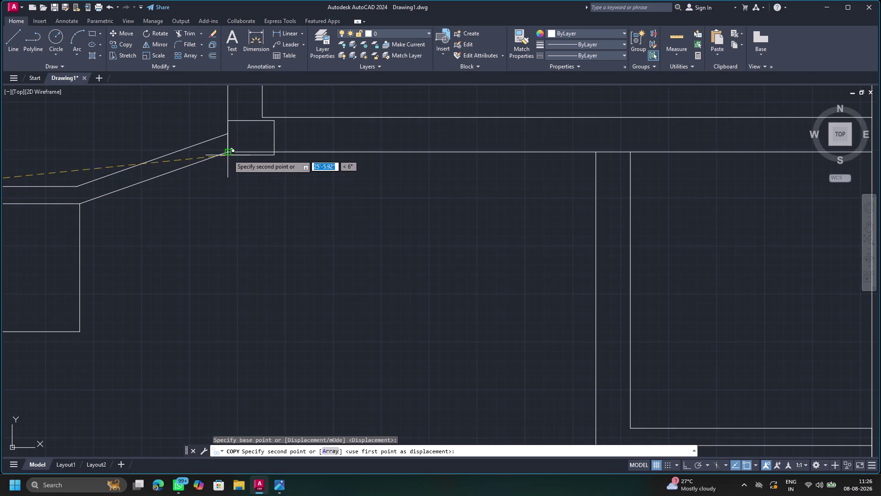
click(229, 154)
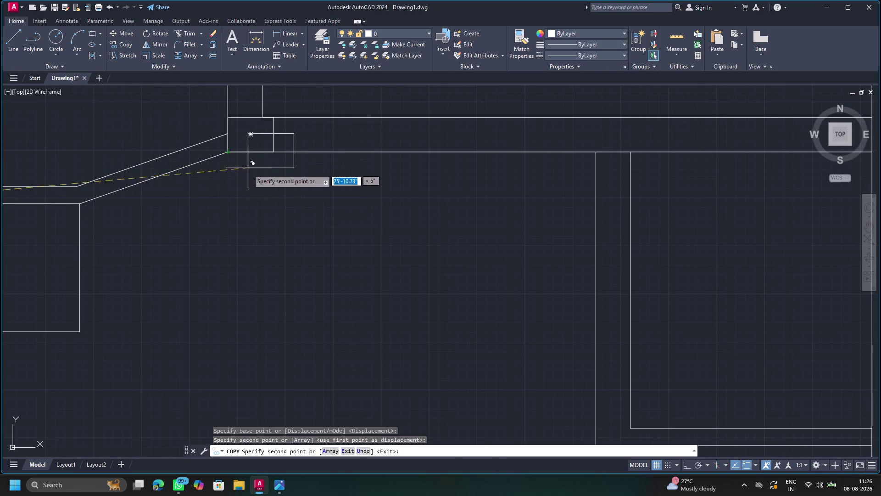
scroll(down, 3)
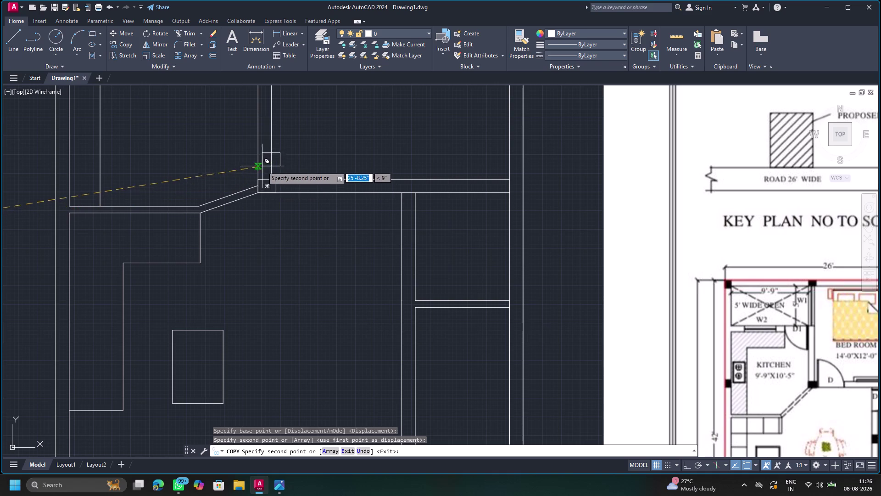
middle_drag(262, 166, 267, 331)
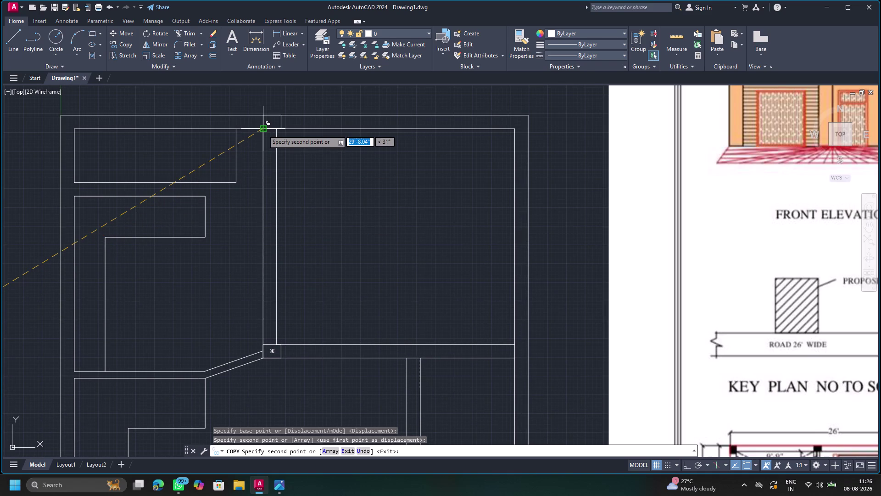
click(263, 130)
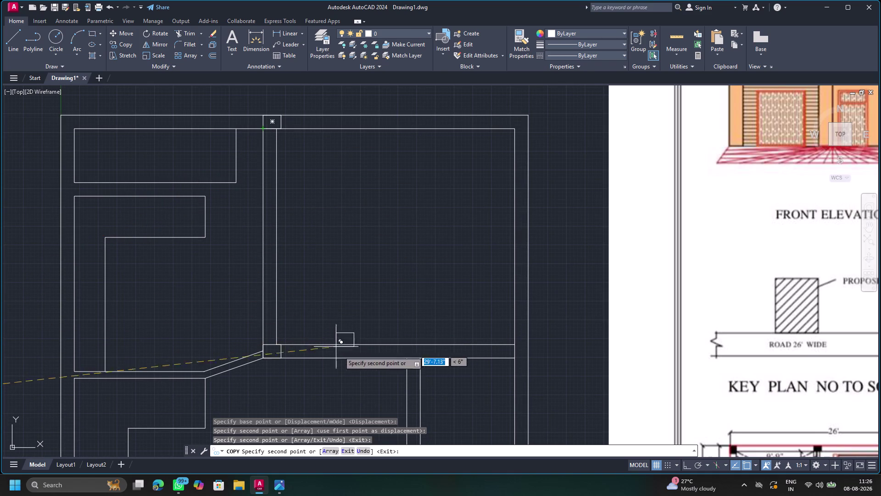
Place another yellow square copy at a wall junction, then end Copy.
scroll(down, 3)
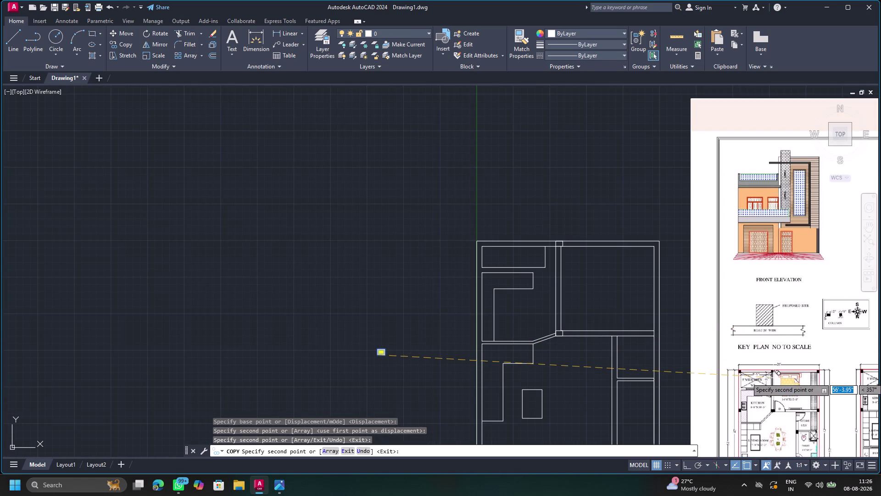
middle_drag(769, 374, 697, 301)
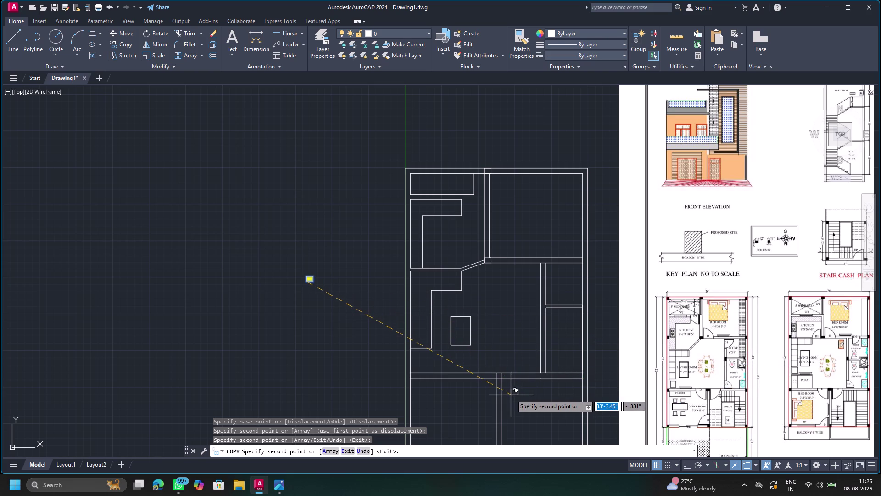
middle_drag(510, 394, 521, 324)
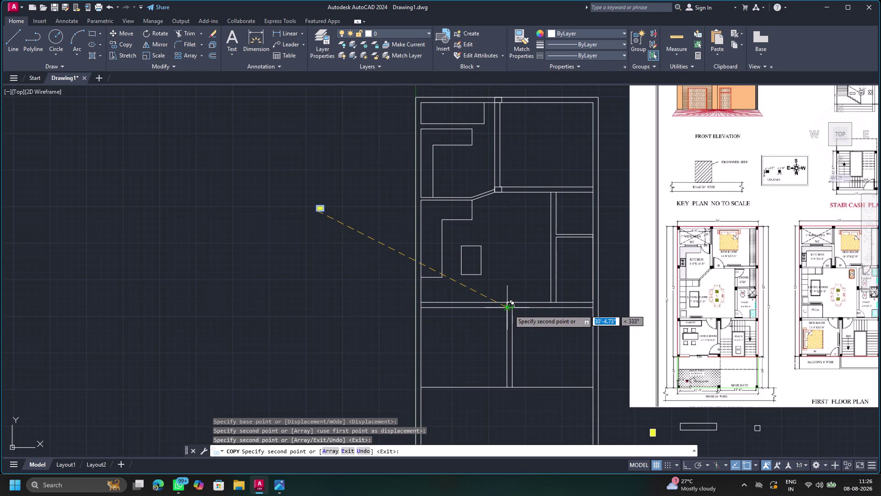
scroll(up, 3)
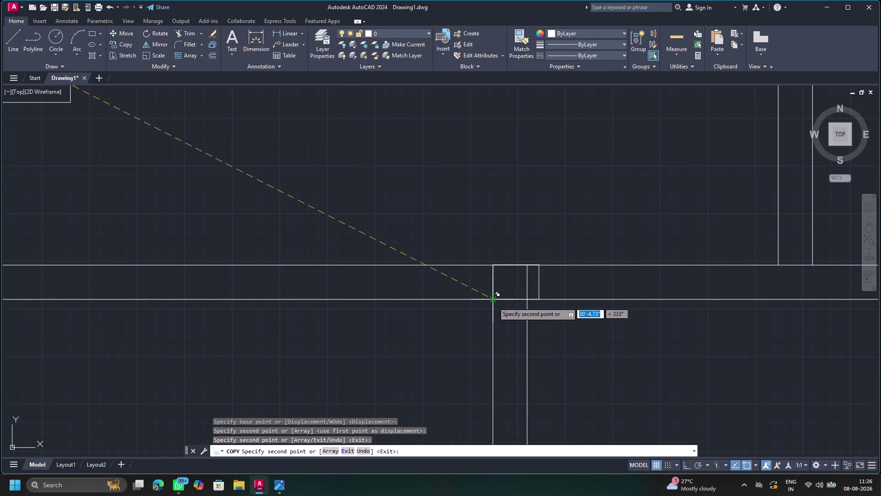
click(493, 302)
scroll(down, 3)
middle_drag(637, 339, 629, 337)
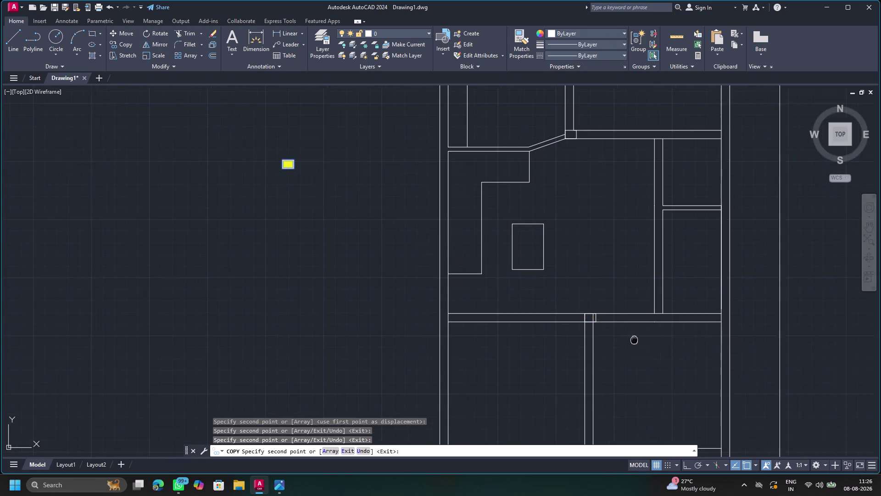
middle_drag(629, 337, 492, 287)
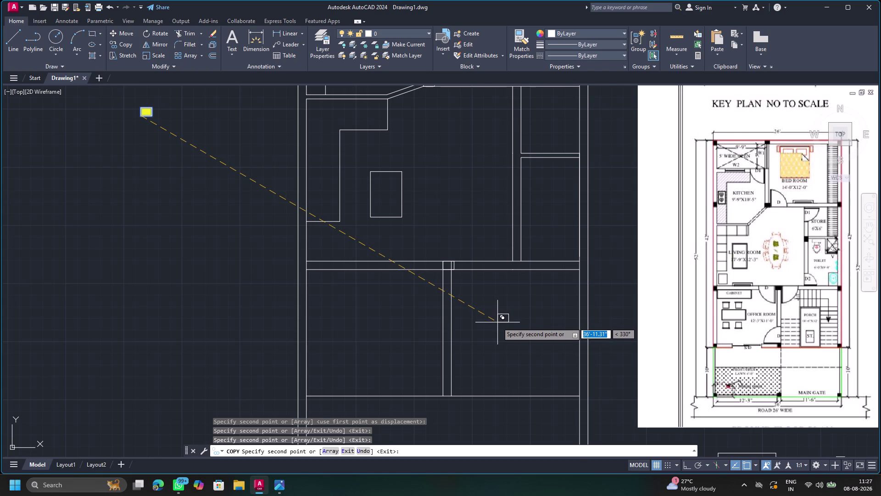
key(Escape)
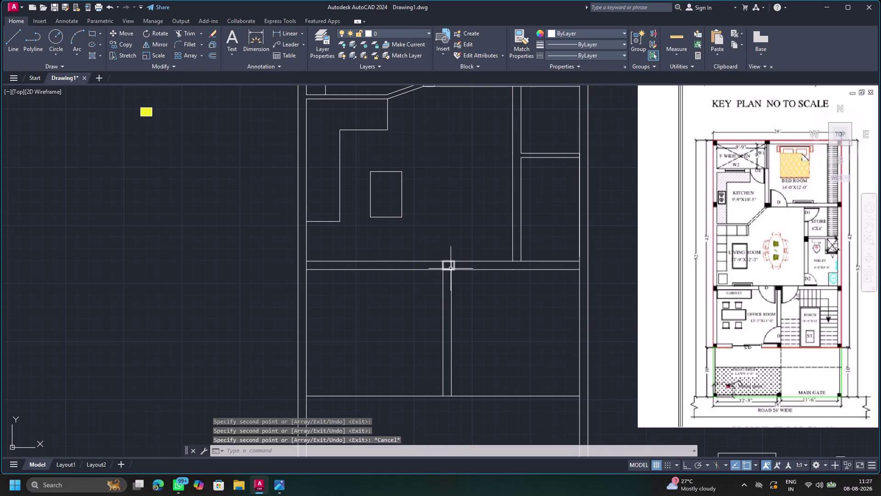
click(449, 268)
key(Escape)
key(Escape)
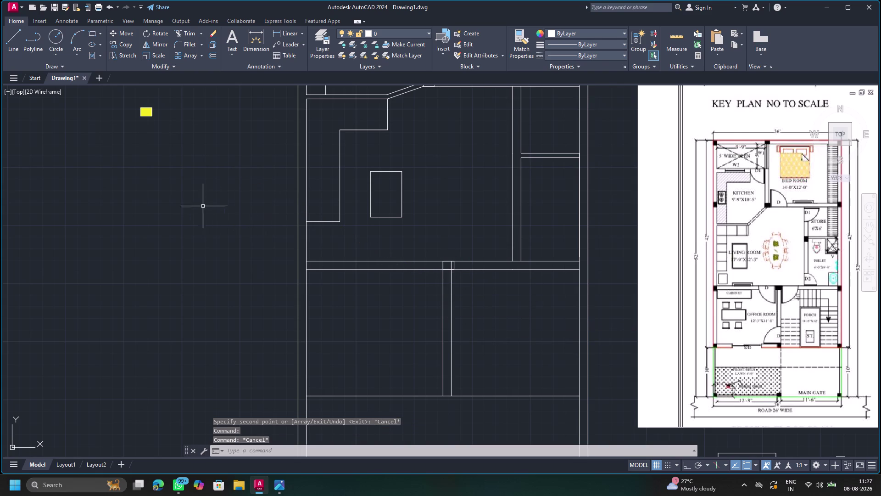
click(148, 112)
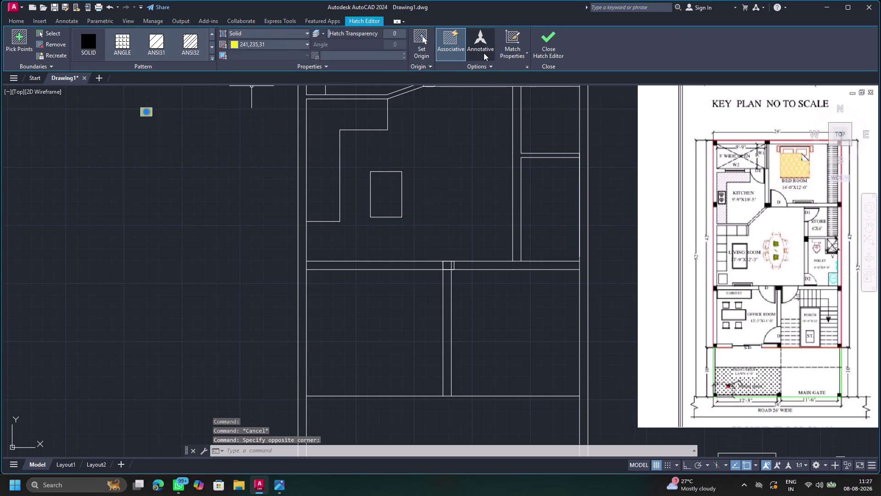
click(511, 38)
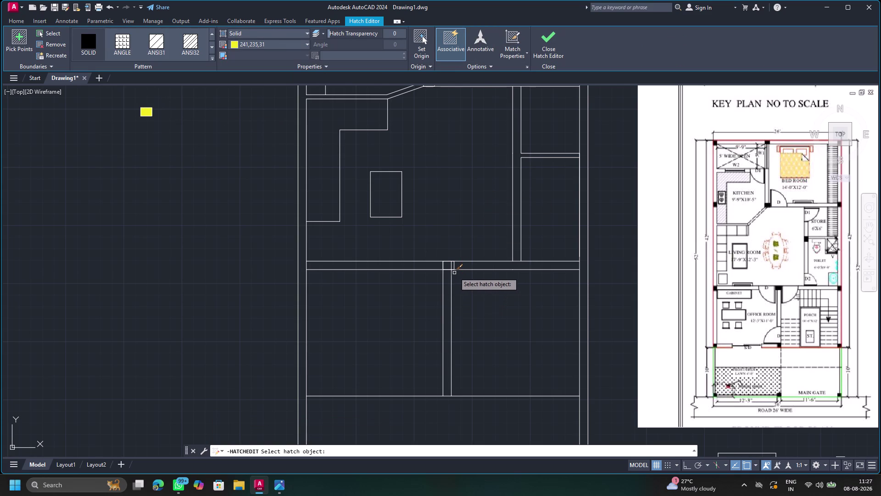
click(448, 267)
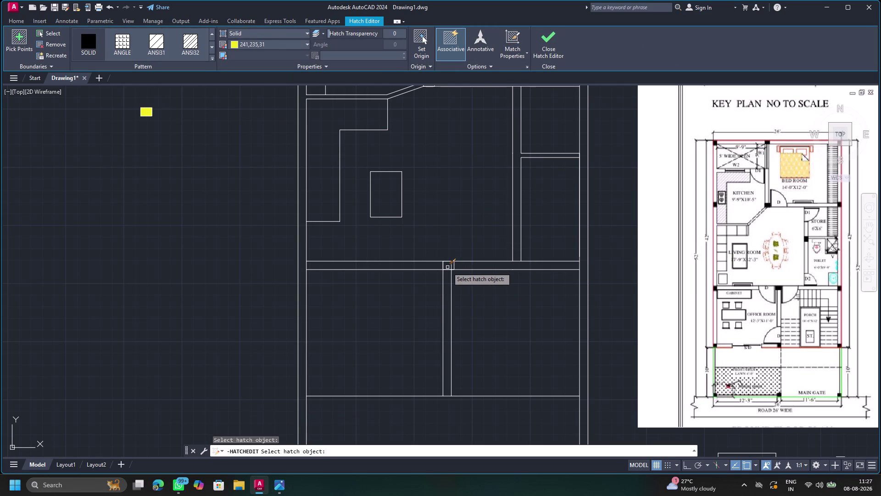
click(454, 265)
key(Escape)
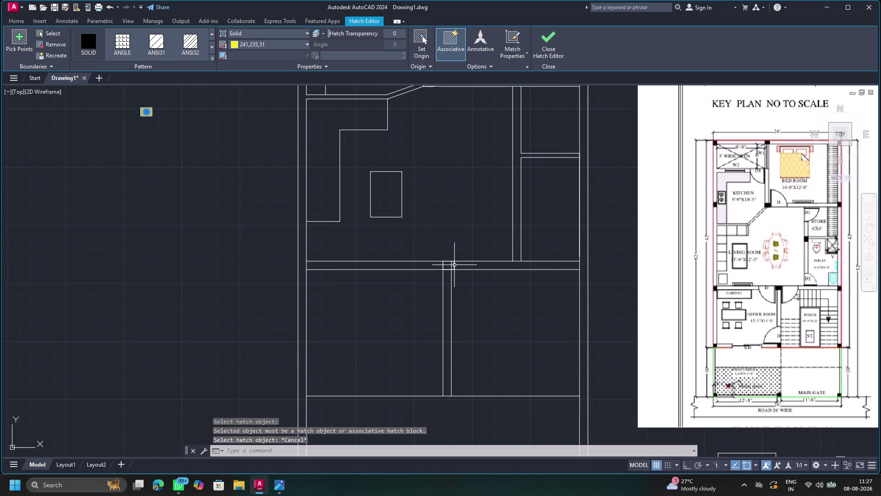
click(451, 267)
key(Escape)
click(454, 267)
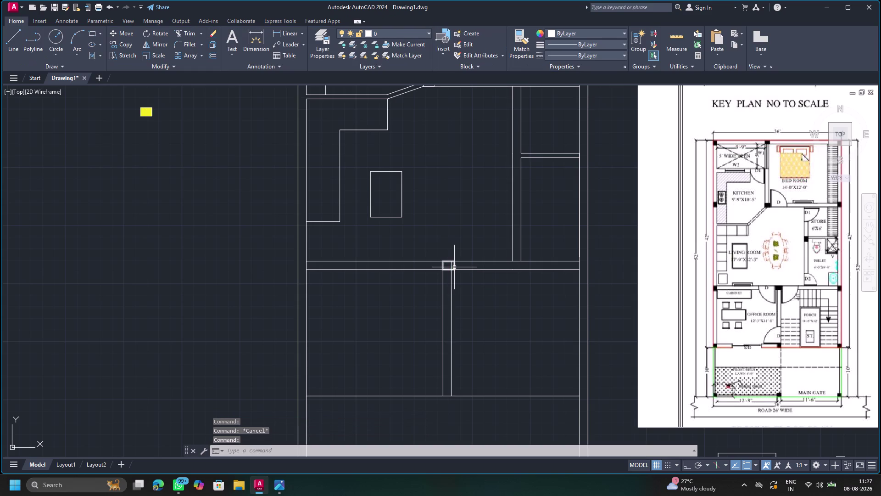
key(Escape)
click(95, 56)
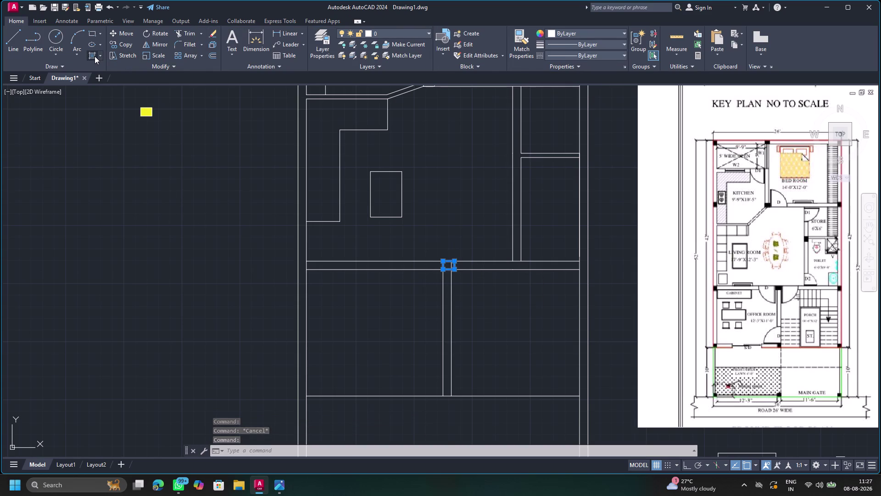
click(86, 45)
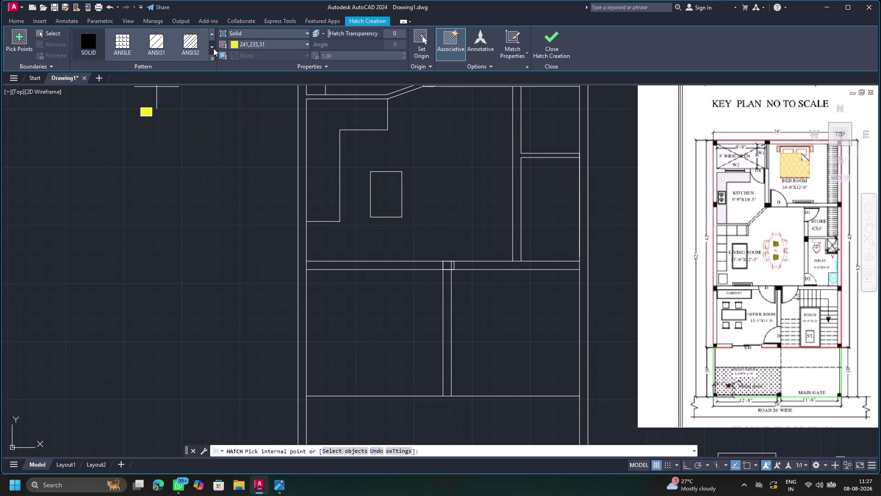
click(248, 43)
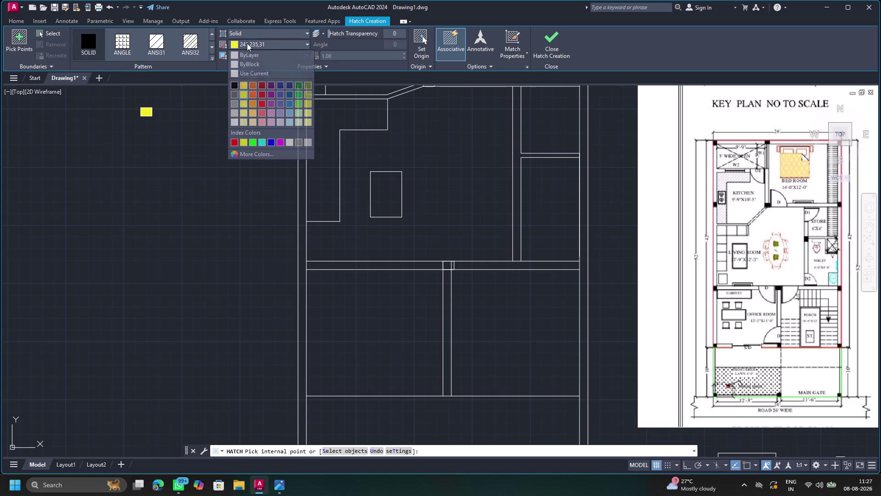
click(239, 86)
key(Escape)
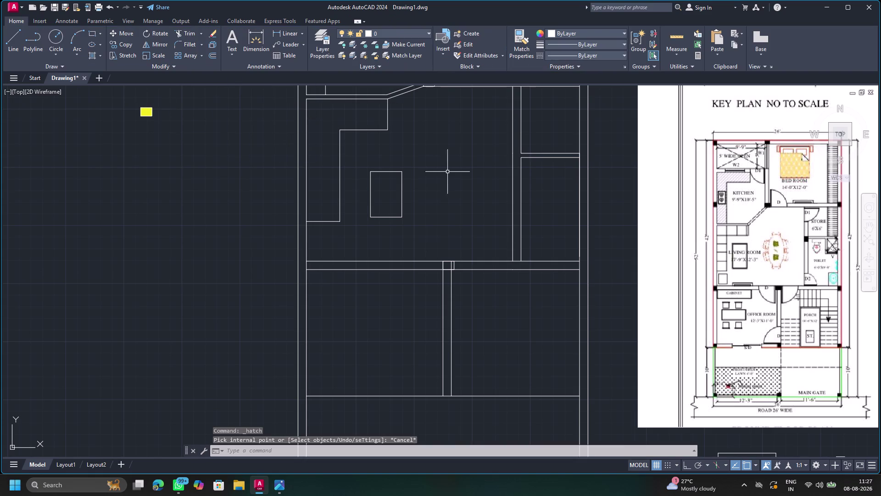
Start a SOLID hatch and match its properties to the yellow square.
scroll(down, 3)
scroll(up, 3)
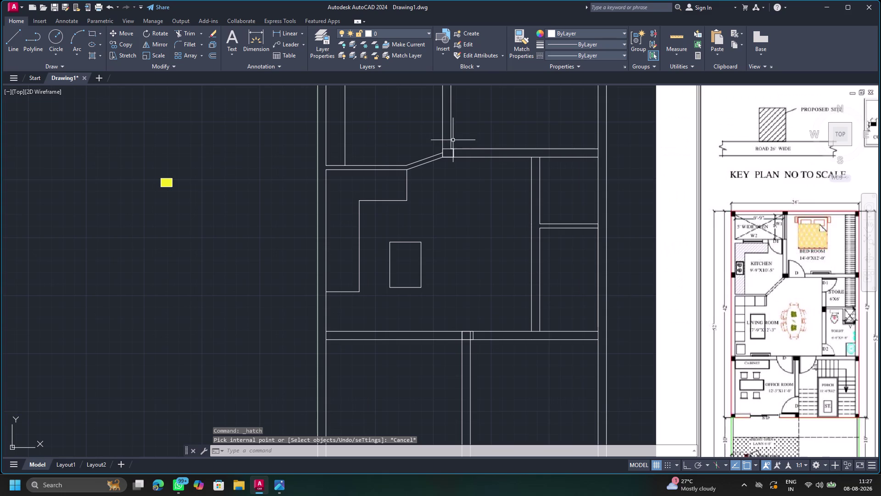
click(449, 149)
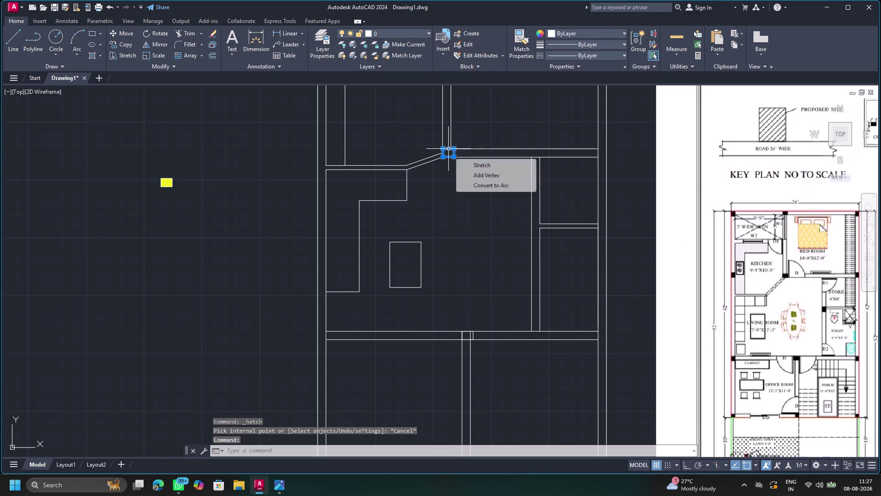
click(87, 53)
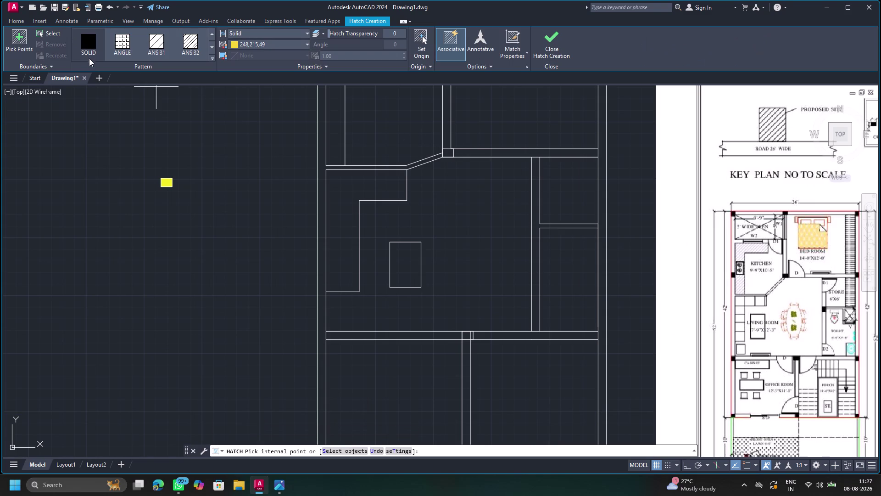
click(89, 47)
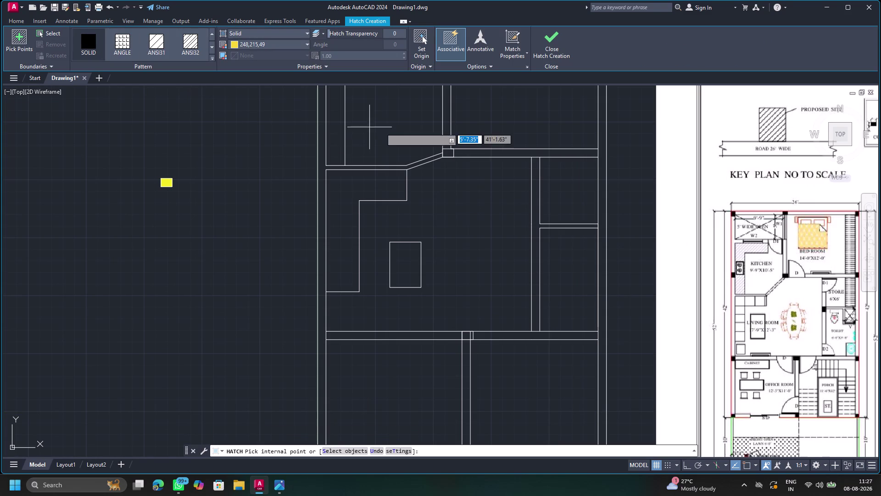
click(508, 41)
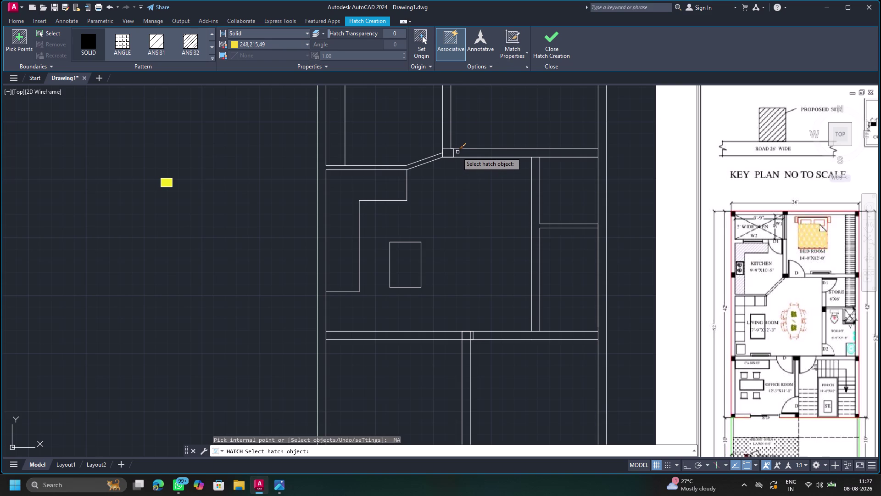
click(454, 152)
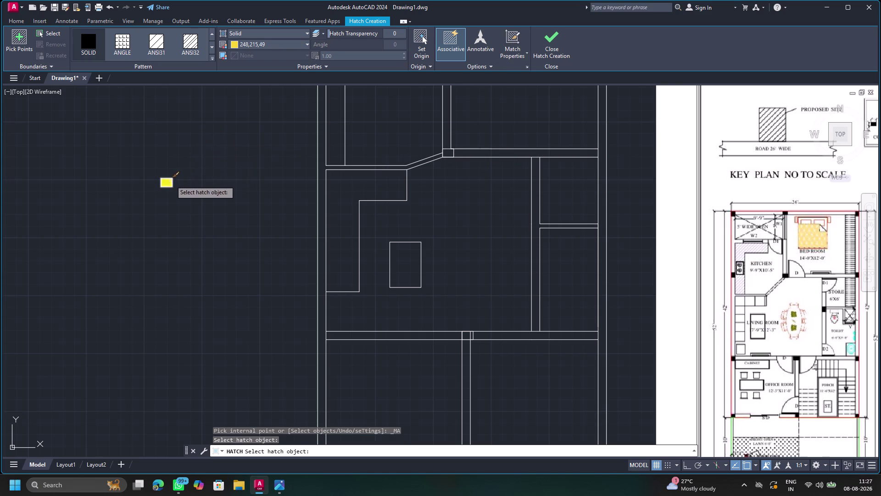
click(171, 181)
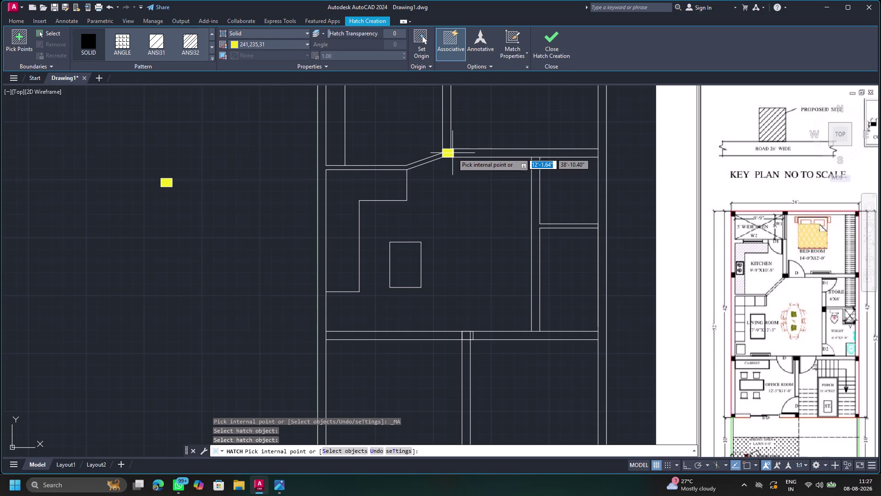
Fill the upper and lower wall-junction squares with the matched yellow hatch.
click(452, 153)
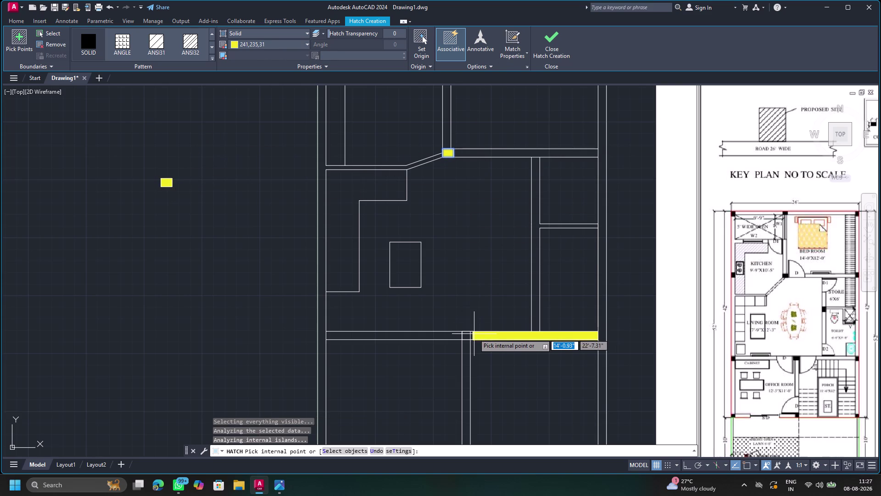
click(466, 336)
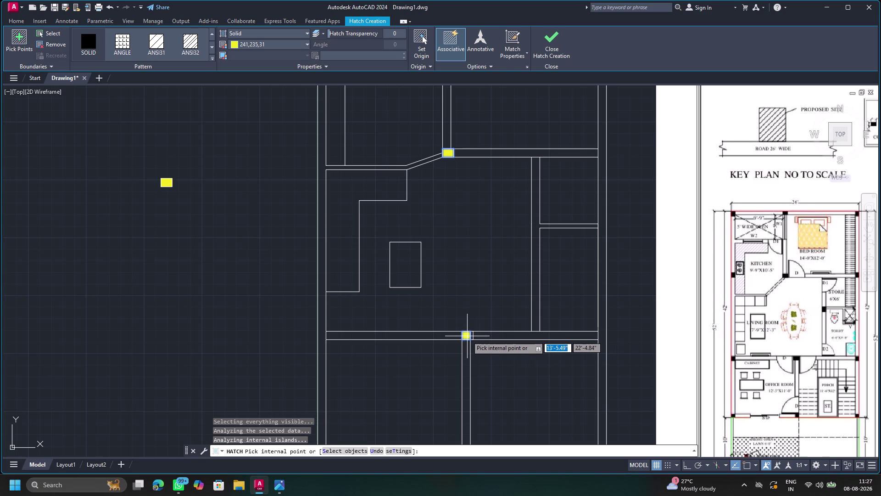
click(471, 336)
key(Escape)
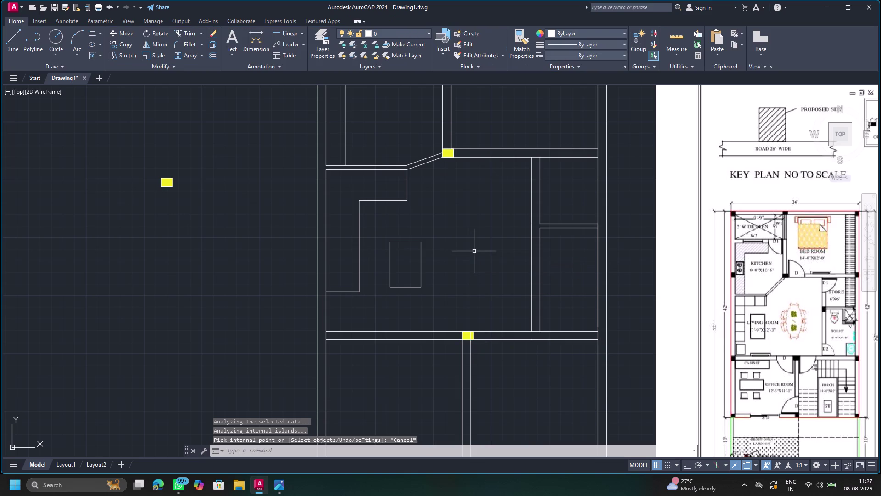
scroll(down, 3)
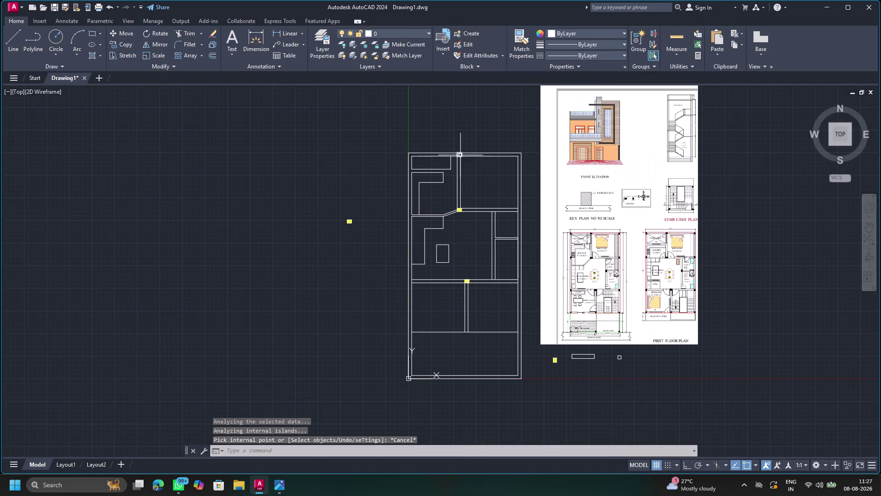
Try Match Properties with the yellow square as source, then cancel it.
middle_drag(464, 127, 431, 161)
scroll(down, 3)
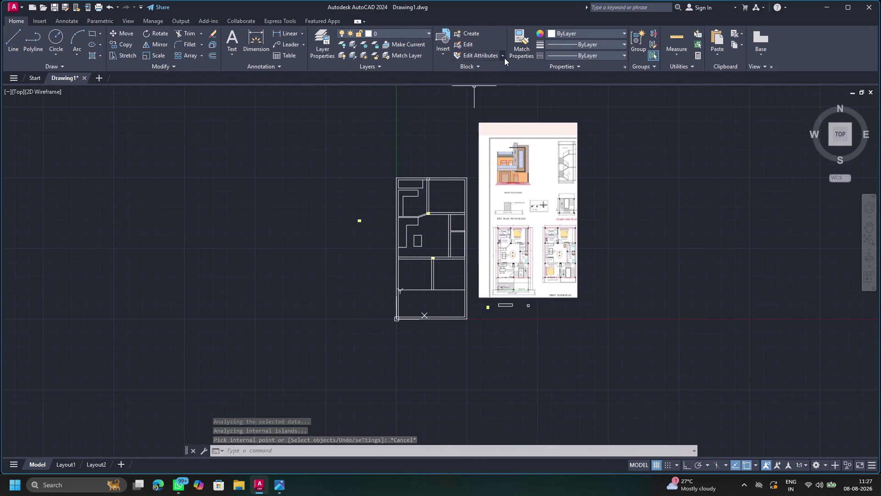
click(525, 45)
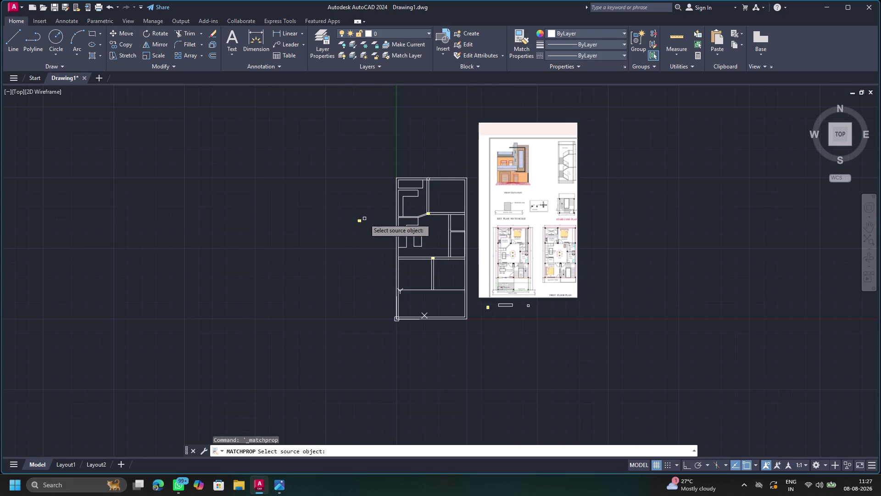
scroll(up, 3)
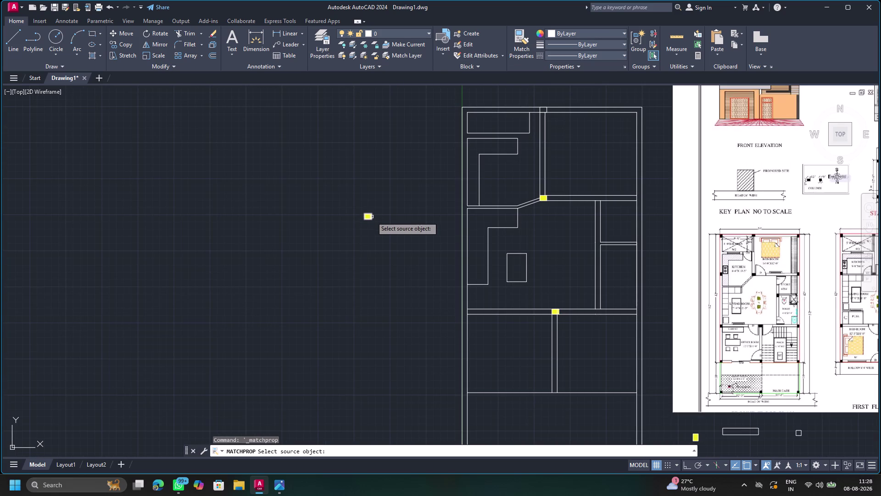
click(372, 216)
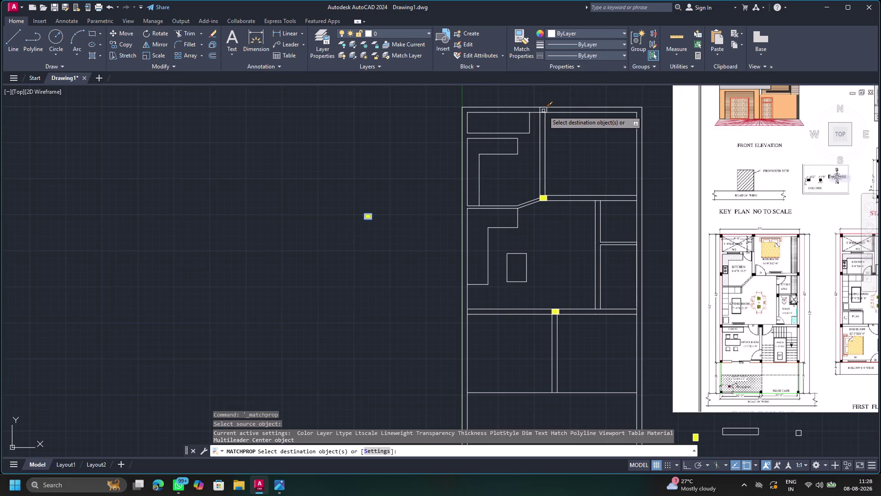
click(544, 110)
scroll(up, 3)
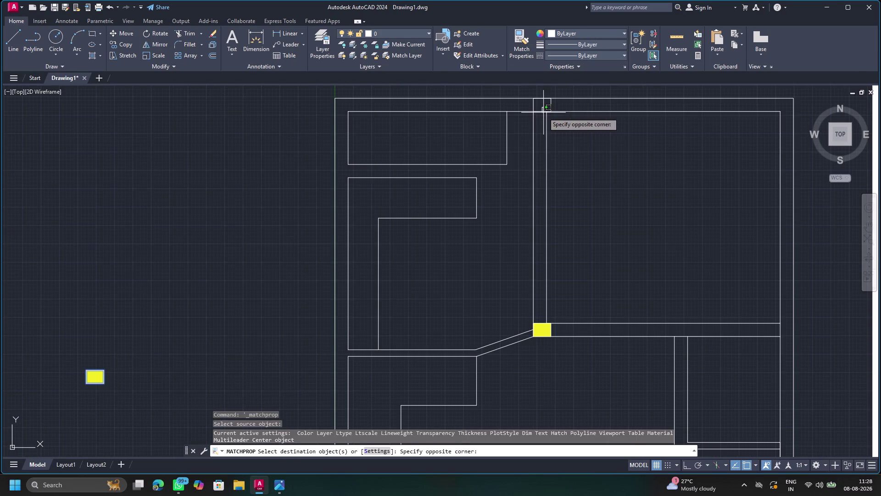
key(Escape)
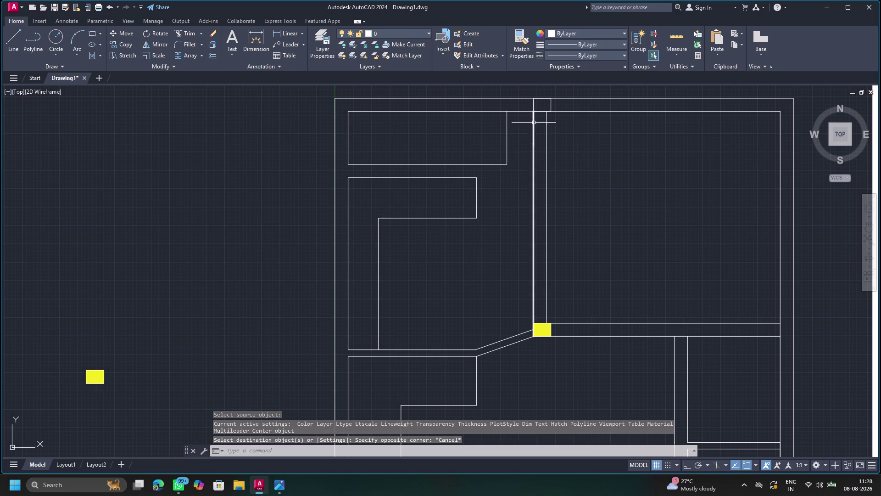
click(521, 44)
click(103, 373)
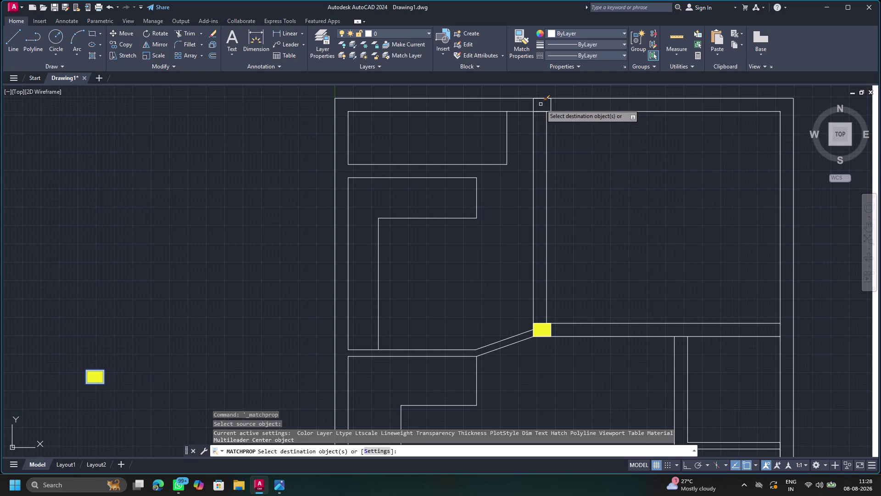
key(Escape)
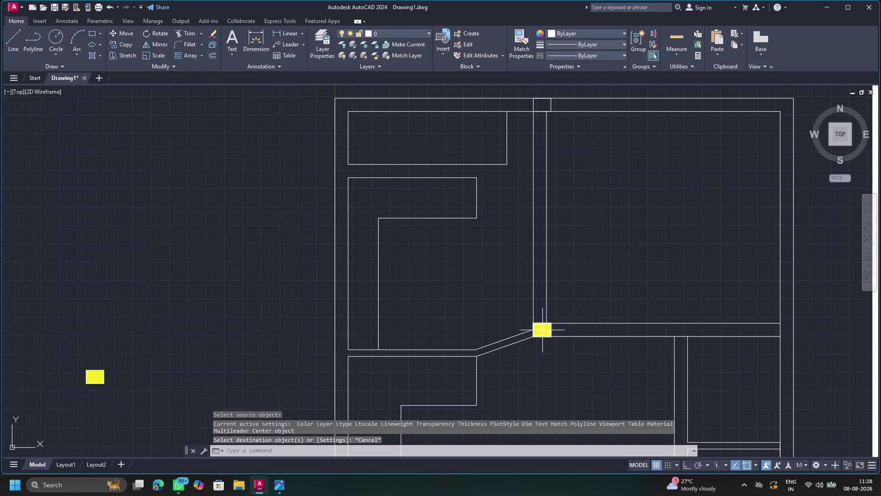
Grip-move the yellow junction square up off the wall junction.
click(544, 328)
drag(542, 331, 539, 320)
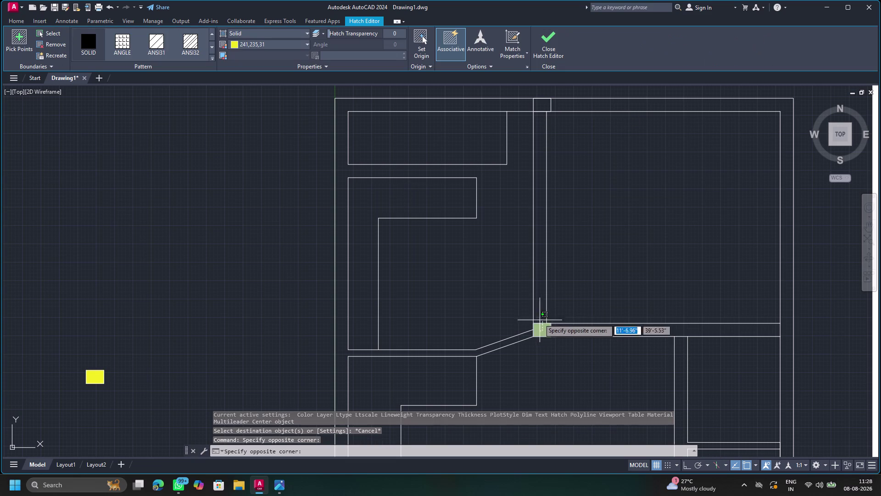
drag(539, 320, 535, 256)
key(Escape)
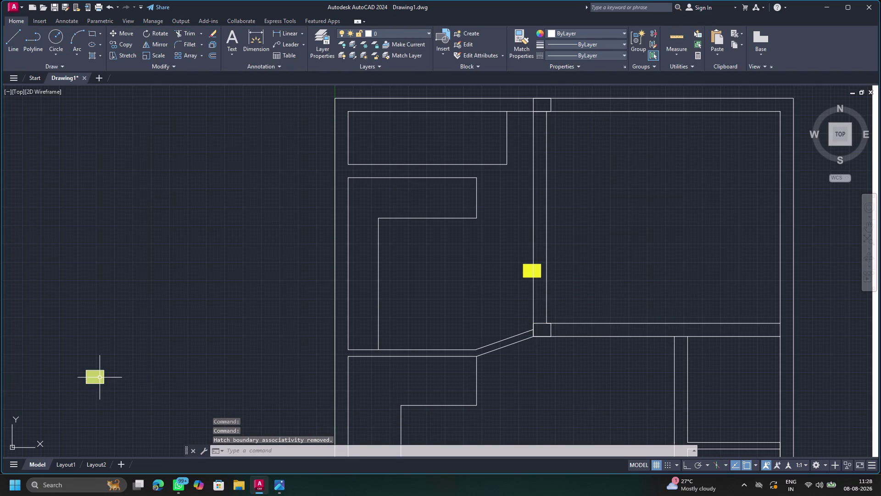
Delete the misplaced yellow square beside the vertical wall.
scroll(down, 3)
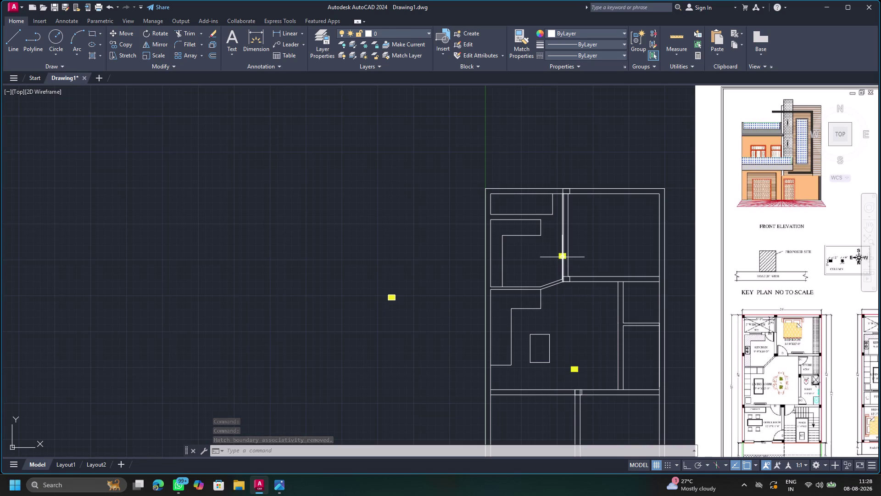
key(Escape)
scroll(up, 3)
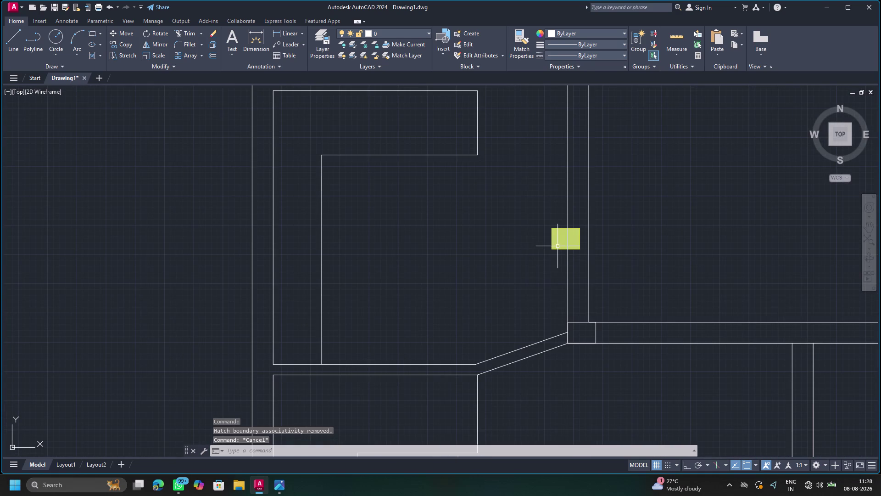
click(558, 245)
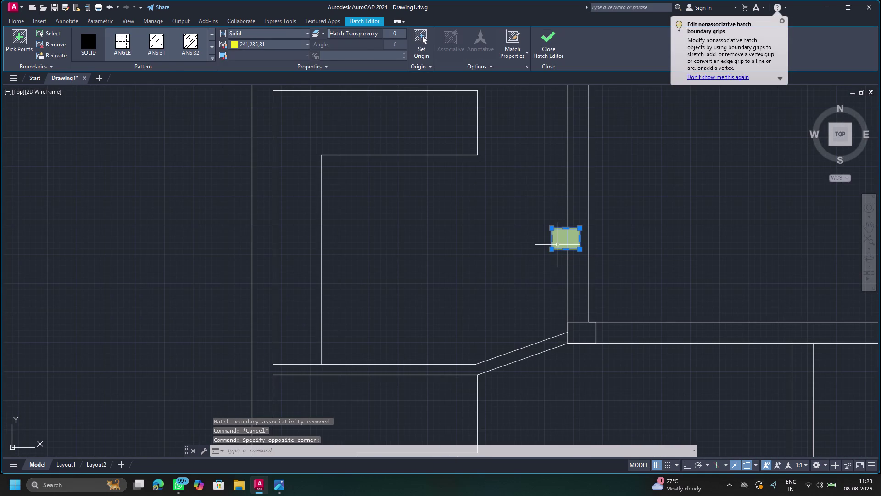
key(Delete)
Select the spare yellow square and begin copying it.
scroll(down, 3)
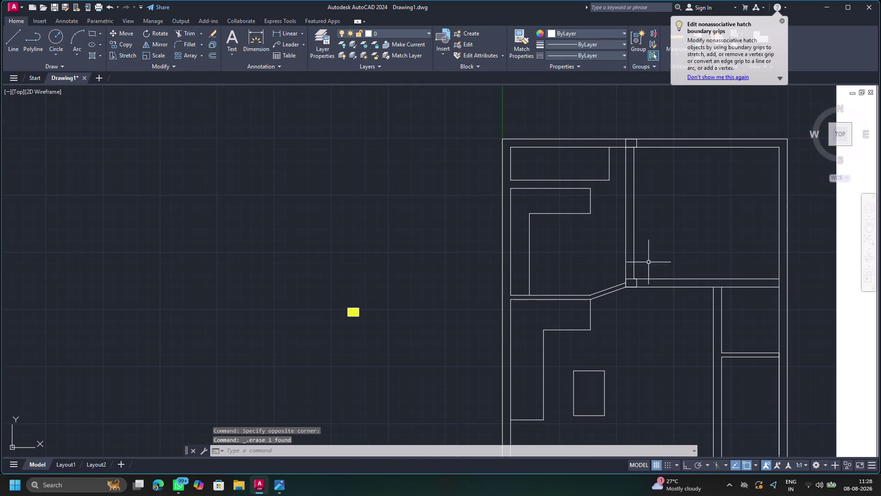
click(355, 310)
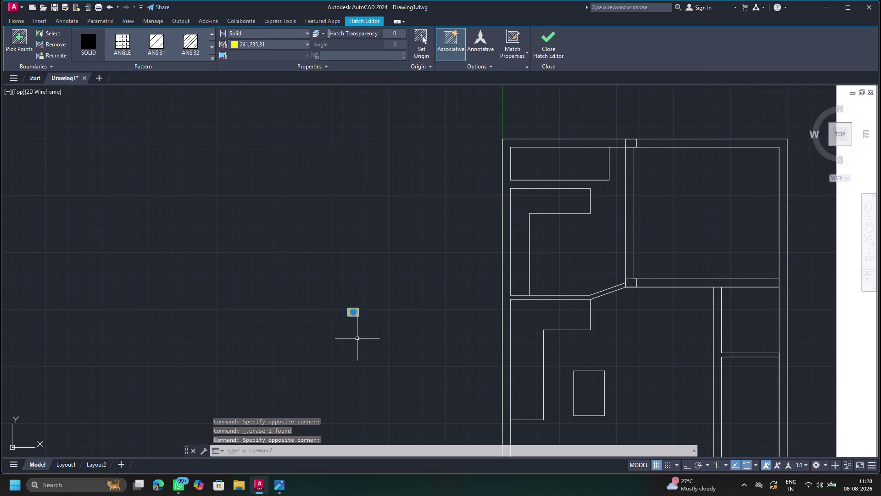
key(c)
click(389, 364)
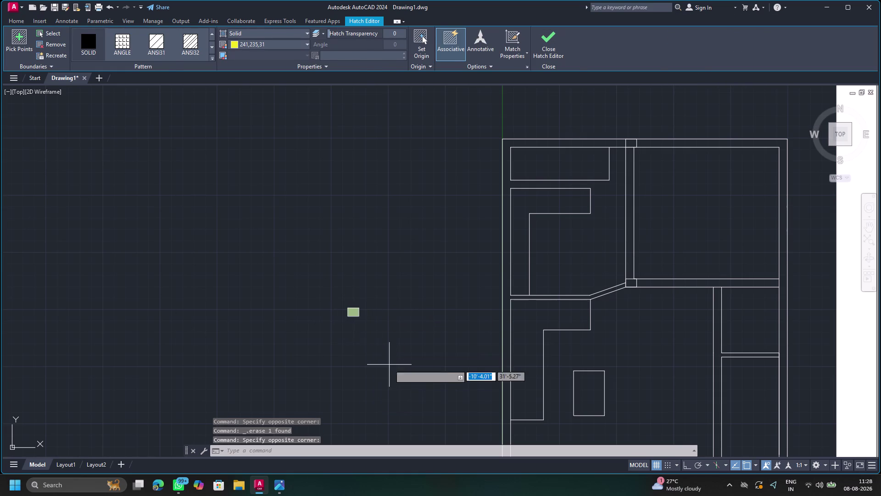
scroll(up, 3)
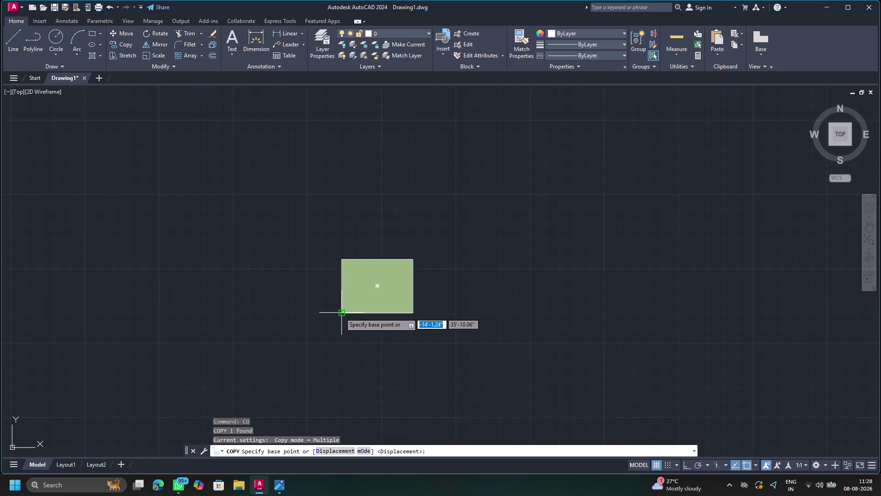
Set the square's corner as base point; place copies at the central junction and top wall.
drag(340, 312, 632, 269)
scroll(down, 3)
middle_drag(769, 285, 134, 307)
scroll(down, 3)
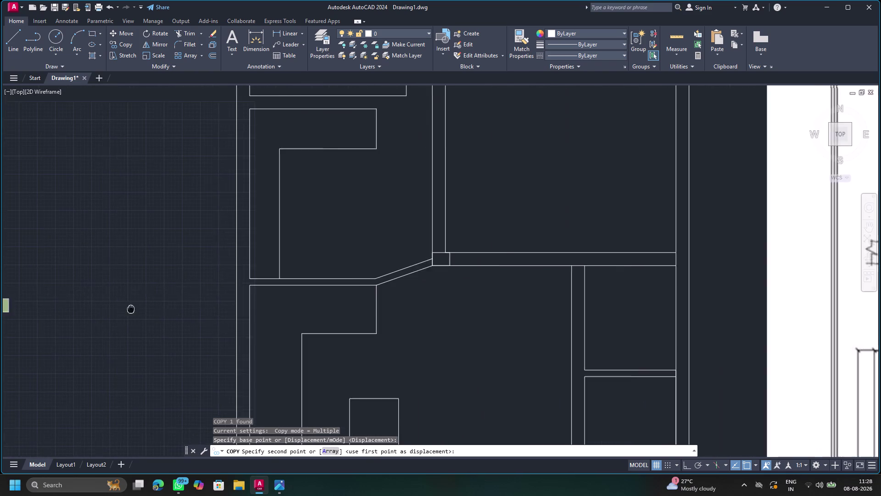
middle_drag(134, 308, 114, 309)
click(417, 268)
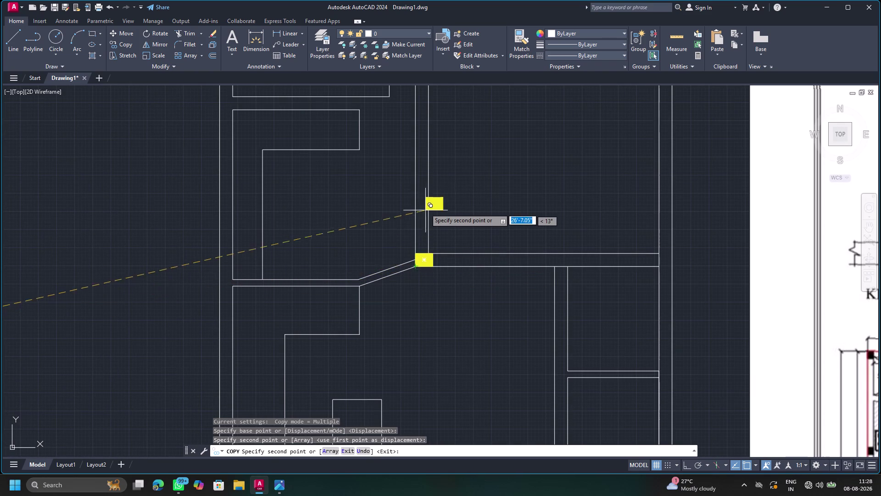
scroll(down, 3)
middle_drag(416, 198, 375, 357)
scroll(up, 3)
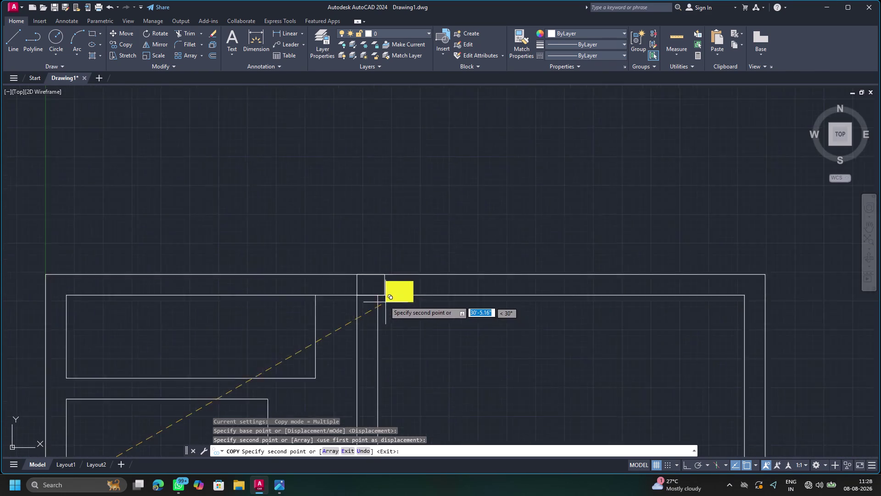
scroll(up, 3)
click(343, 293)
Place a third square copy at the lower wall junction and end the copy.
scroll(down, 3)
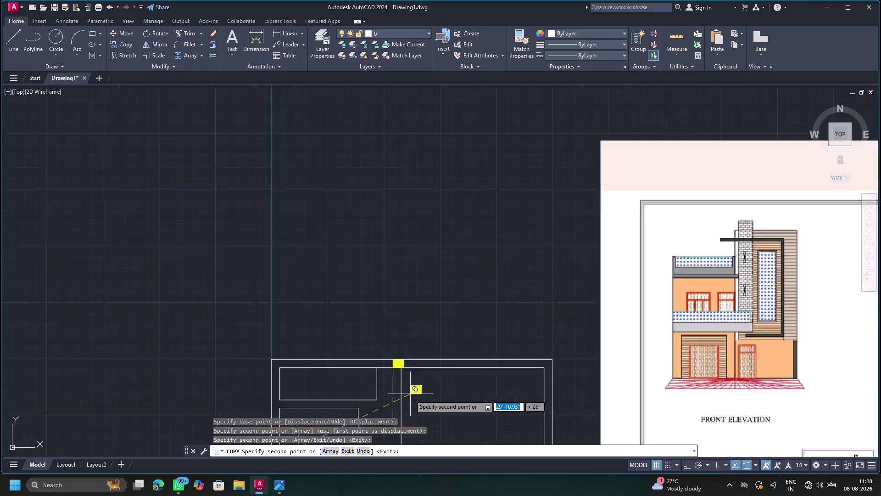
middle_drag(414, 410, 403, 191)
scroll(up, 3)
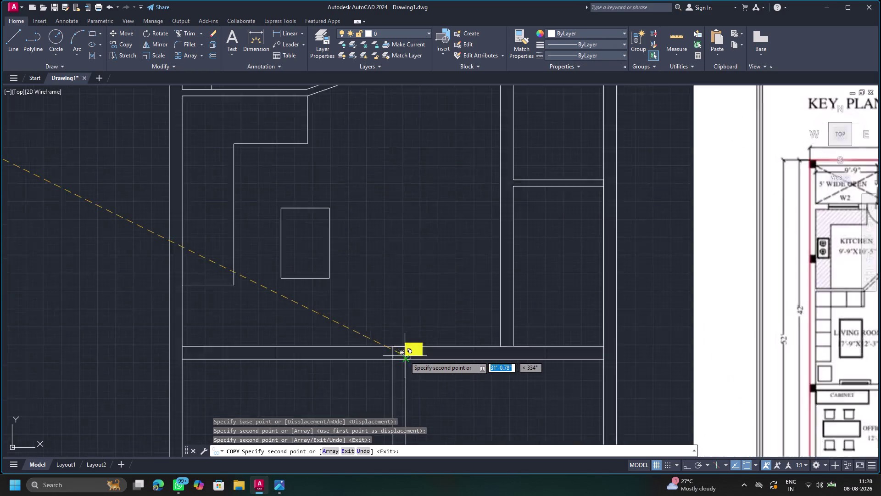
scroll(up, 3)
click(371, 368)
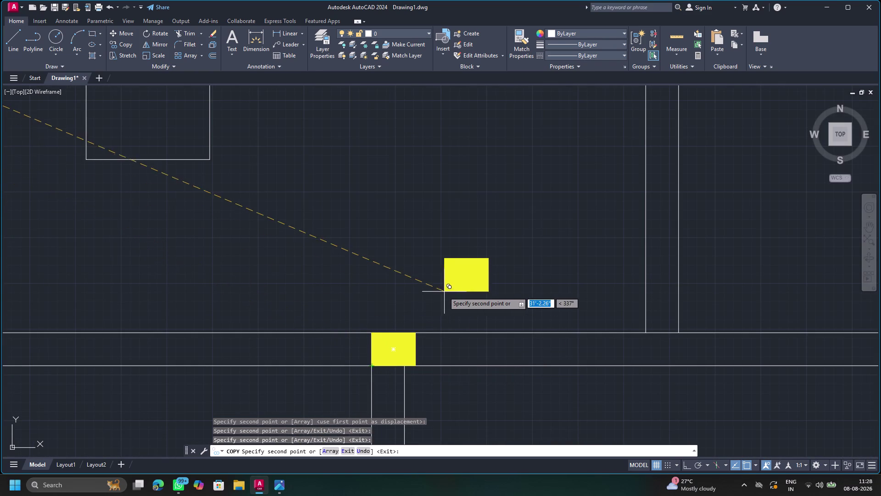
scroll(down, 3)
middle_drag(471, 353, 465, 325)
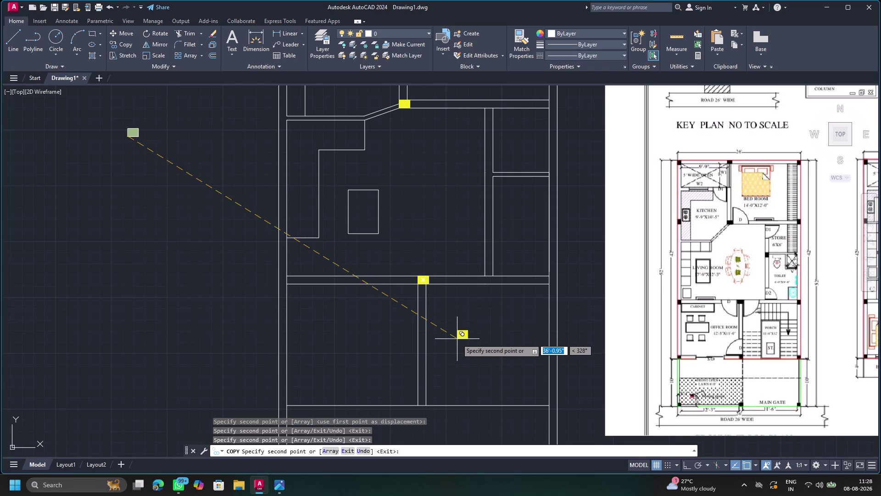
key(Escape)
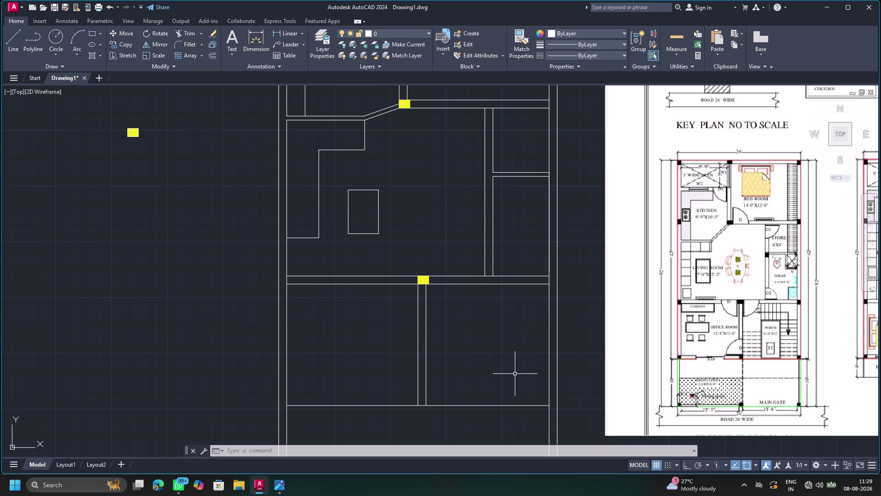
scroll(down, 3)
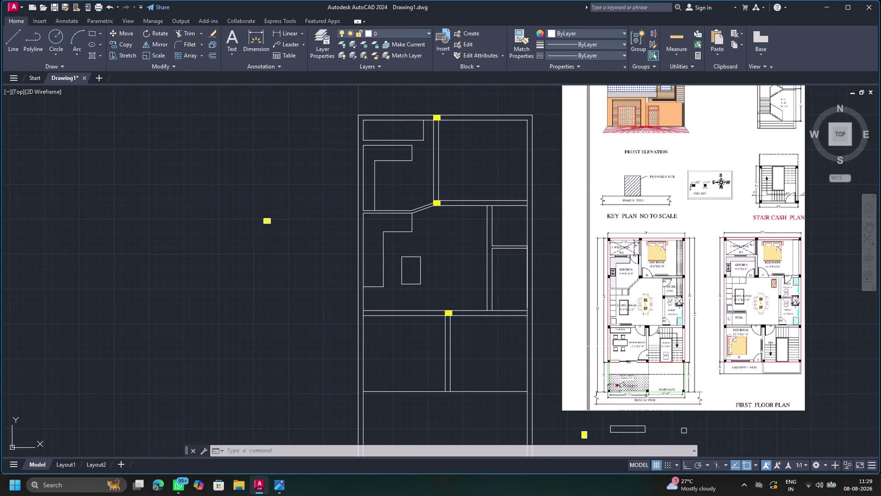
Fill the small square outline with a solid hatch.
scroll(up, 3)
scroll(down, 3)
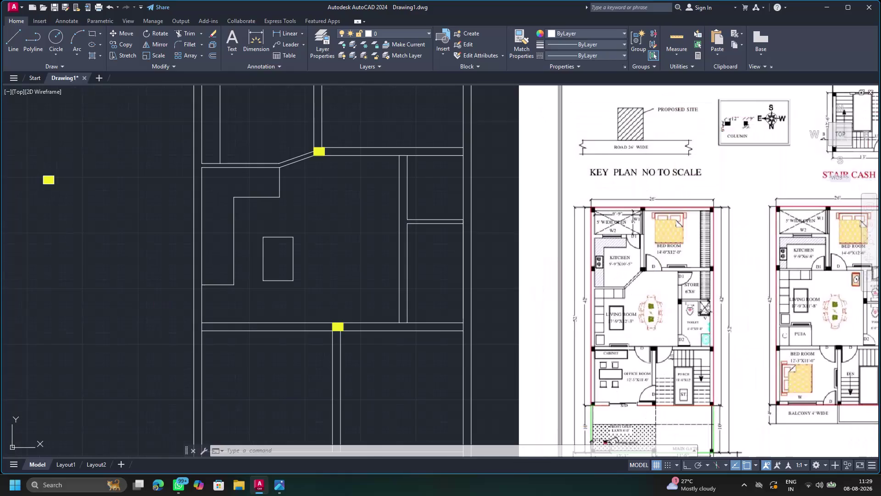
scroll(down, 3)
middle_drag(641, 392, 565, 268)
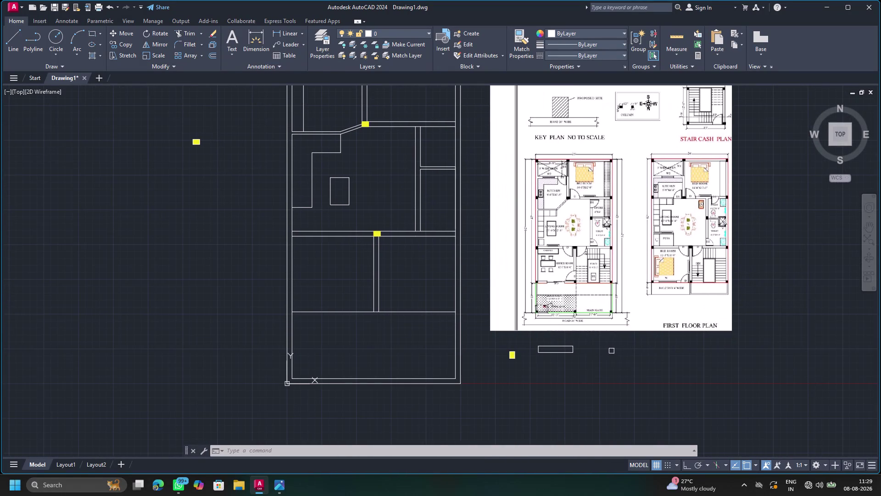
click(613, 352)
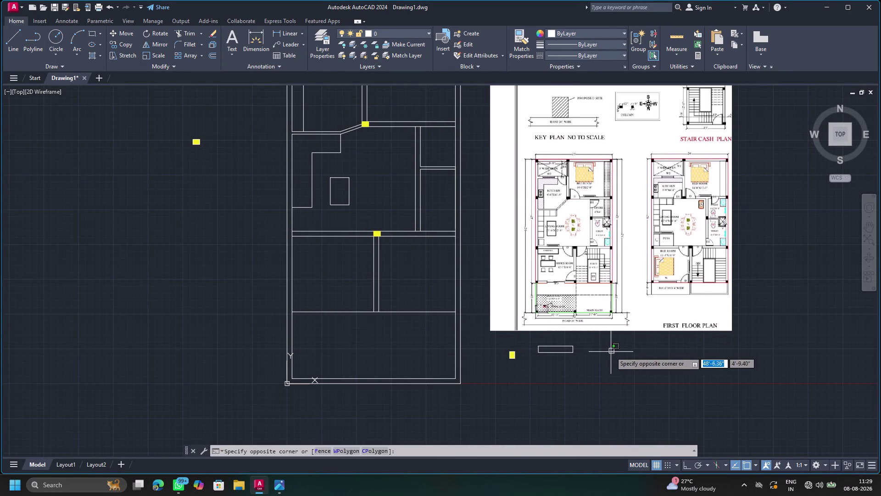
key(Escape)
click(615, 349)
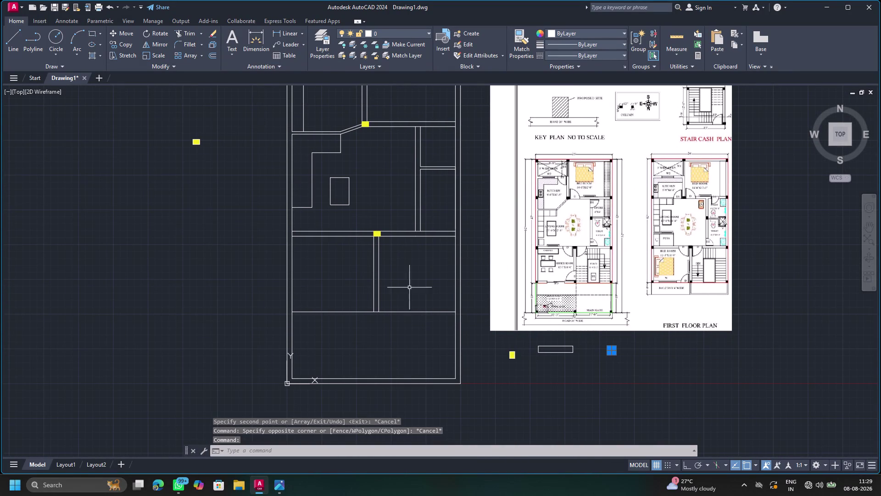
click(88, 54)
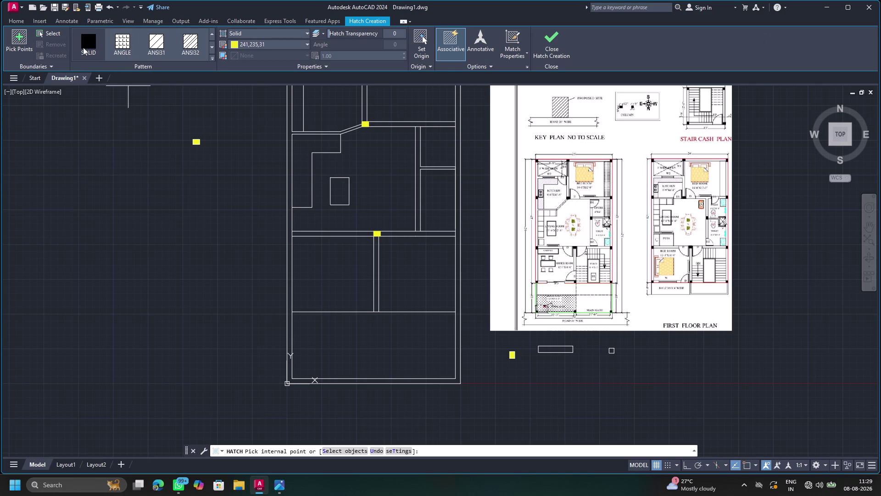
click(88, 44)
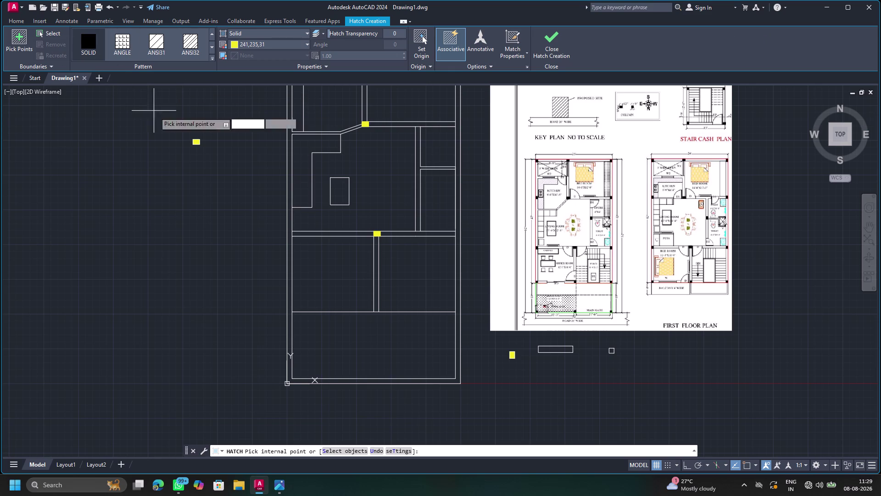
click(612, 351)
key(Escape)
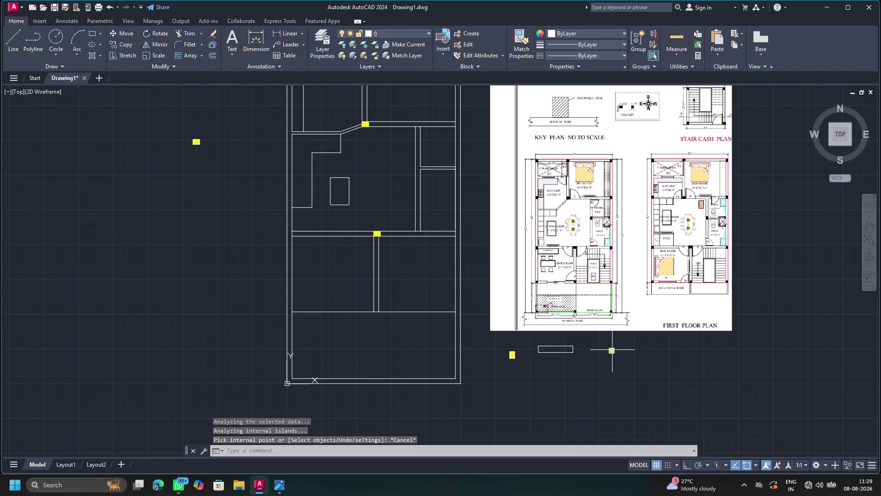
Start a circle beside the filled square, then cancel it.
click(612, 350)
key(c)
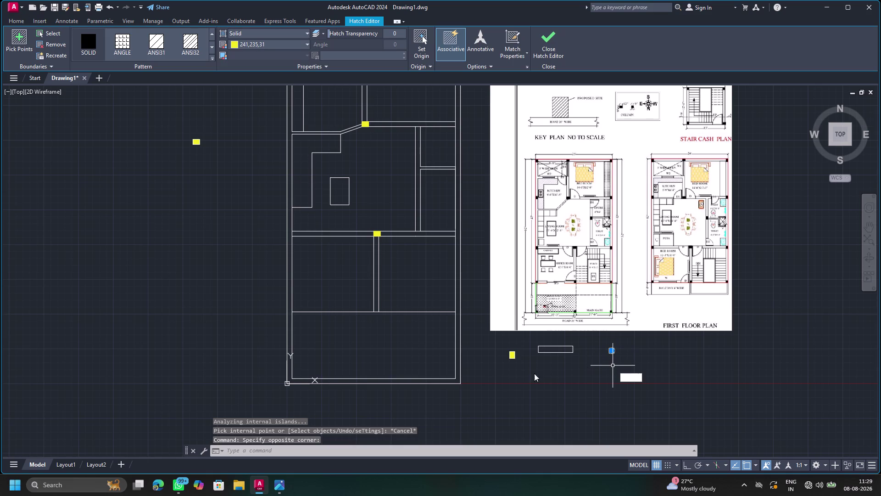
click(658, 390)
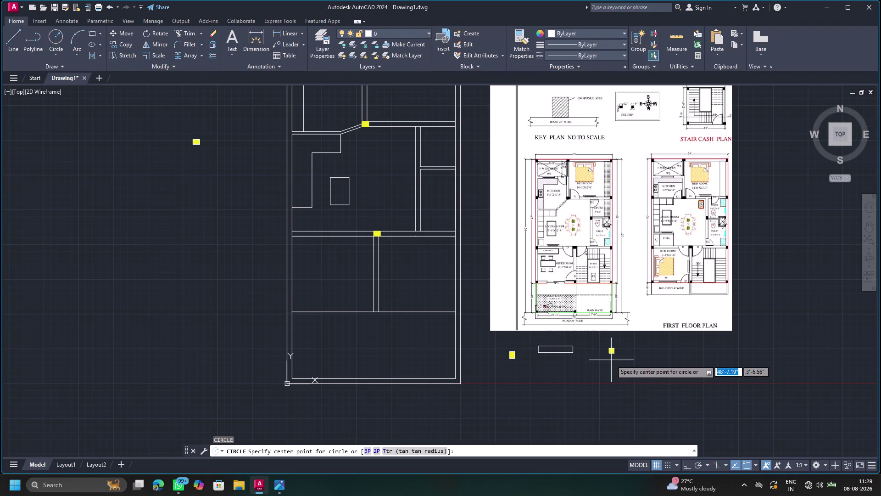
scroll(up, 3)
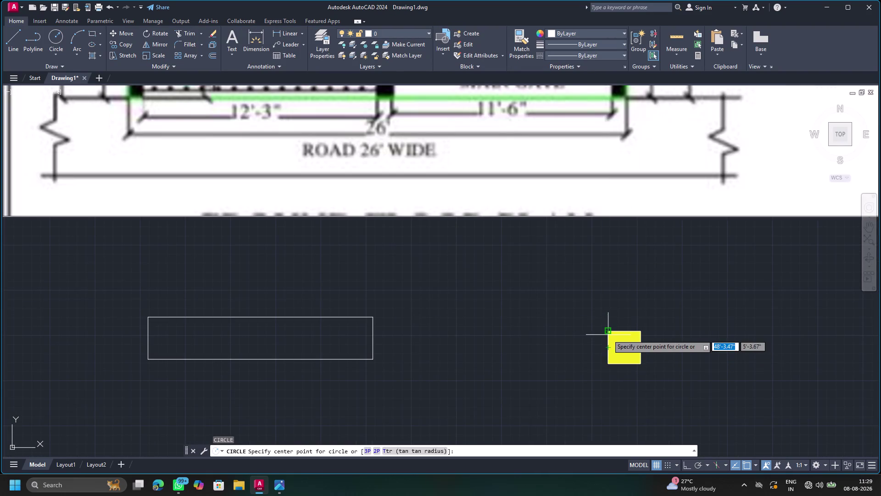
drag(608, 335, 330, 324)
key(Escape)
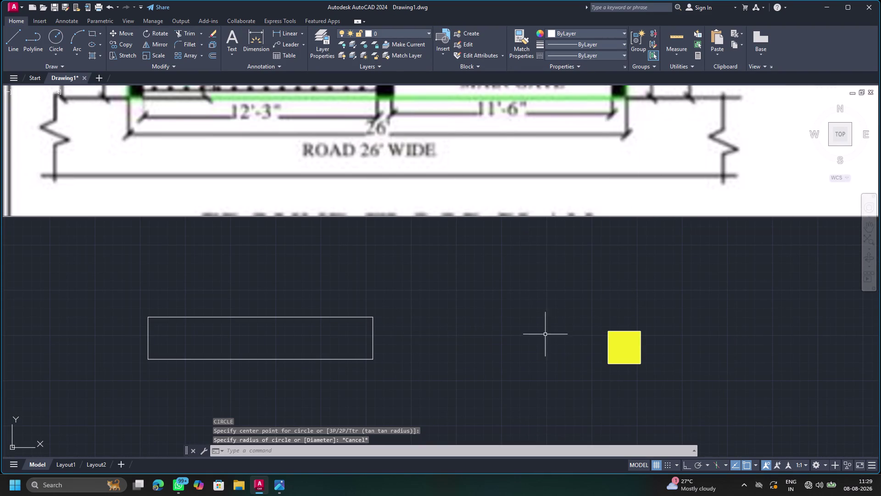
Select the yellow filled square and launch COPY with CO.
click(626, 351)
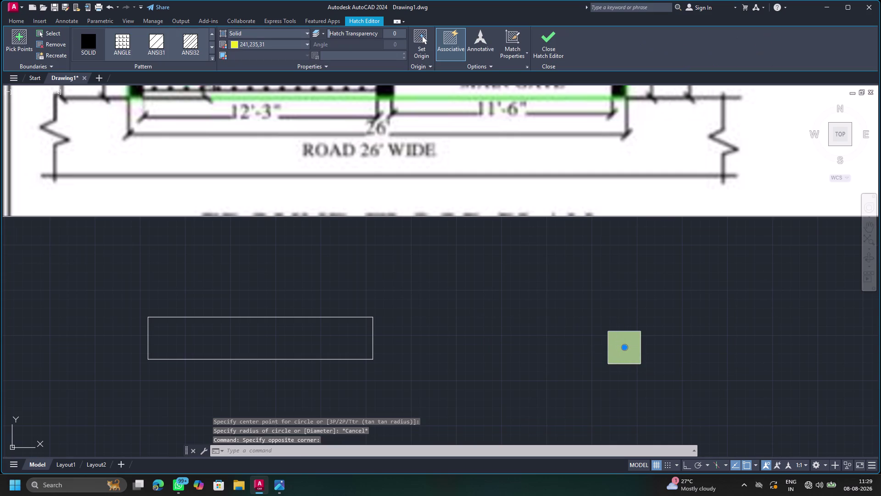
key(c)
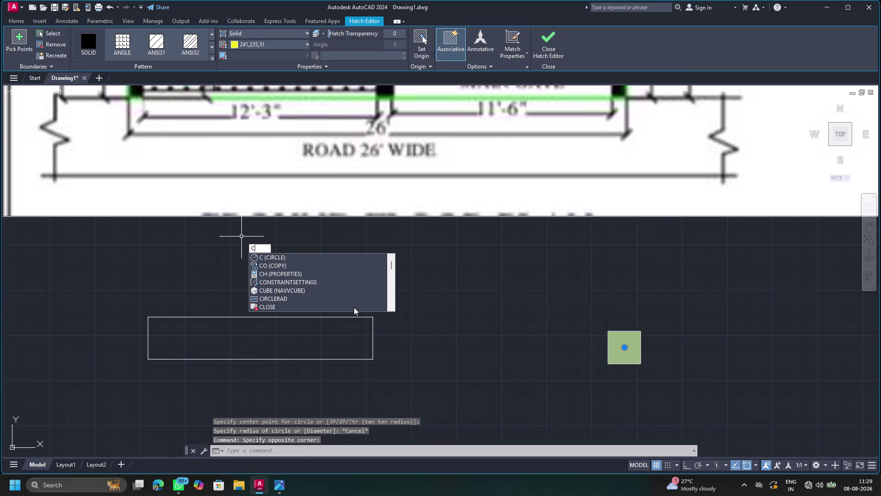
click(302, 265)
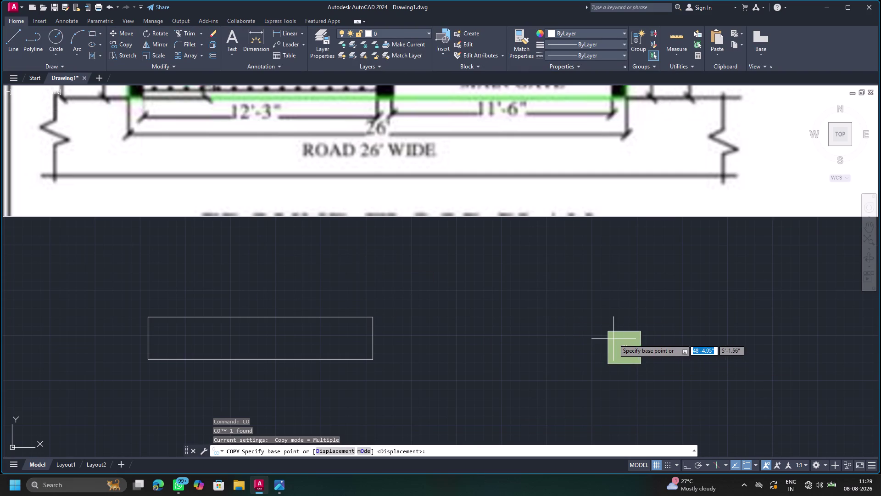
Use the column square's corner as base point and place a copy at a wall junction.
drag(607, 334, 312, 319)
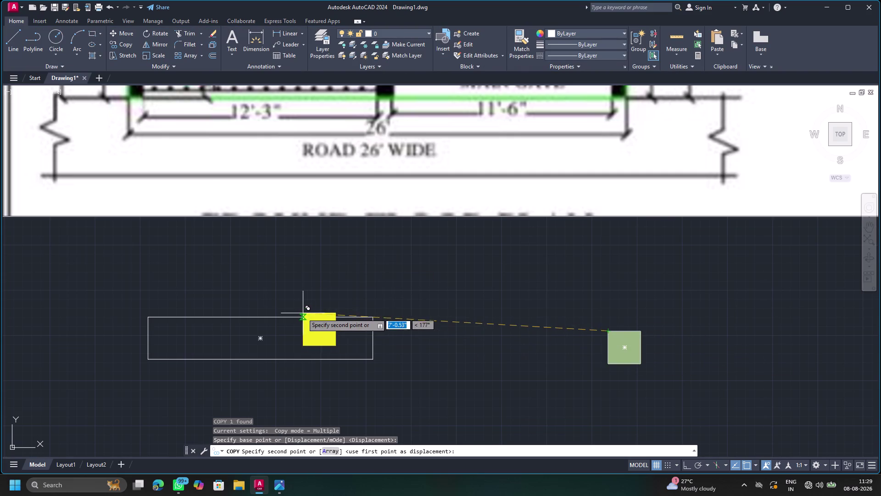
scroll(down, 3)
middle_drag(228, 318, 550, 319)
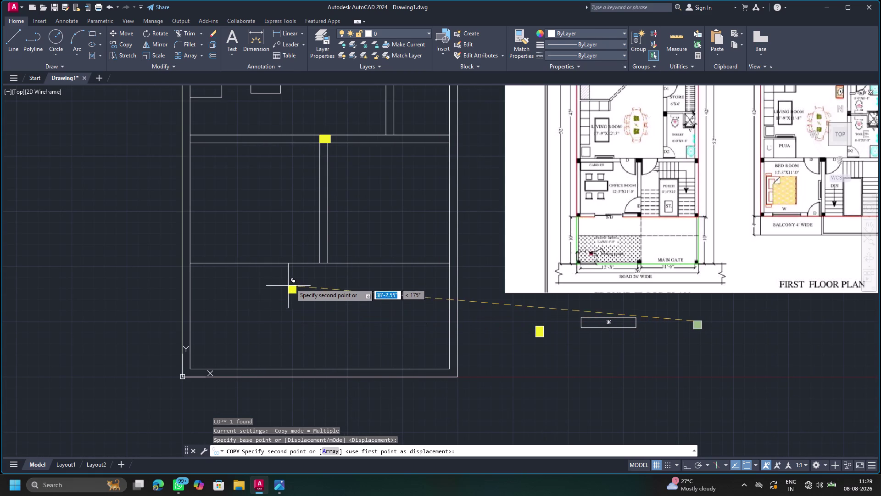
middle_drag(356, 227, 272, 276)
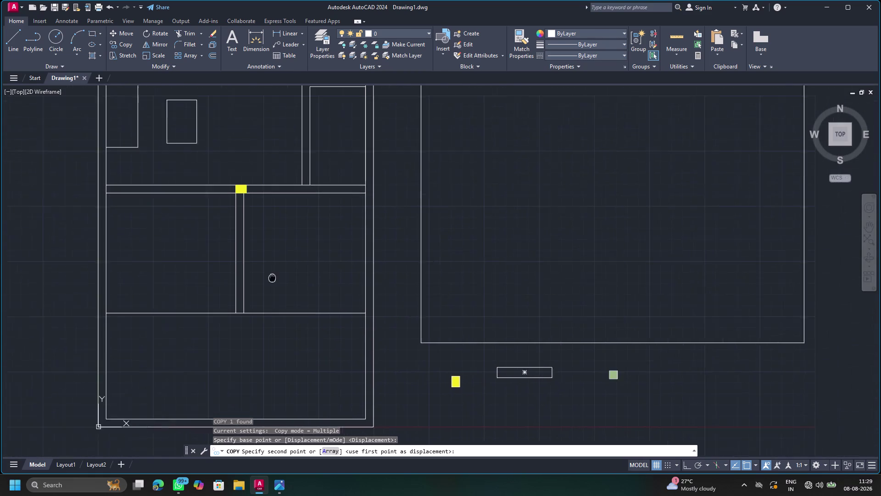
middle_drag(272, 277, 254, 289)
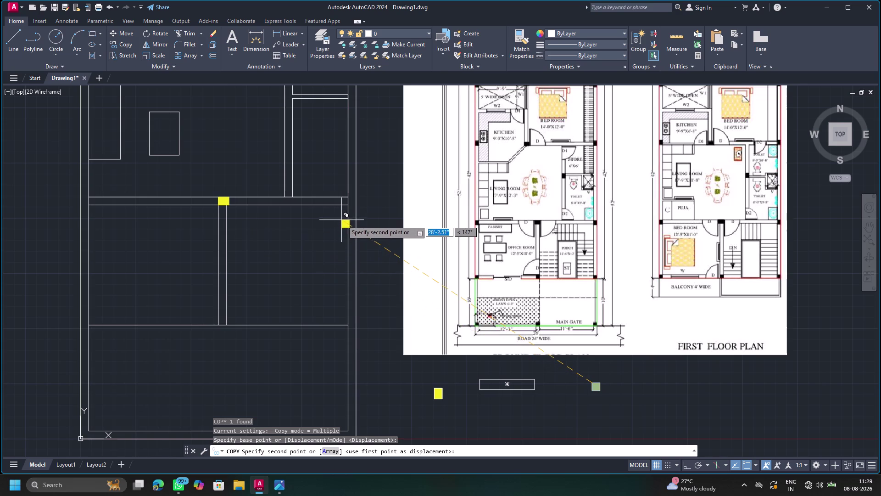
middle_drag(340, 219, 279, 273)
scroll(down, 3)
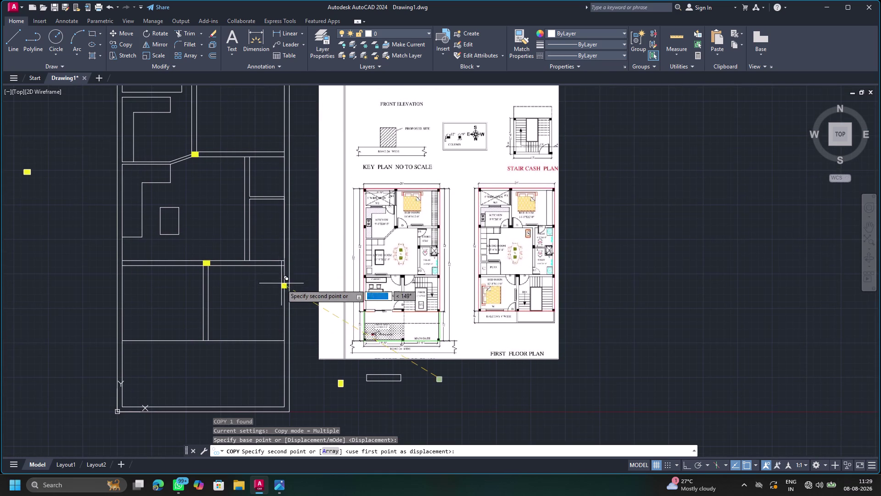
scroll(up, 3)
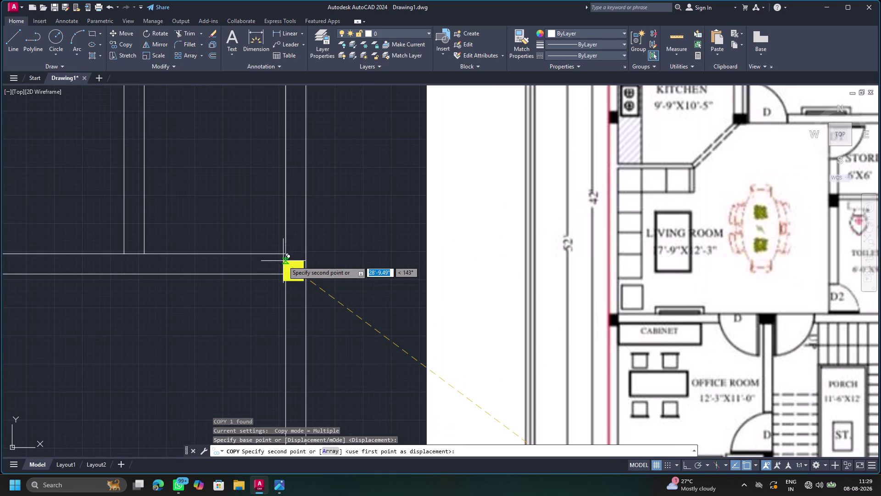
click(288, 254)
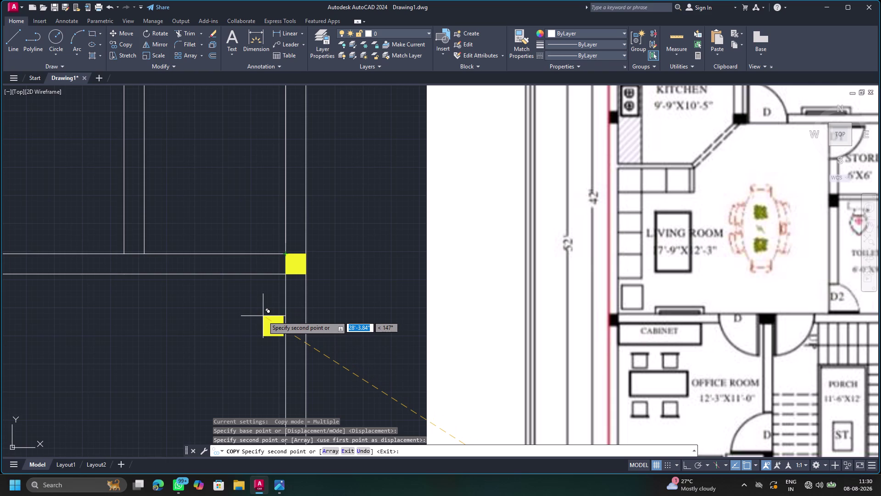
Place column copies at the inner corner and the top-right corner.
scroll(down, 3)
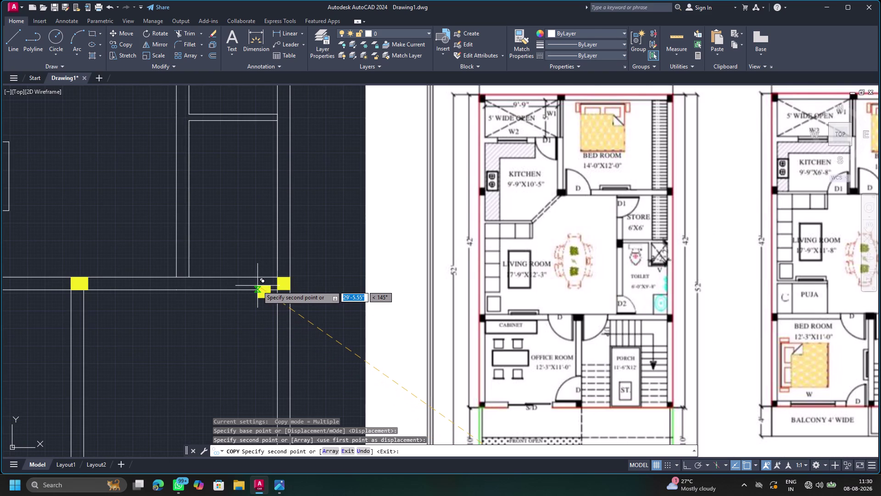
middle_drag(257, 285, 224, 448)
scroll(up, 3)
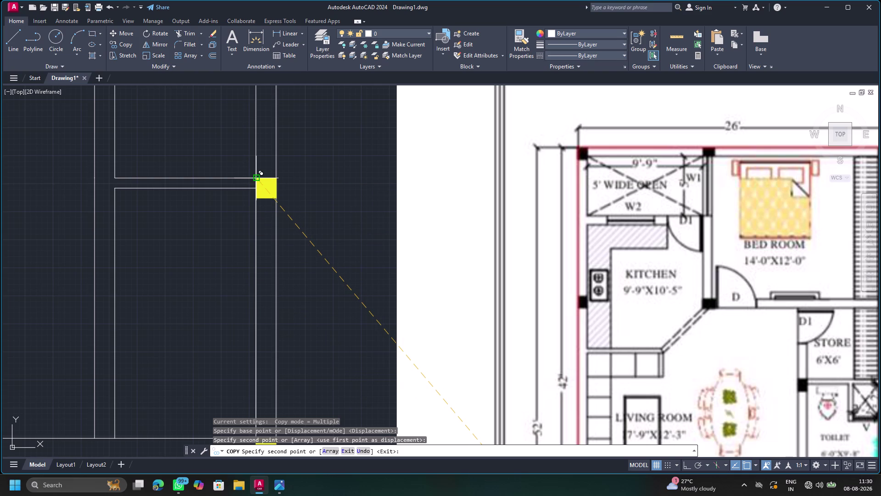
click(257, 178)
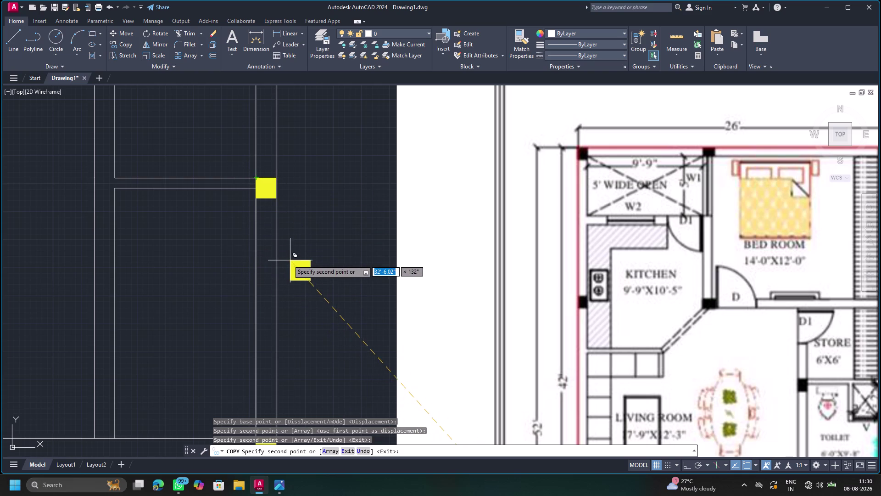
scroll(down, 3)
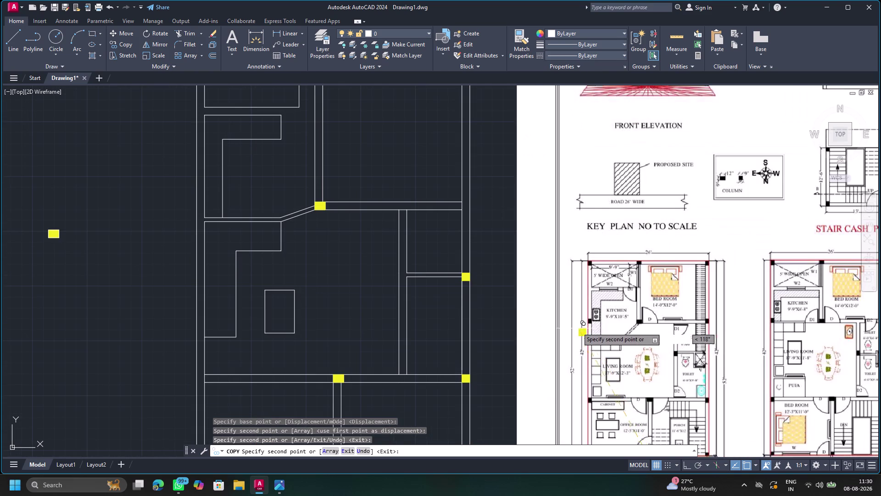
middle_drag(436, 281, 374, 470)
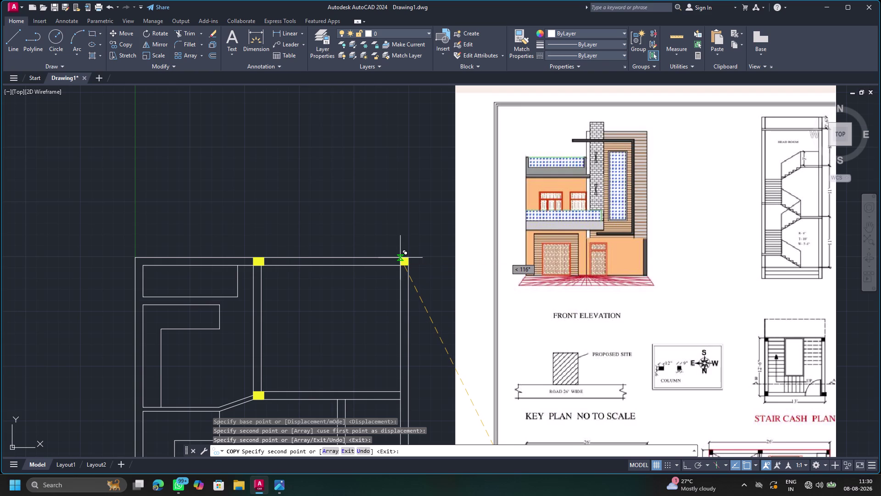
click(400, 257)
Place column copies at the top-left corner and on the left wall.
scroll(down, 3)
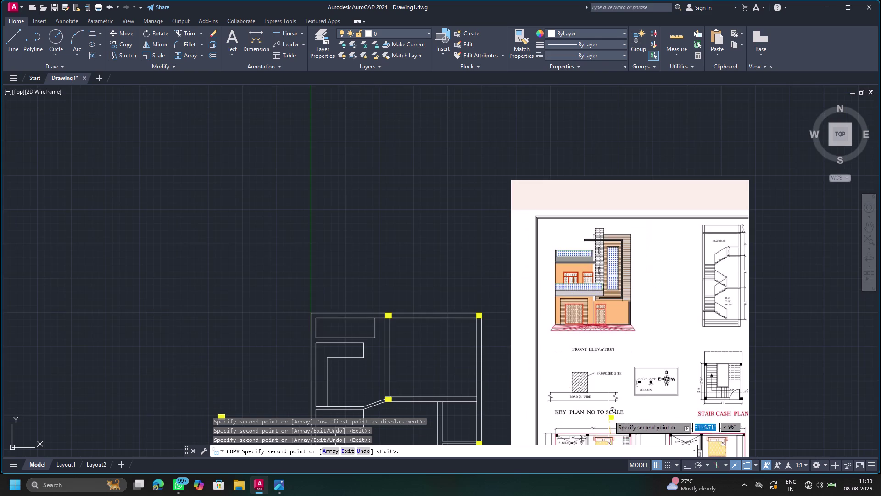
middle_drag(617, 431, 598, 384)
scroll(up, 3)
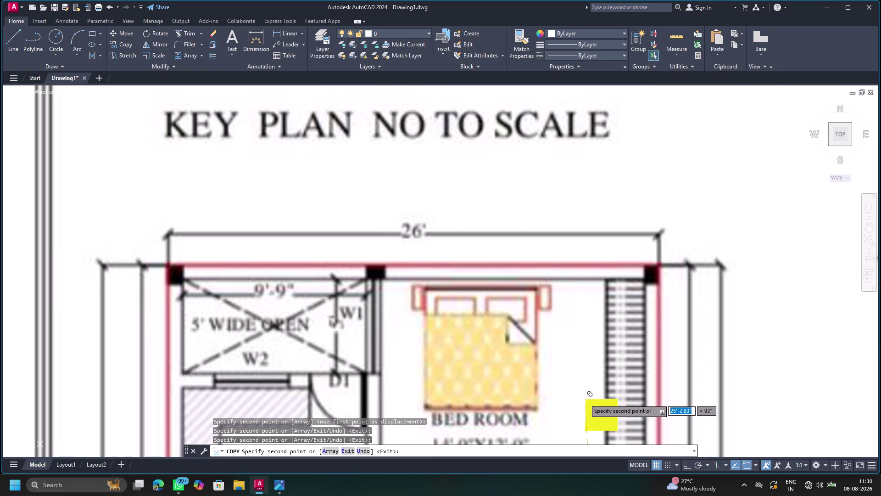
scroll(down, 3)
scroll(down, 3)
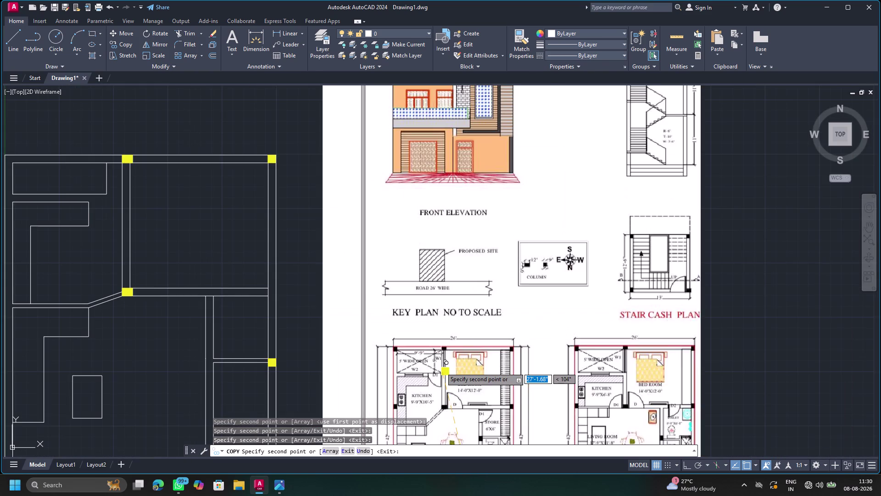
middle_drag(441, 367, 642, 394)
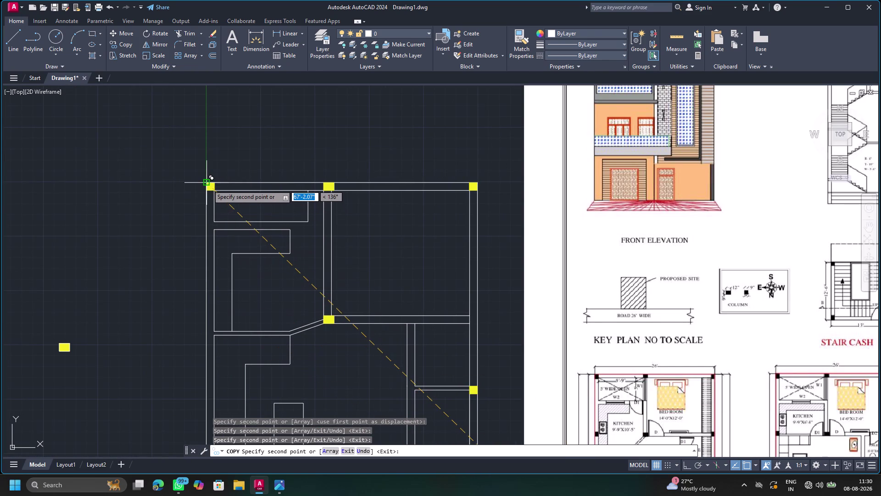
click(207, 184)
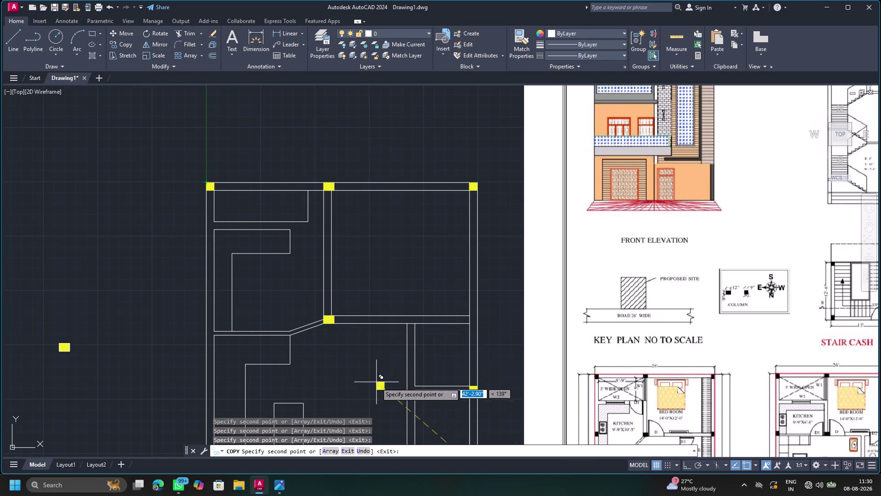
middle_drag(608, 403, 592, 360)
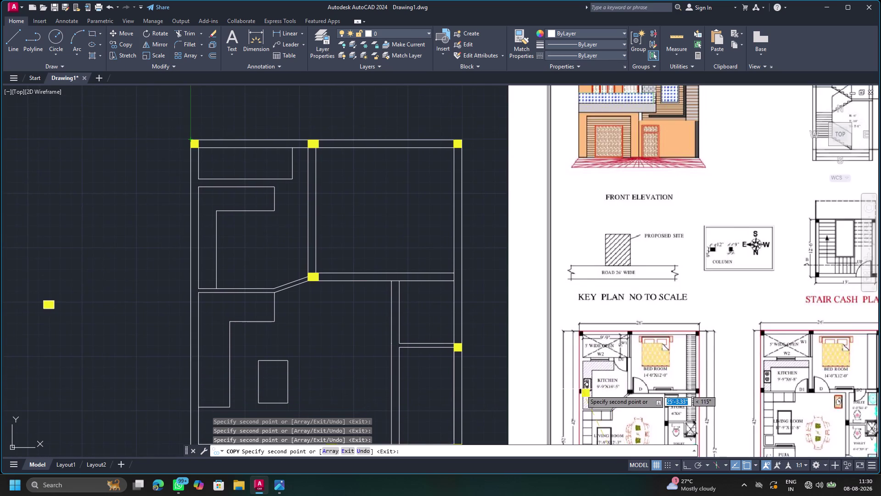
scroll(down, 3)
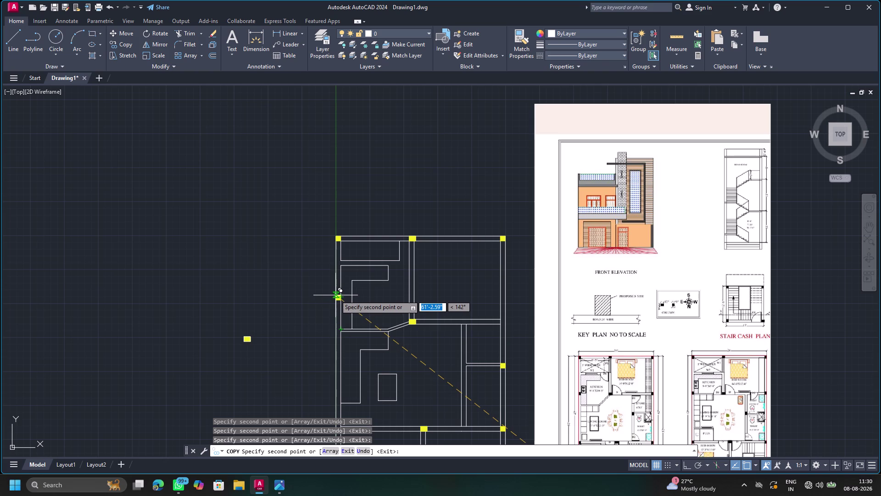
click(335, 295)
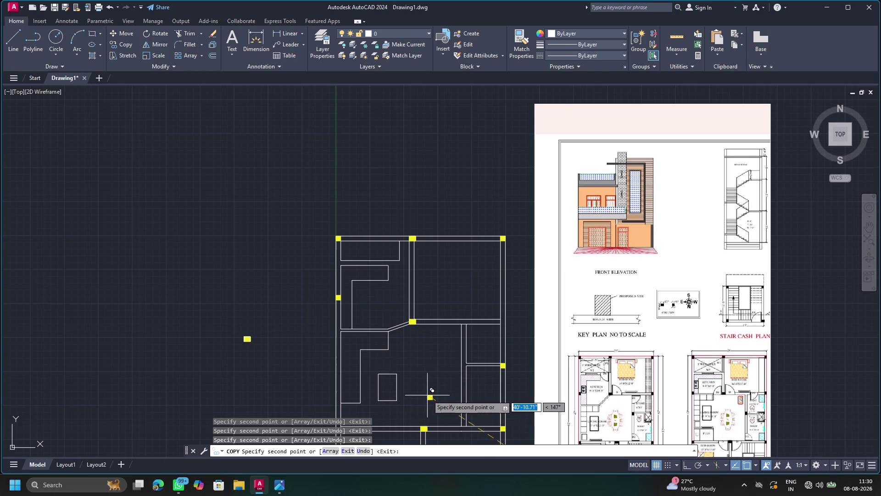
Place a column copy at the left wall junction.
scroll(down, 3)
middle_drag(427, 395, 408, 257)
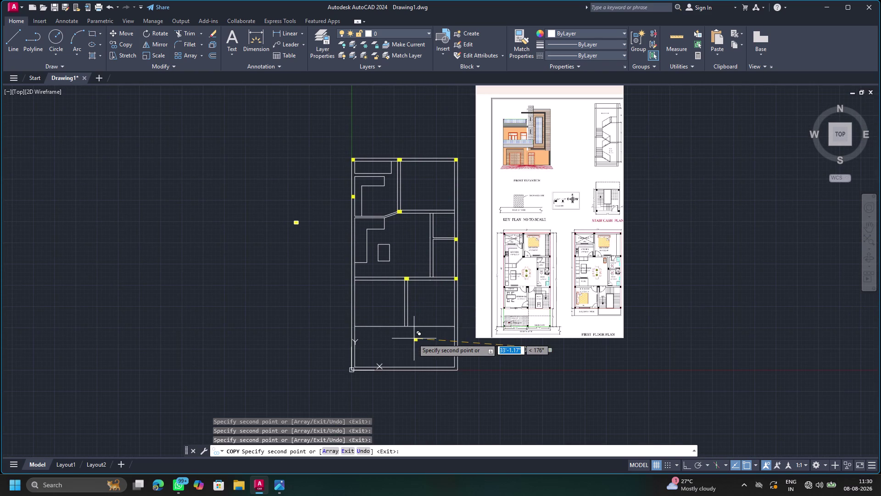
scroll(up, 3)
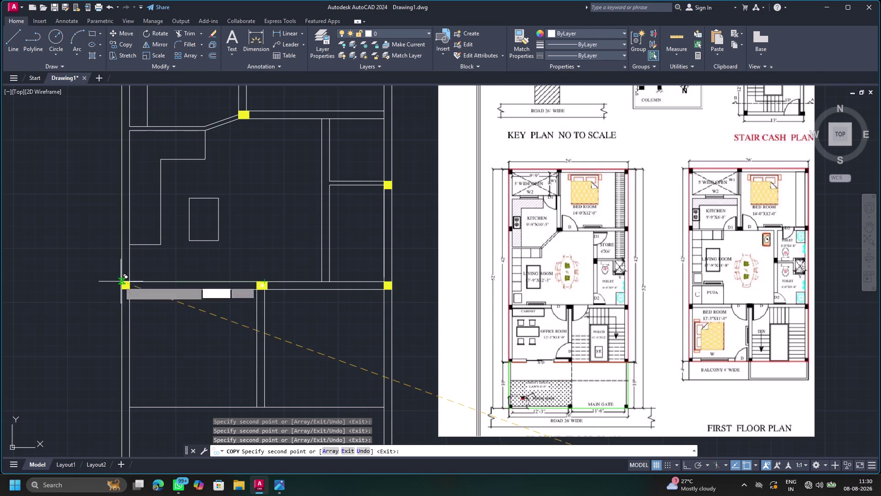
scroll(up, 3)
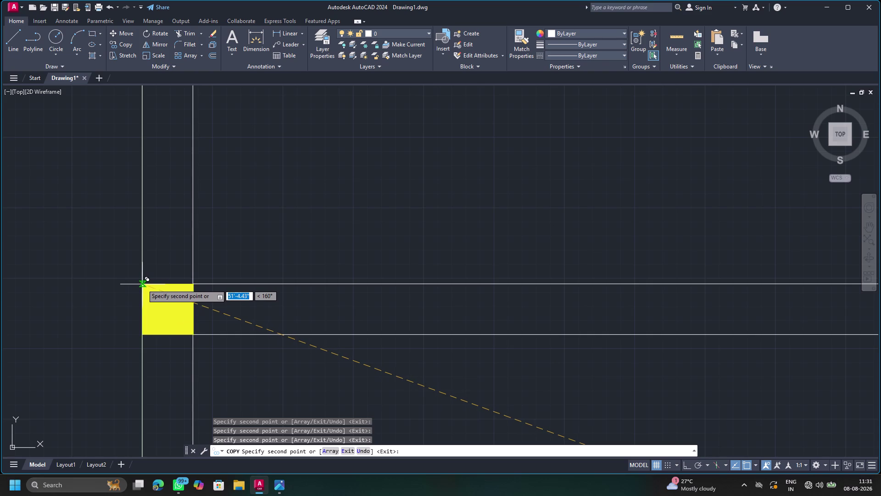
scroll(up, 3)
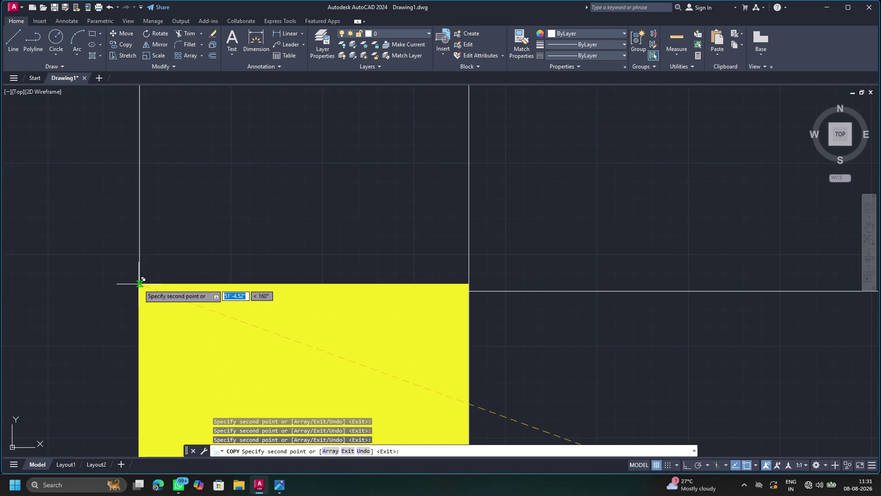
click(138, 284)
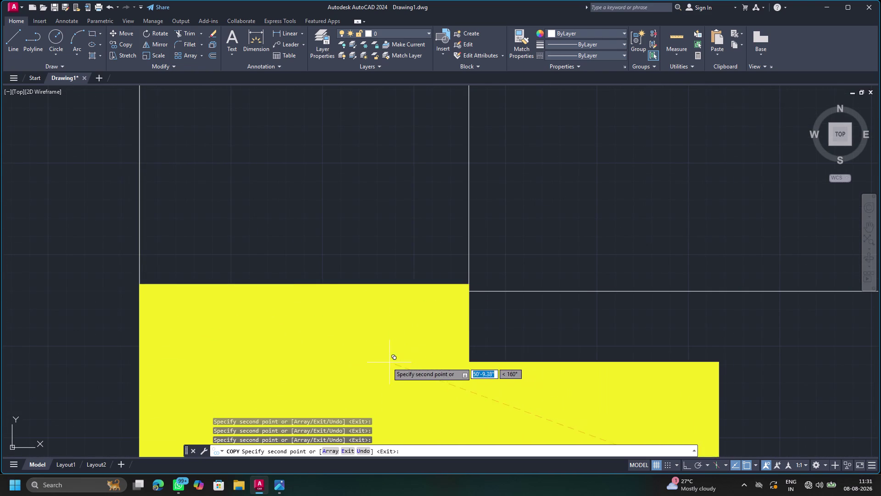
Place columns at the left, middle and right lower-wall junctions, then end copying.
scroll(down, 3)
scroll(down, 3)
middle_drag(544, 319, 367, 116)
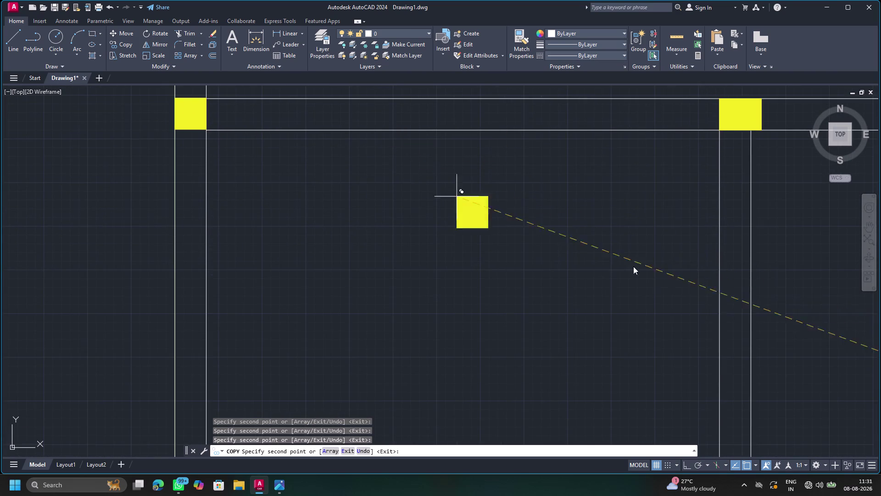
scroll(down, 3)
middle_drag(803, 314, 404, 212)
scroll(down, 3)
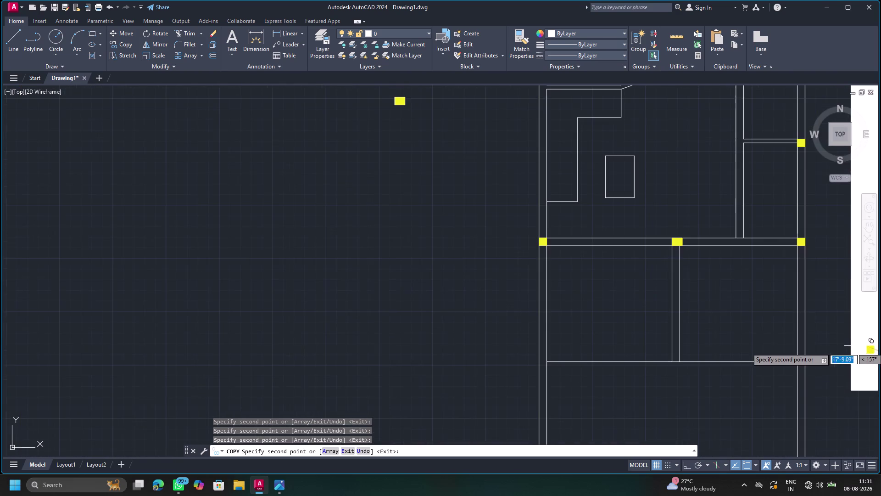
middle_drag(859, 365, 679, 340)
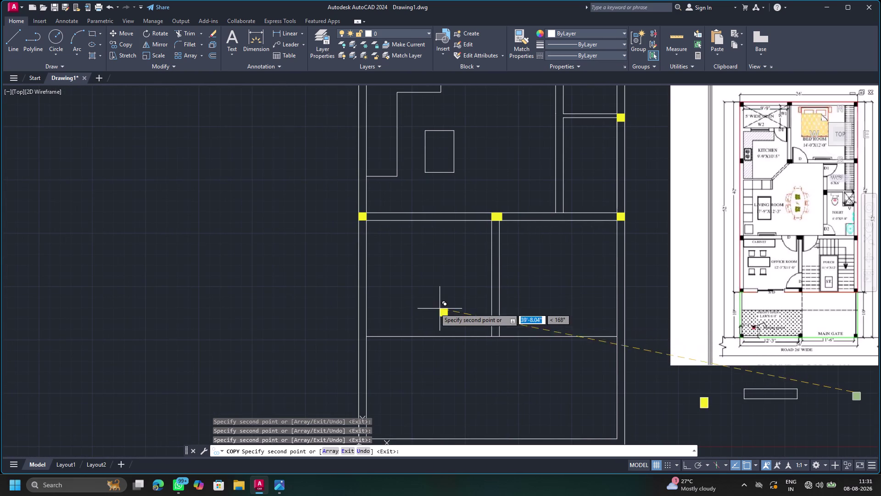
click(358, 328)
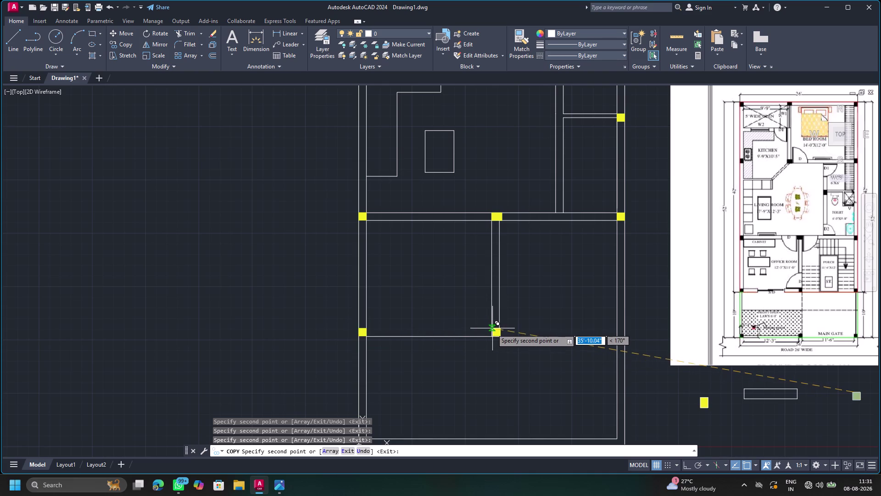
click(492, 328)
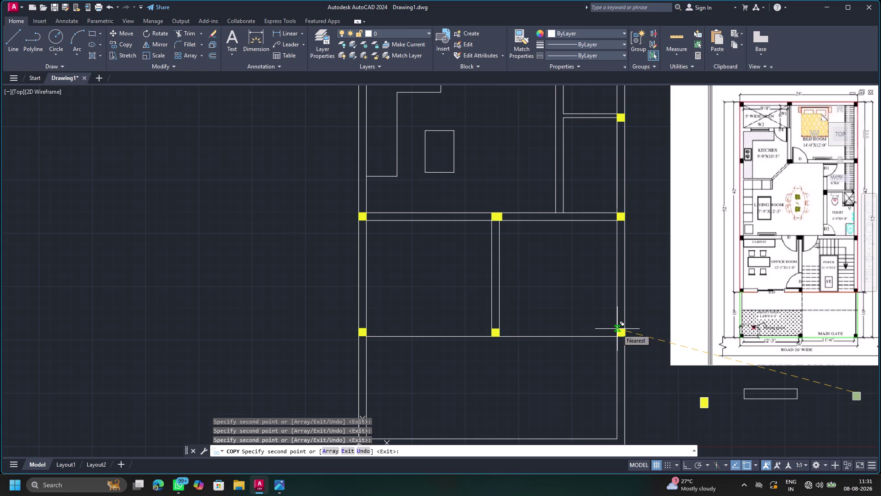
click(617, 329)
key(Escape)
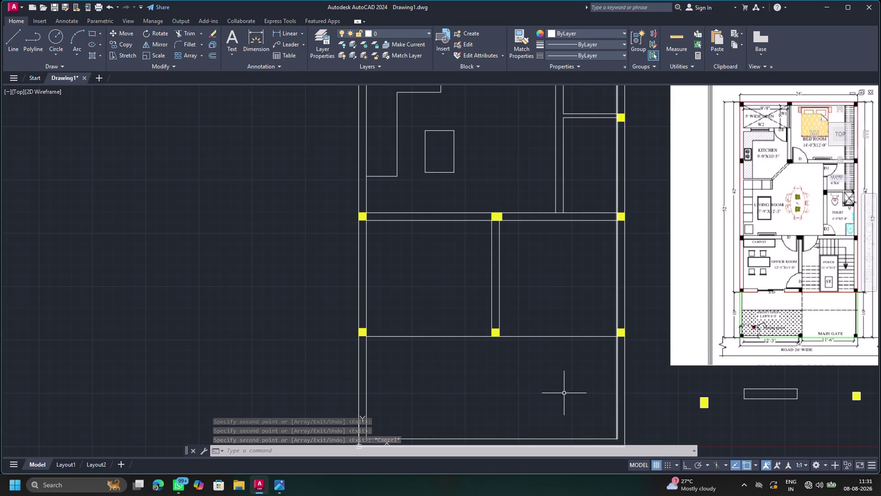
scroll(down, 3)
middle_drag(551, 389, 545, 335)
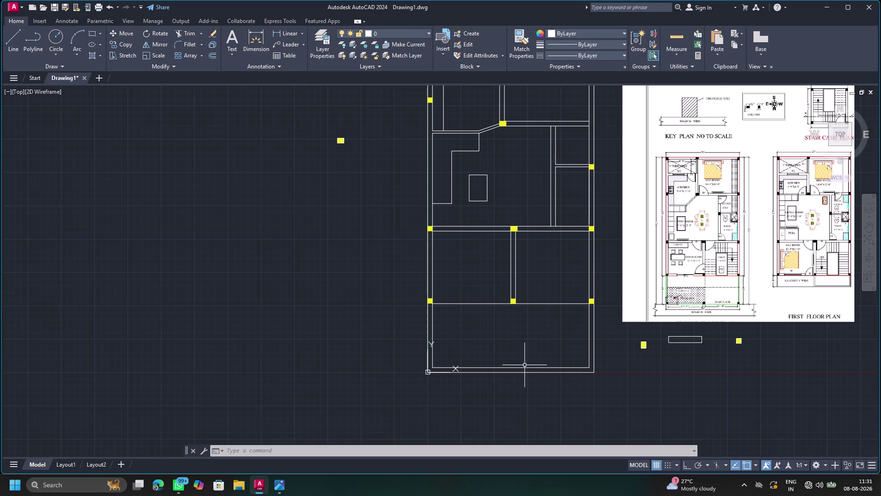
scroll(up, 3)
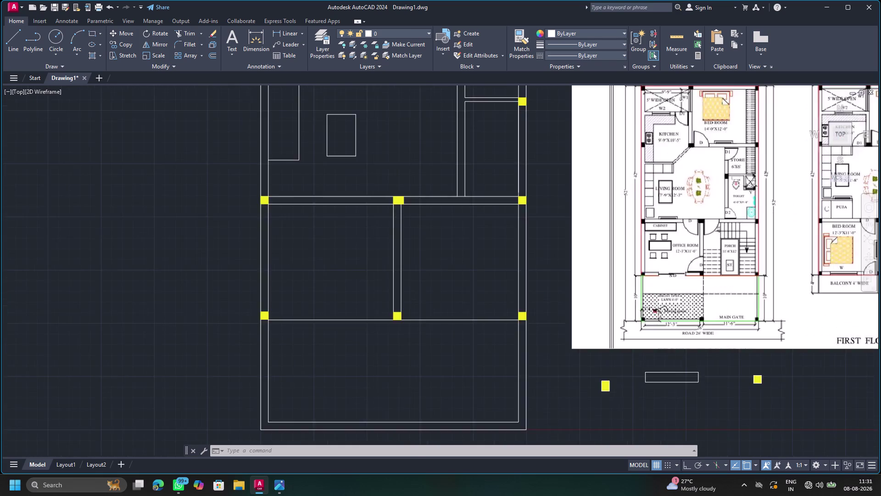
scroll(up, 3)
scroll(down, 3)
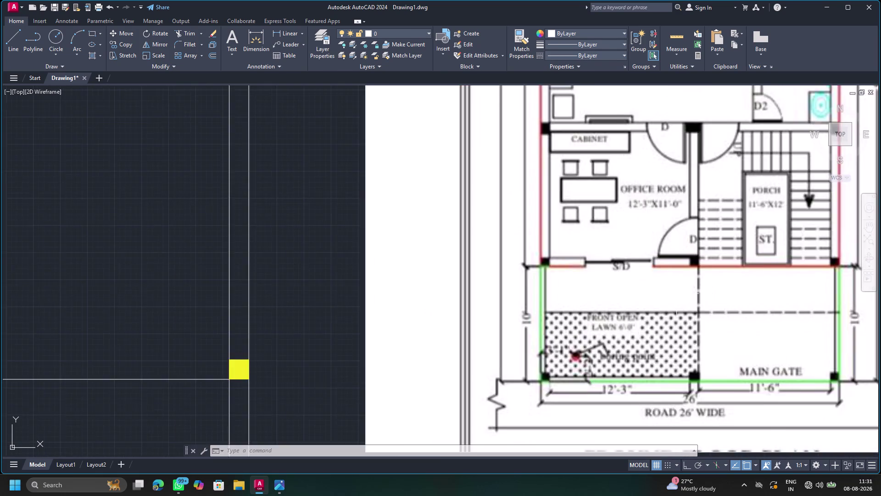
scroll(down, 3)
middle_drag(622, 297, 638, 312)
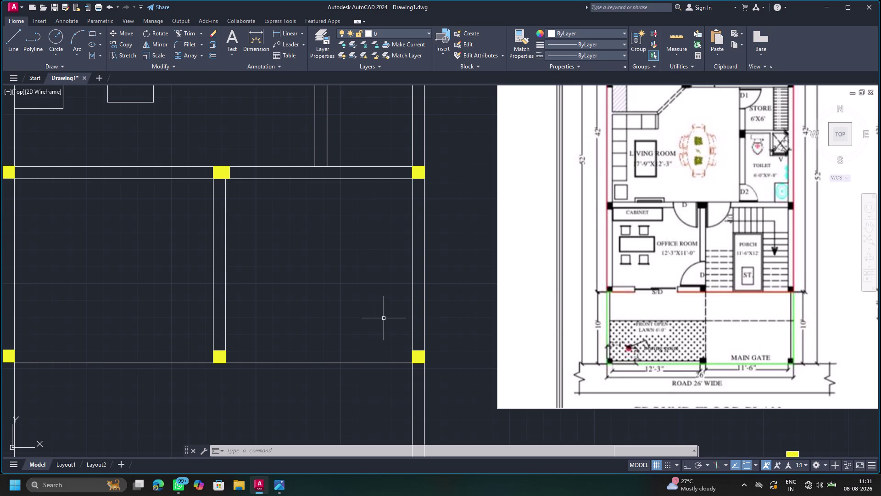
scroll(down, 3)
middle_drag(361, 284, 382, 343)
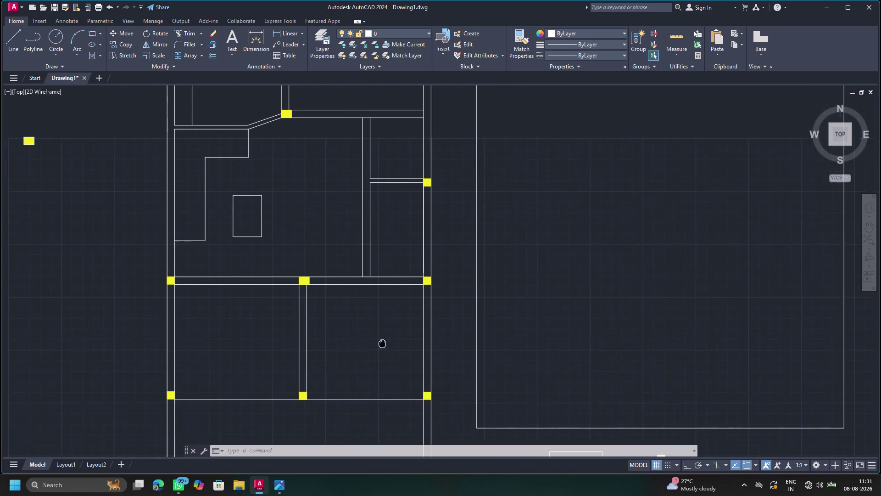
middle_drag(382, 343, 381, 347)
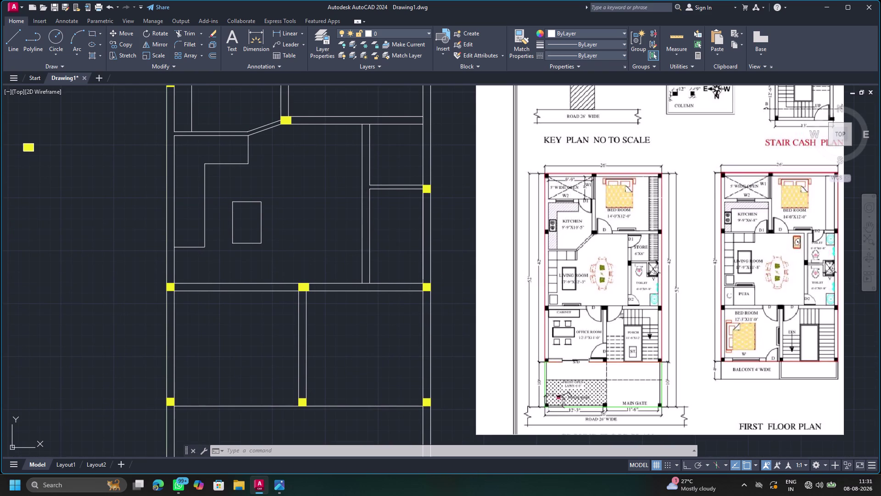
scroll(up, 3)
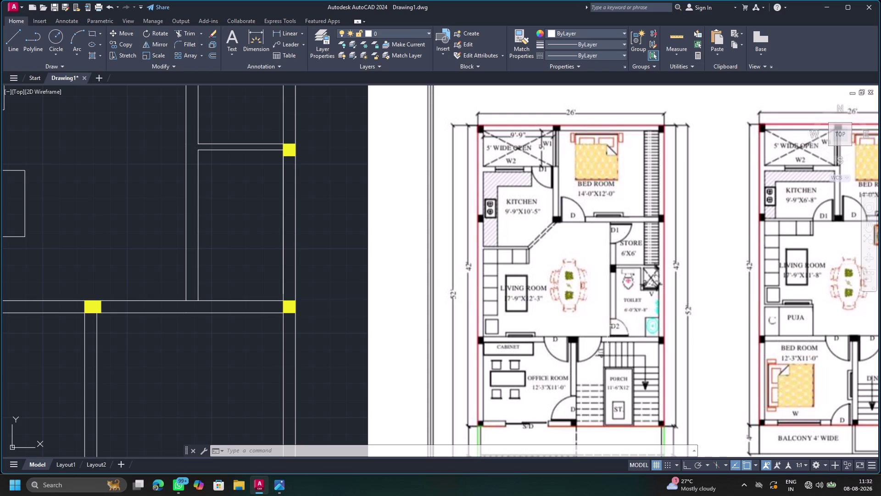
middle_drag(157, 252, 298, 247)
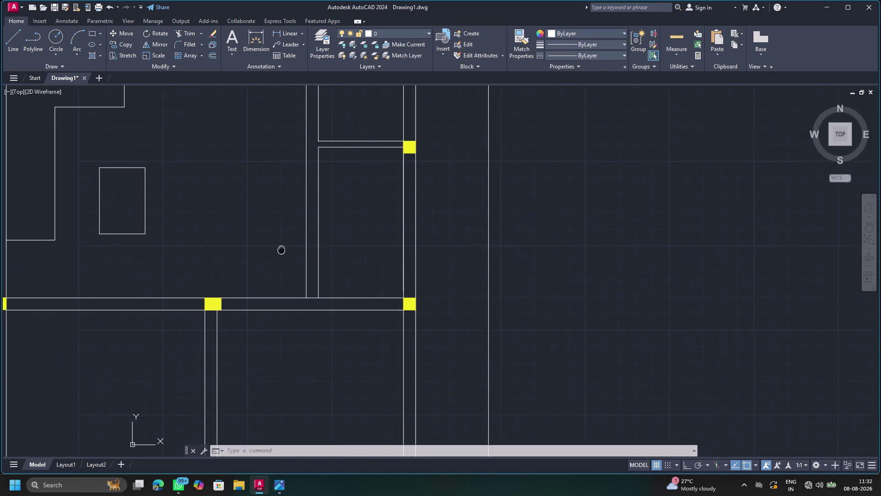
middle_drag(298, 248, 330, 238)
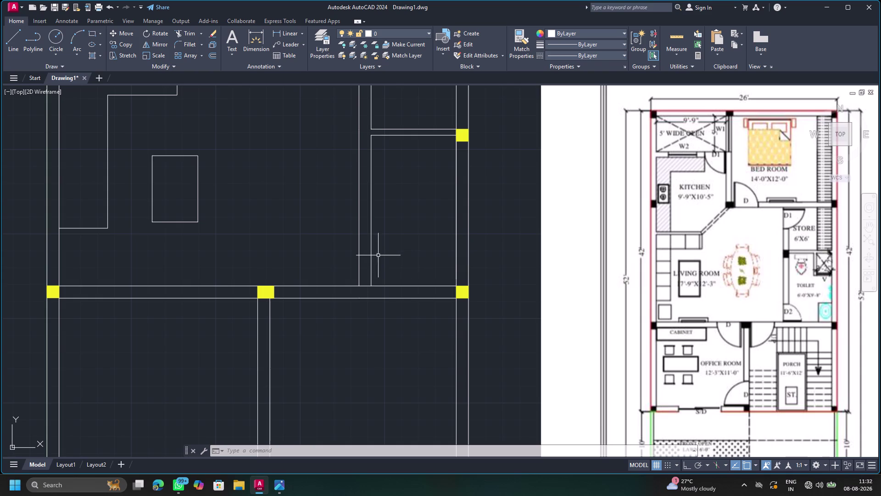
click(399, 285)
key(Escape)
key(o)
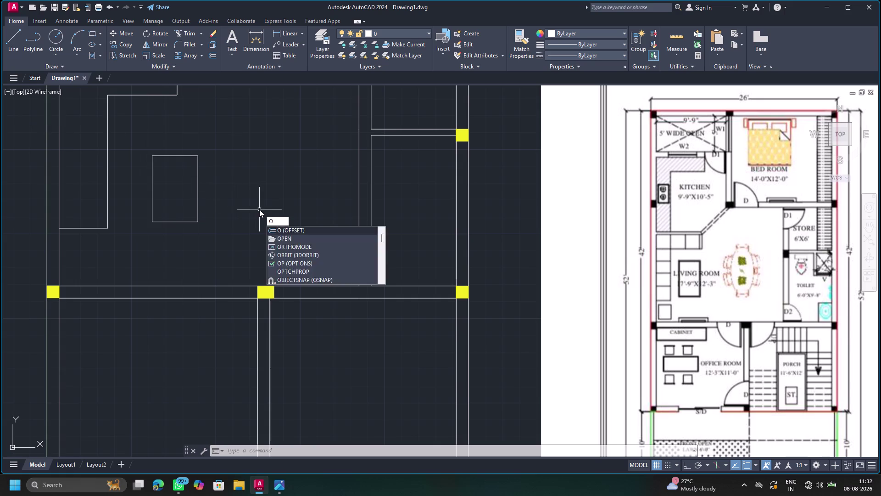
Offset the right-hand cross wall line 2'4" upward.
key(Return)
key(Return)
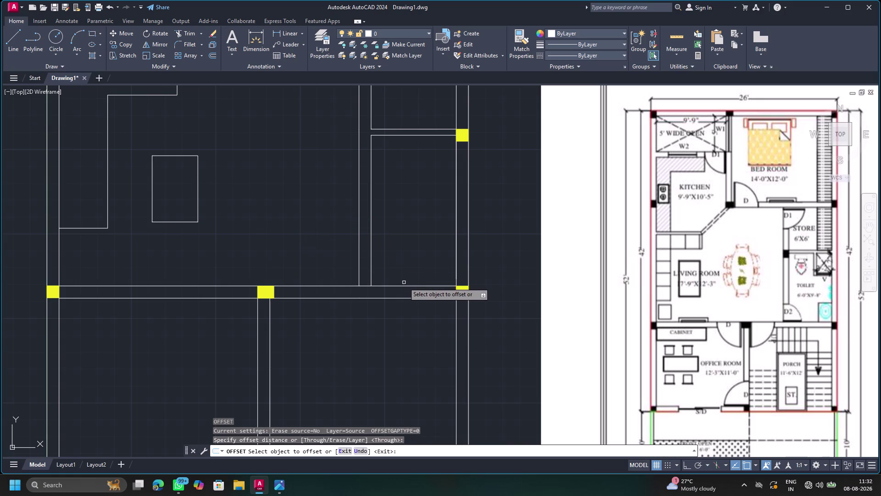
click(405, 286)
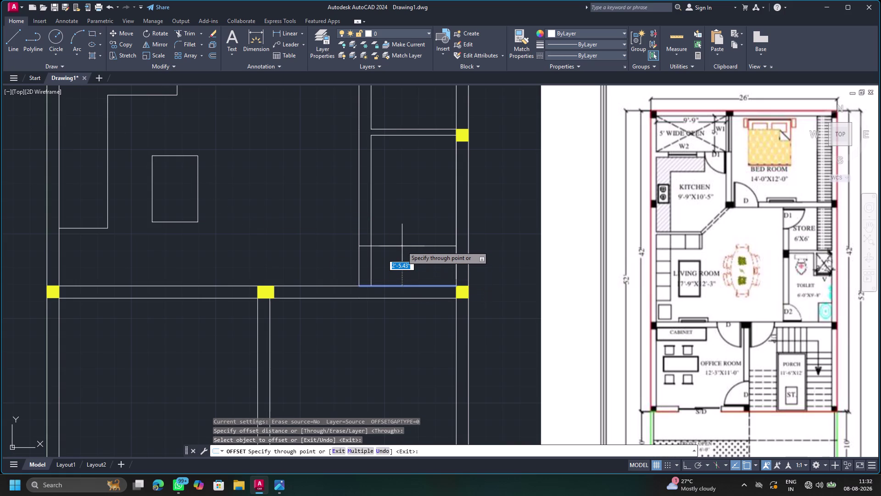
key(2)
text(')
text(4")
key(Return)
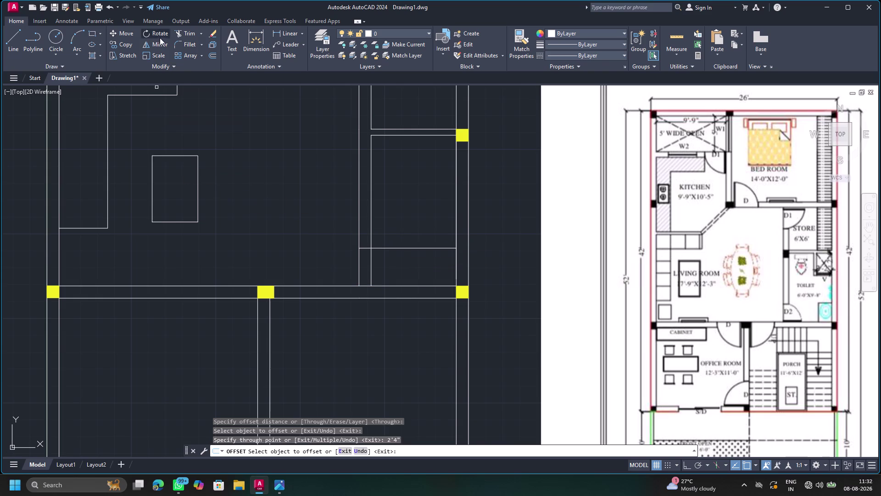
Offset the inner vertical wall line by 3', then exit Offset.
middle_drag(399, 106, 381, 192)
key(Escape)
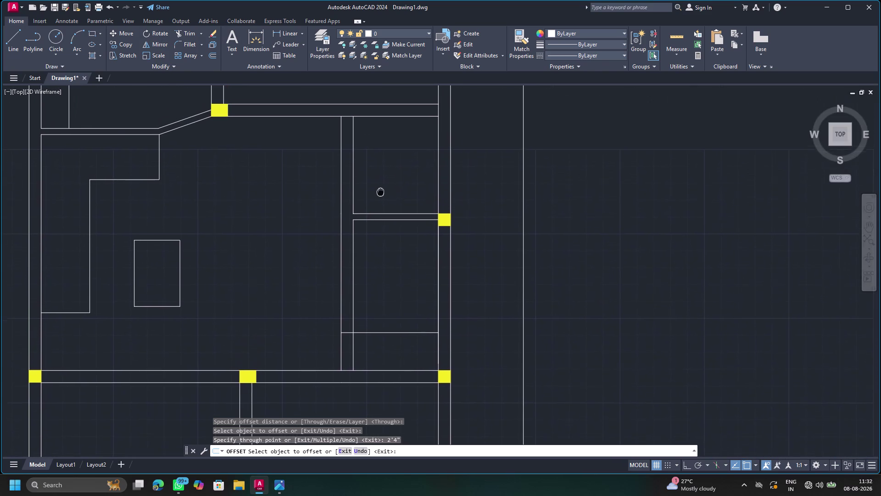
middle_drag(381, 192, 380, 194)
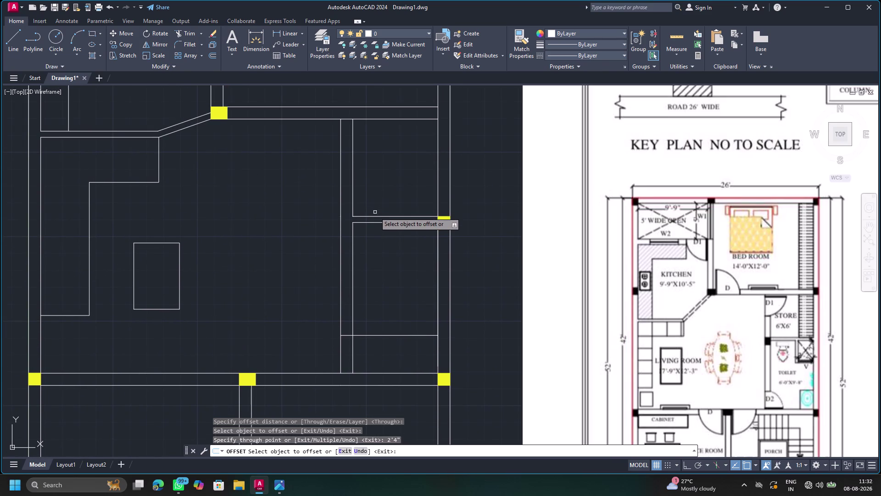
click(352, 200)
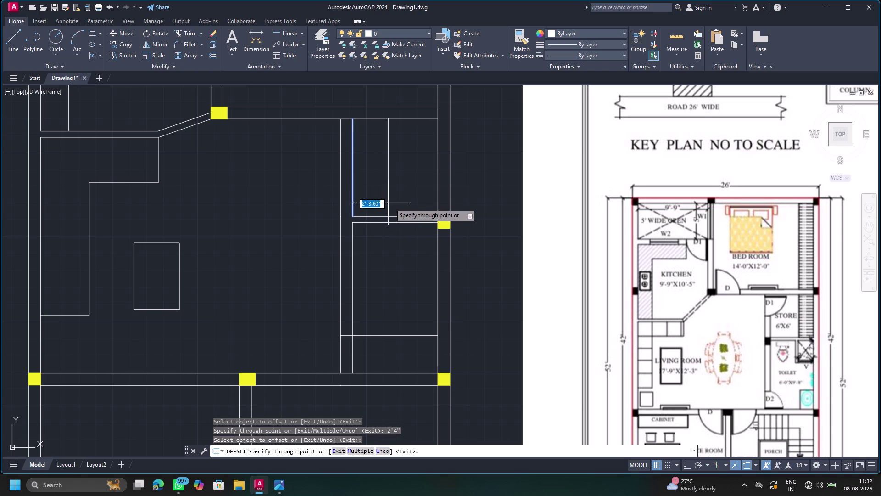
key(3)
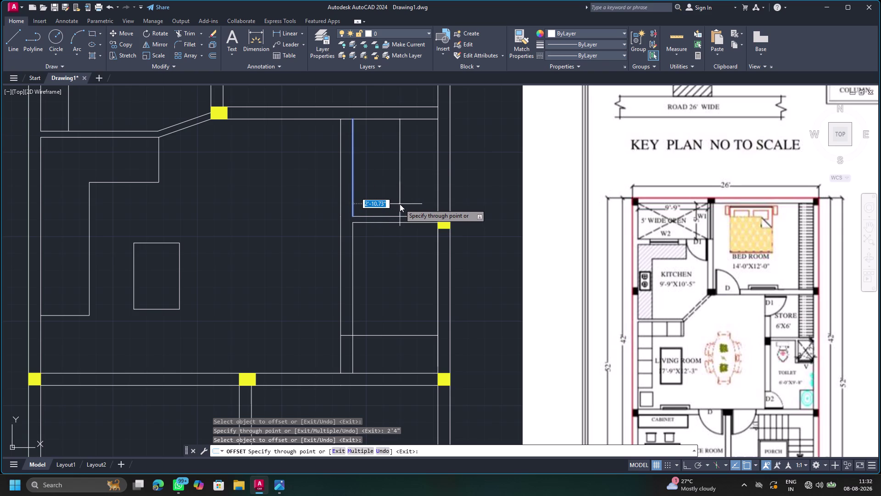
key(apostrophe)
key(Return)
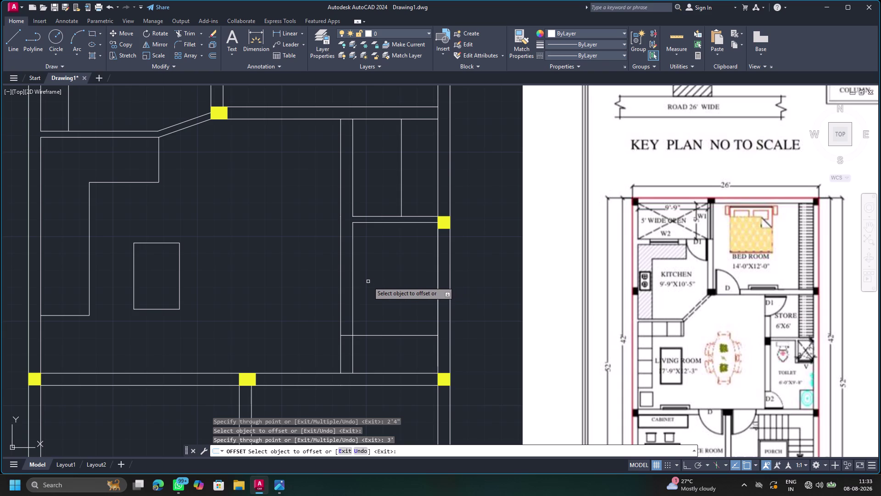
scroll(down, 3)
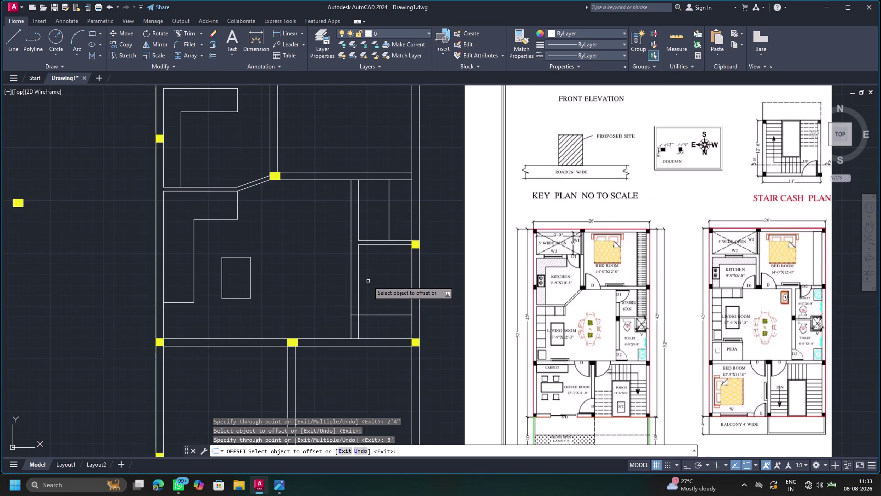
scroll(up, 3)
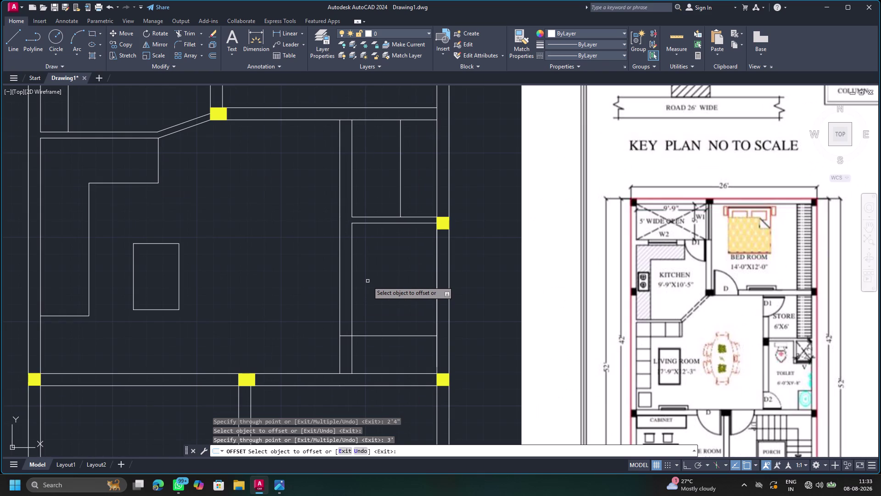
scroll(down, 3)
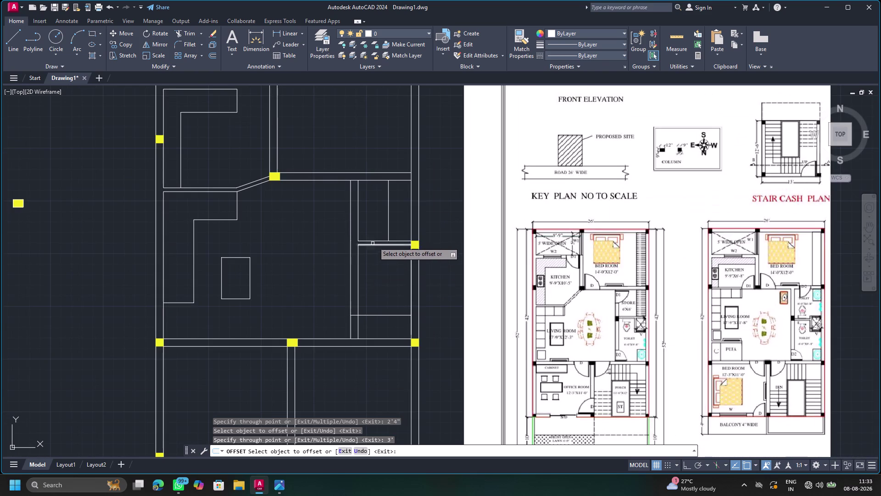
key(Escape)
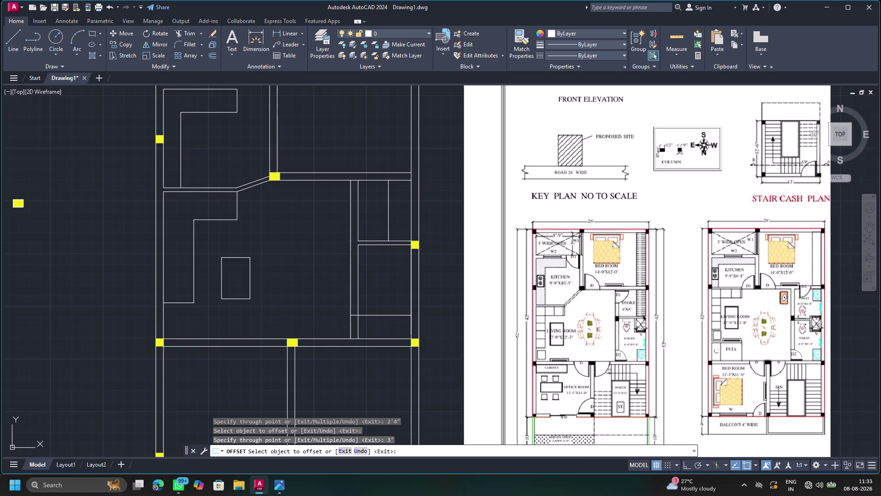
Delete the 3' vertical offset line and trim overlapping wall line ends.
click(388, 227)
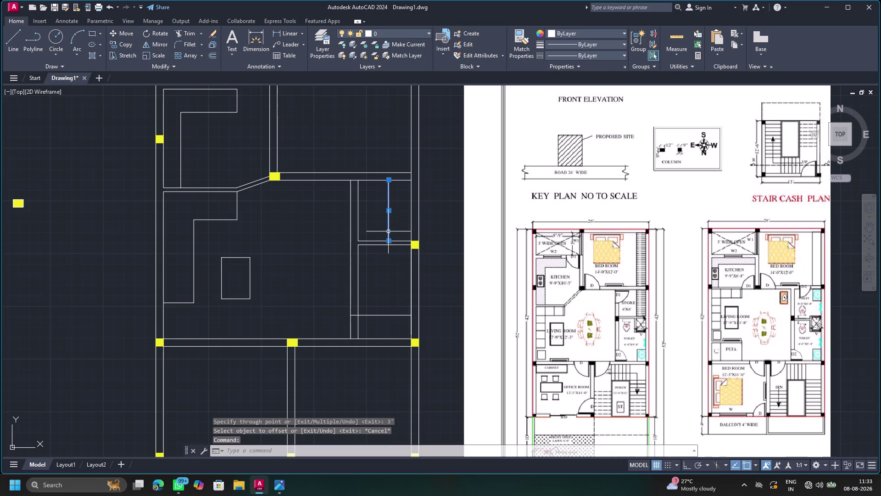
key(Delete)
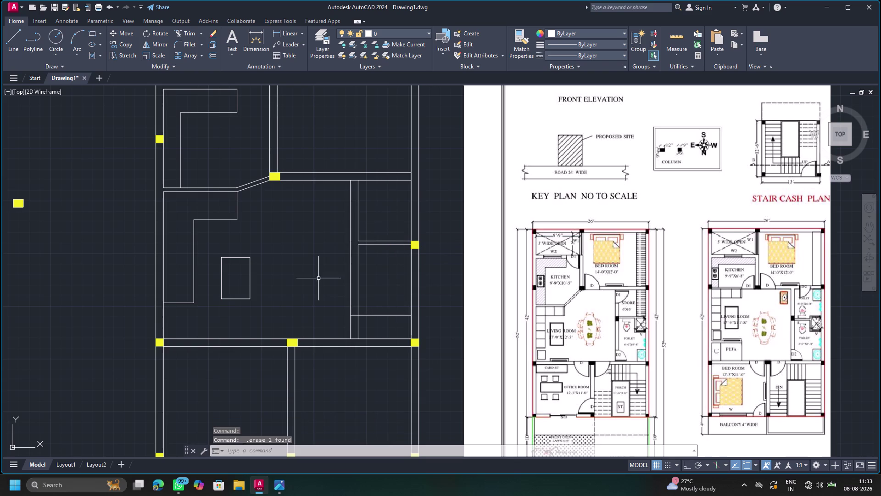
click(189, 32)
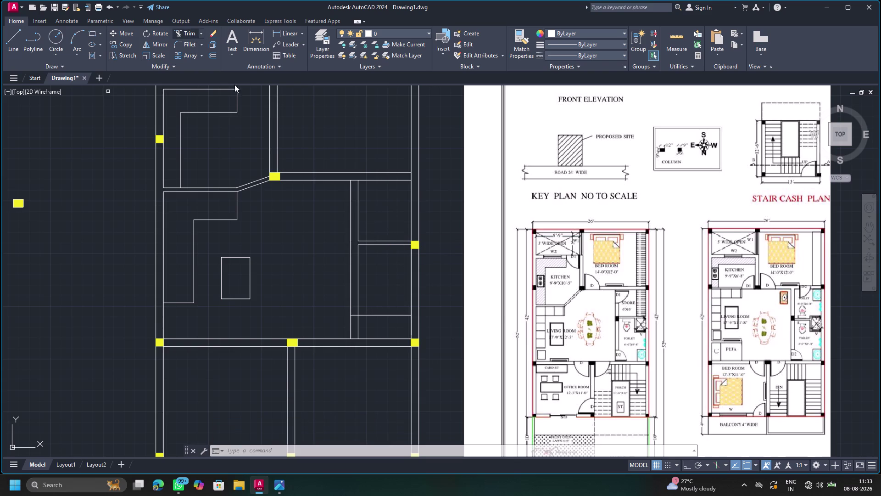
drag(380, 301, 345, 322)
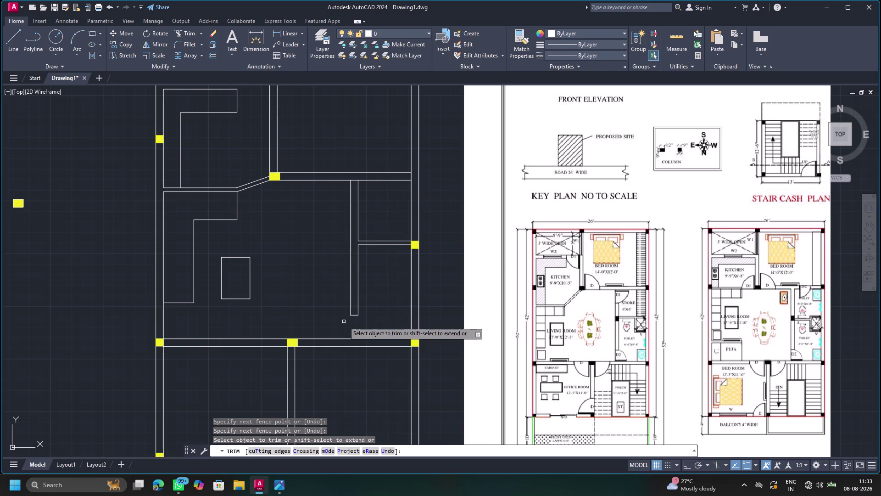
scroll(down, 3)
key(Escape)
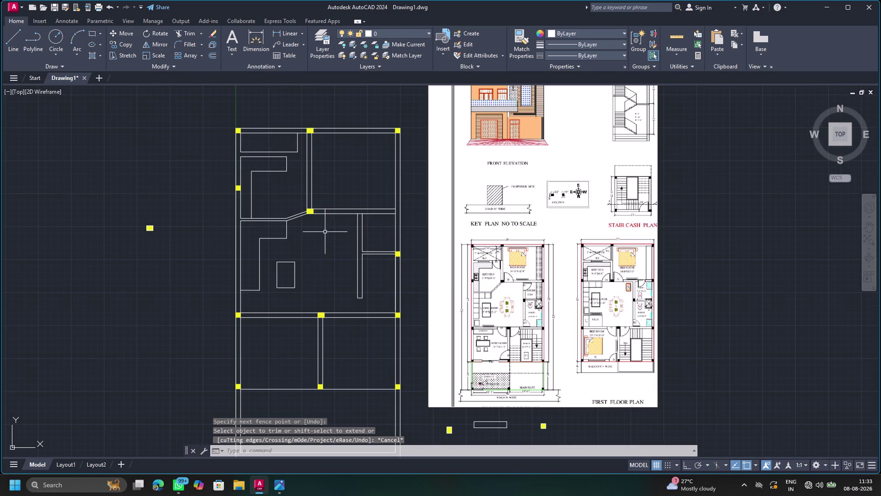
Start Offset (O) in Through mode.
middle_drag(325, 232, 319, 273)
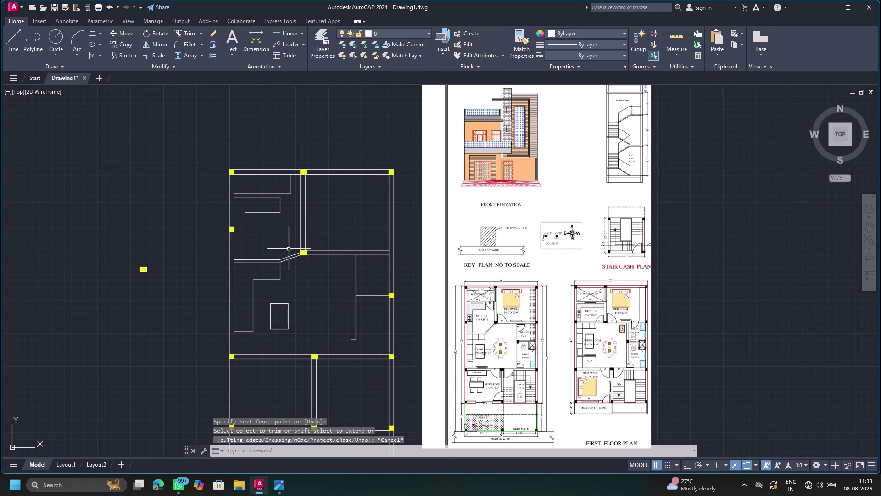
key(o)
key(Return)
key(Return)
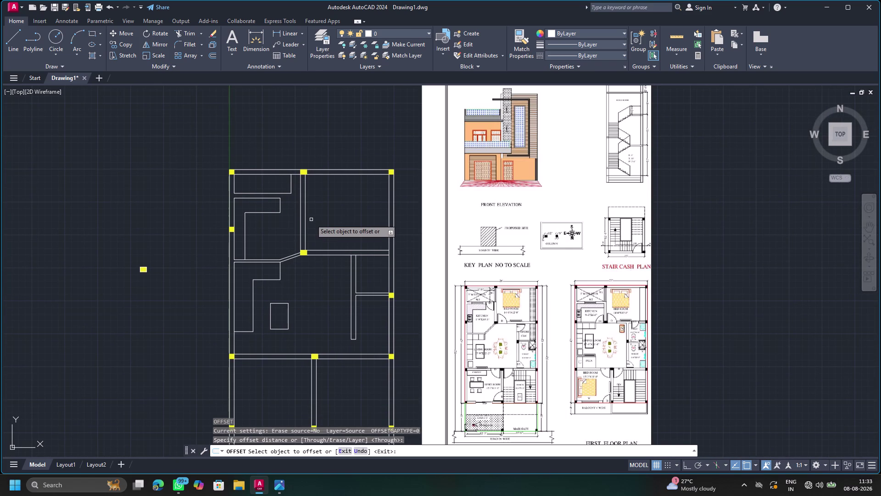
Offset the upper interior vertical wall line 3" to make it a double wall.
click(305, 233)
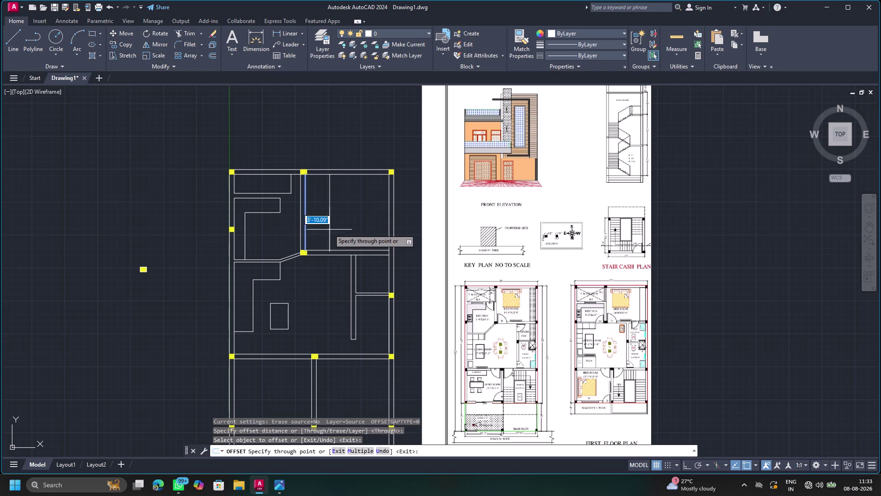
key(3)
key(apostrophe)
key(Return)
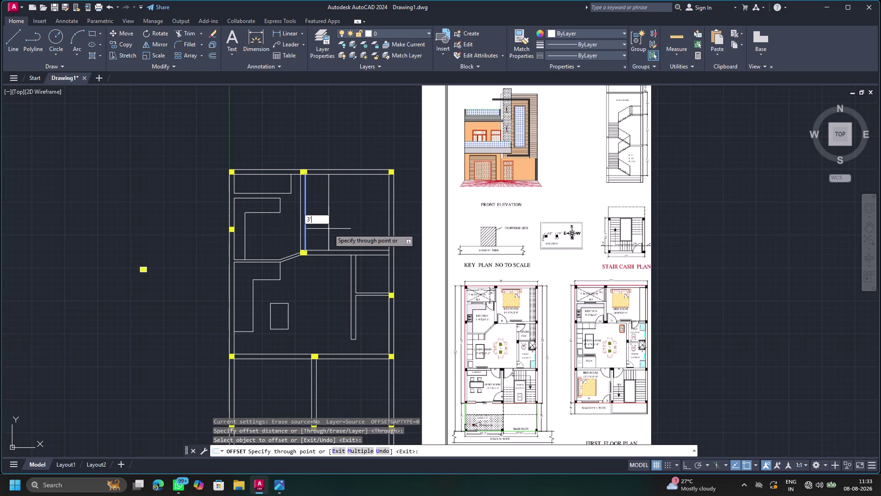
scroll(up, 3)
scroll(down, 3)
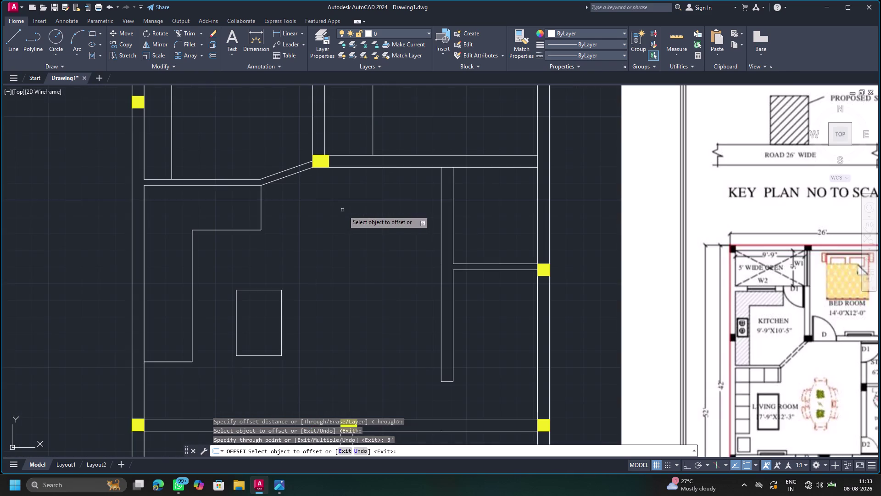
middle_drag(346, 208, 339, 334)
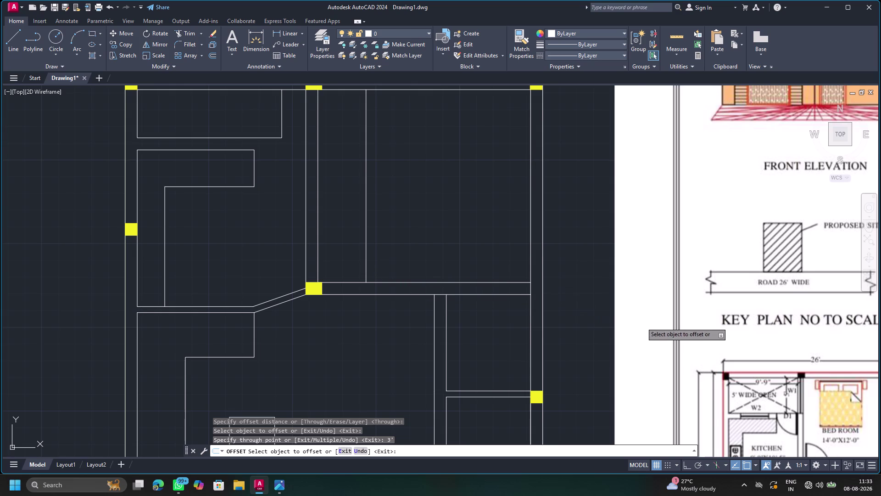
scroll(down, 3)
scroll(down, 3)
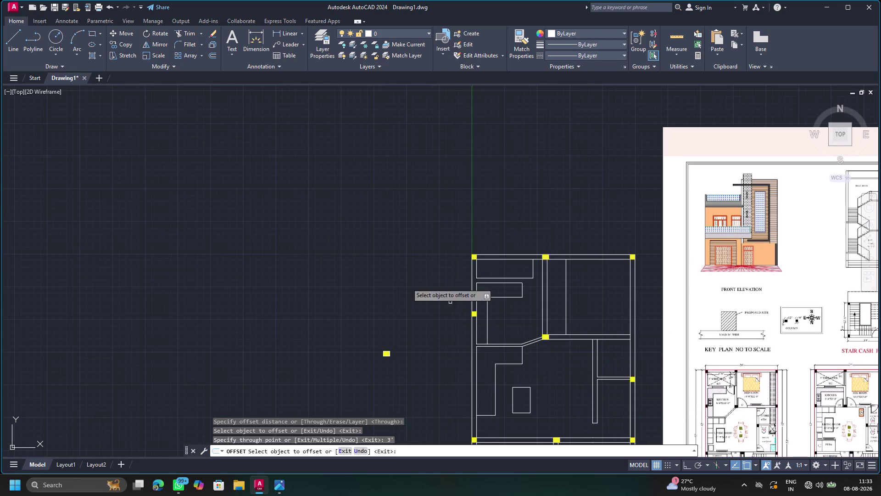
click(7, 38)
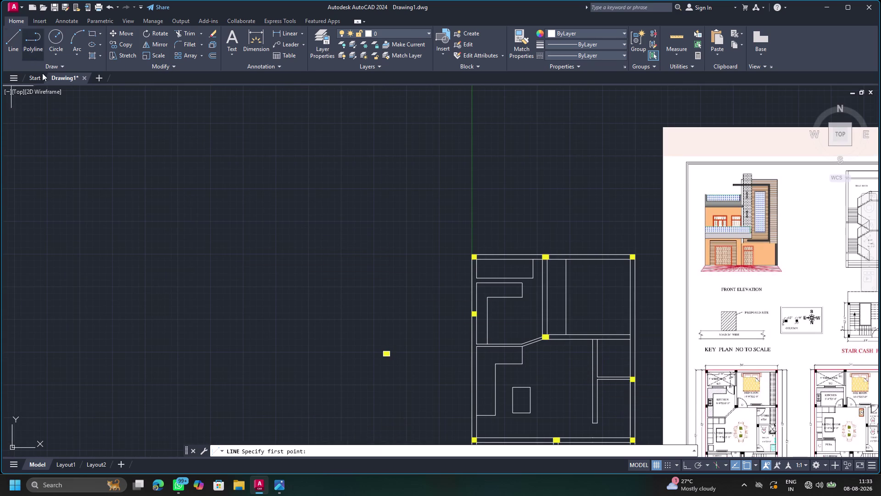
click(568, 336)
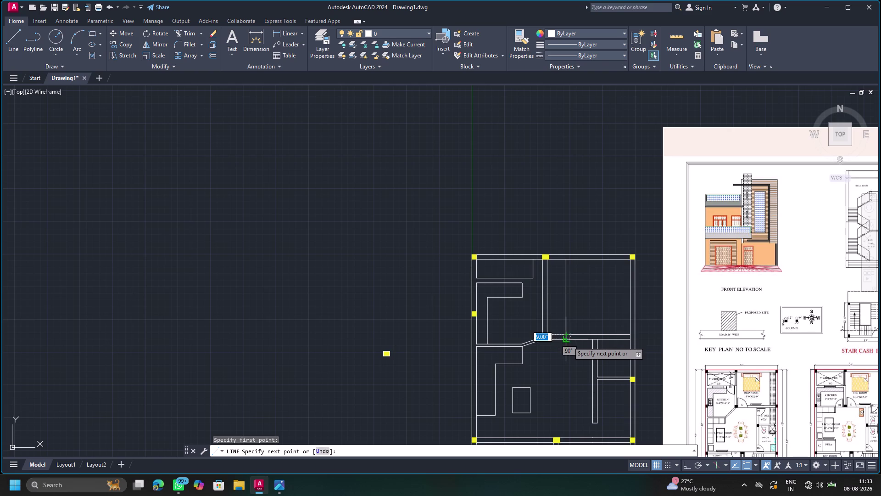
click(568, 342)
key(Escape)
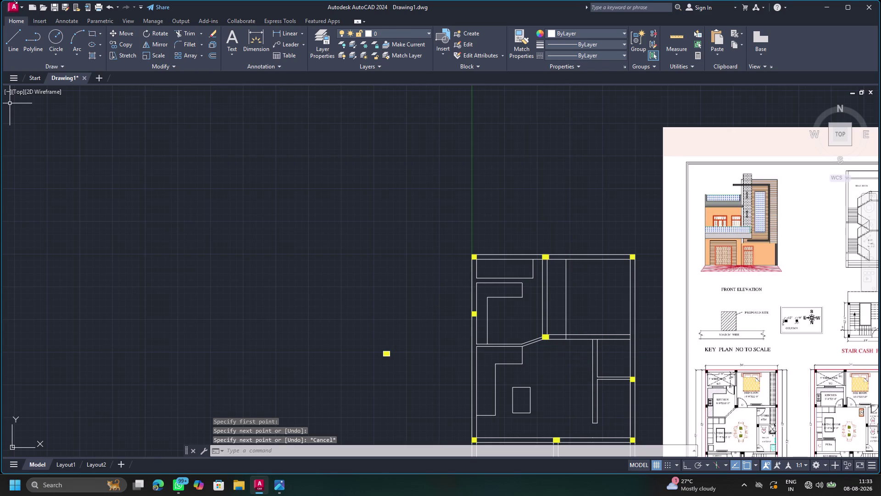
click(195, 35)
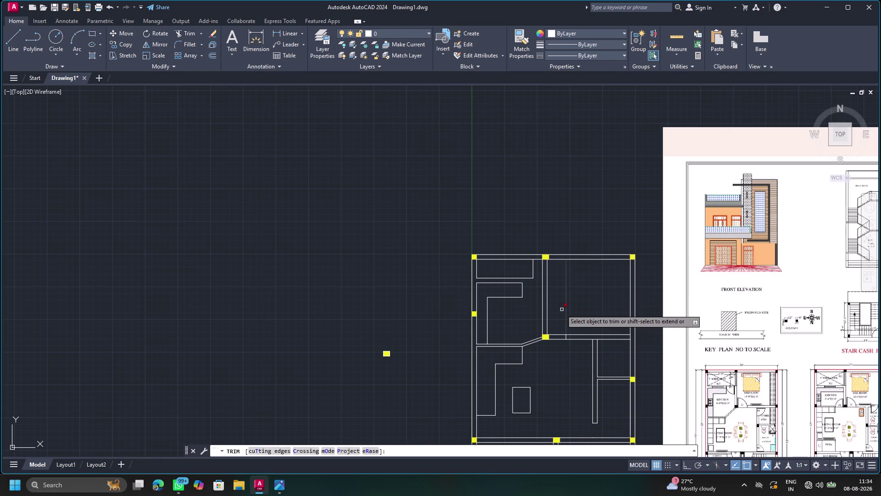
drag(560, 309, 570, 352)
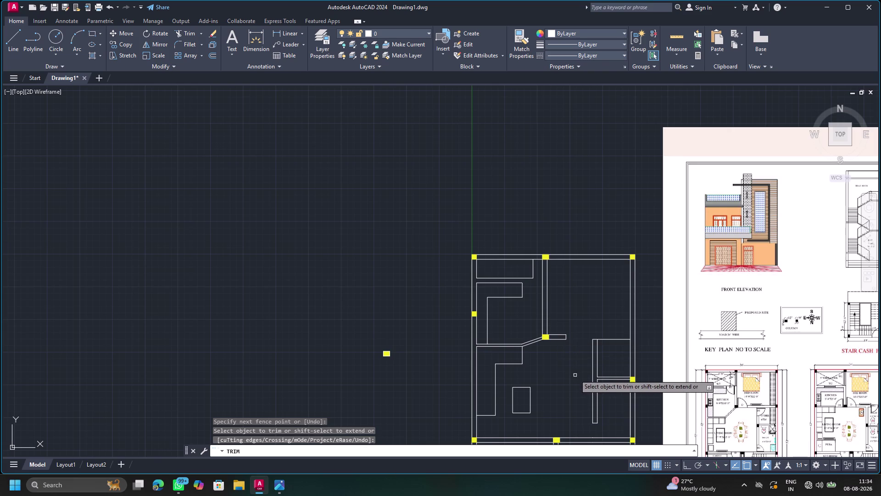
middle_drag(573, 373, 440, 320)
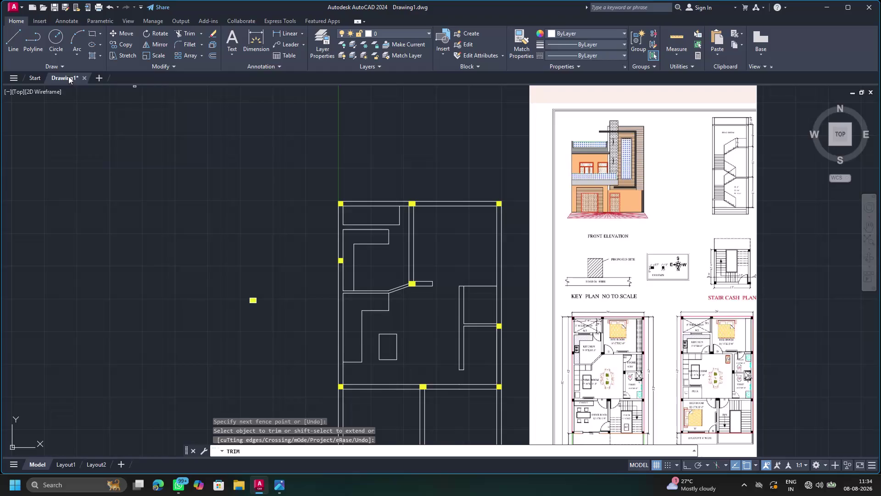
key(Escape)
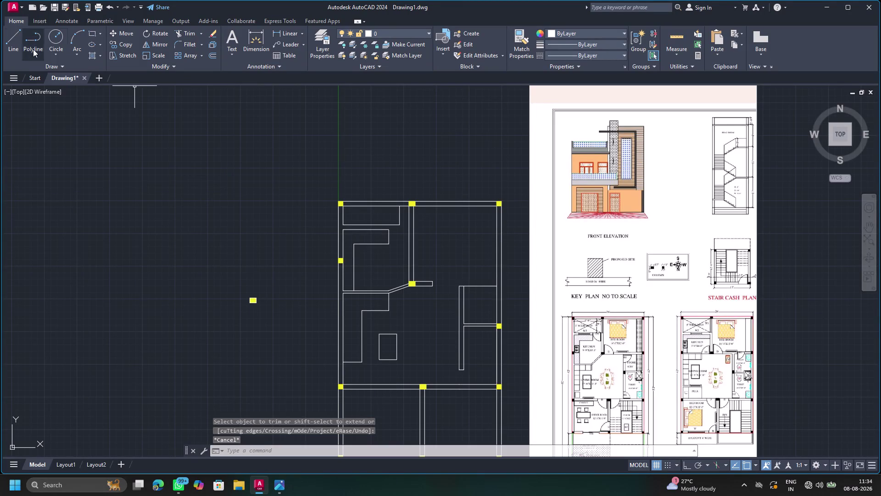
click(114, 11)
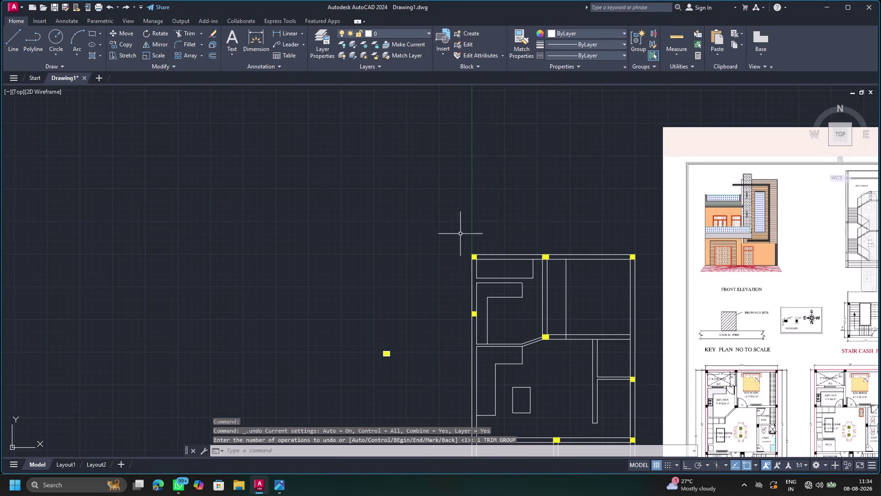
Fence-trim the cross-wall segment and stray vertical line right of the central junction.
middle_drag(558, 368, 383, 323)
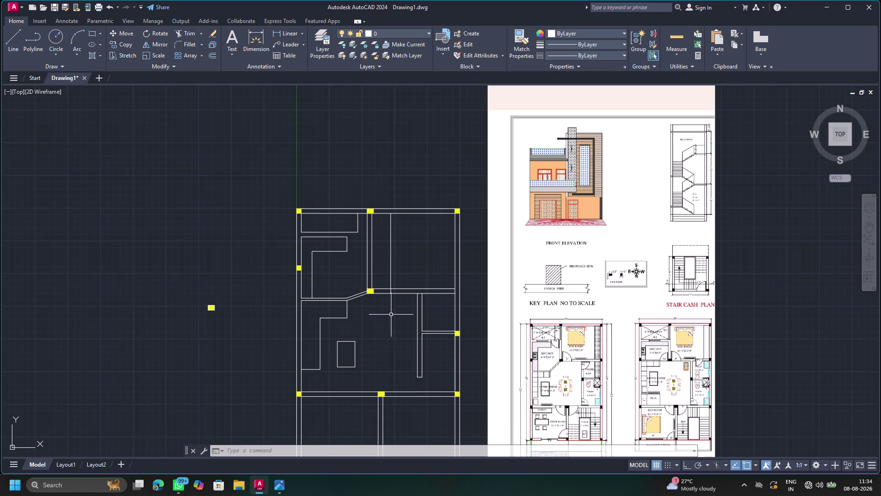
scroll(up, 3)
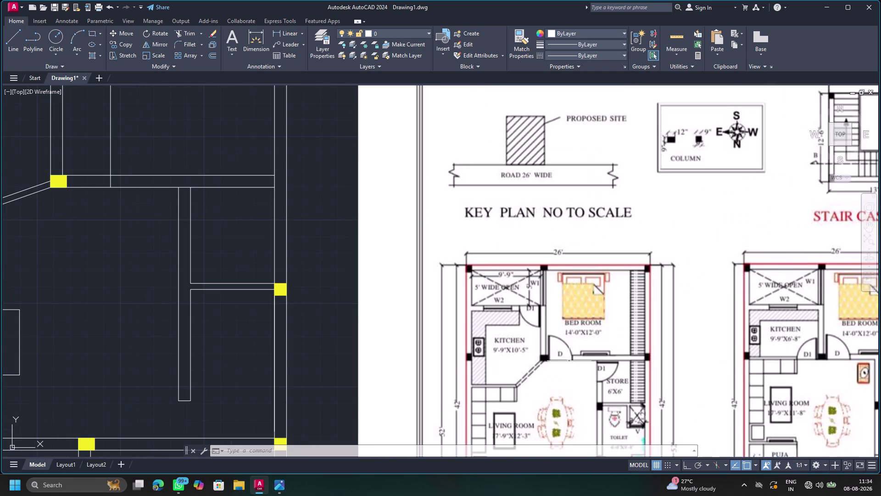
middle_drag(129, 231, 157, 270)
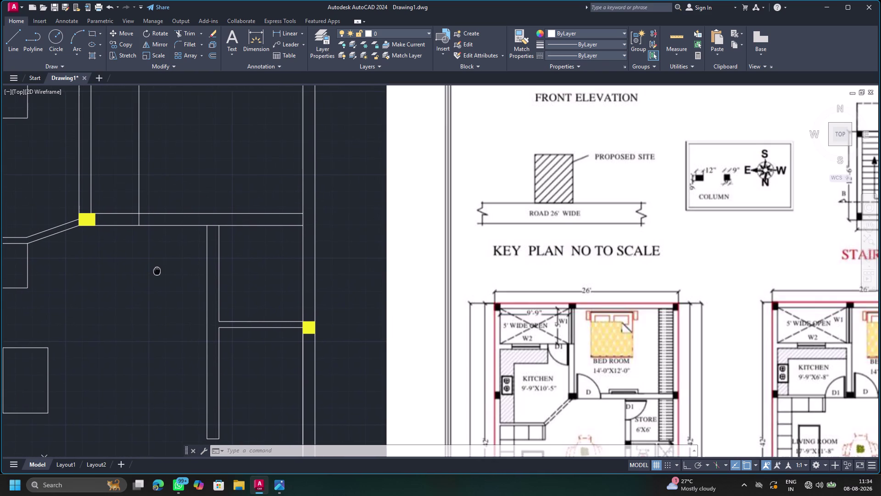
middle_drag(157, 269, 180, 296)
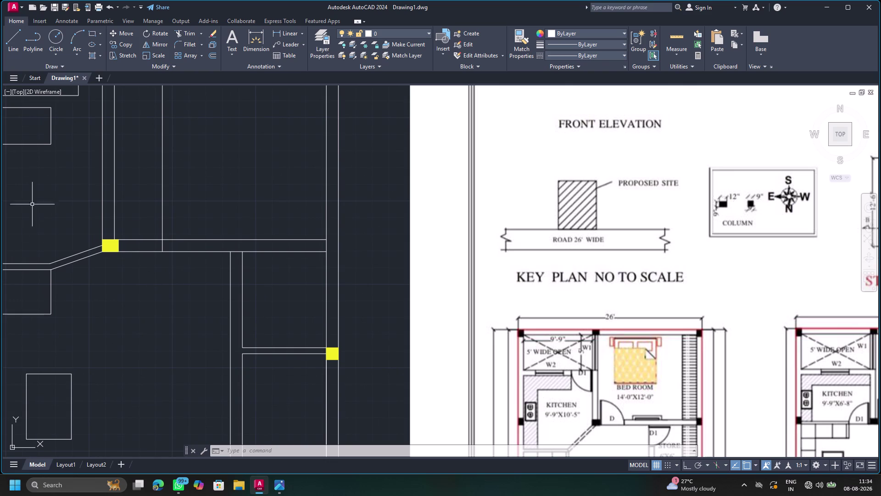
click(188, 35)
drag(194, 140, 122, 282)
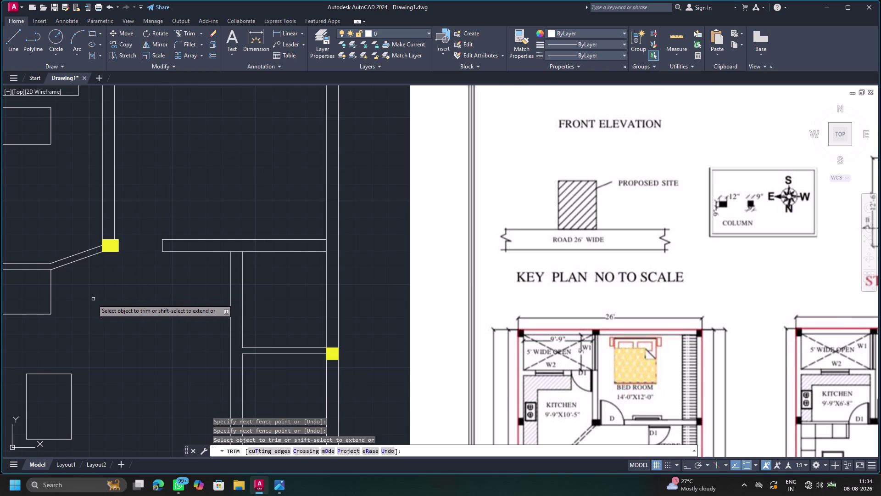
key(Escape)
scroll(down, 3)
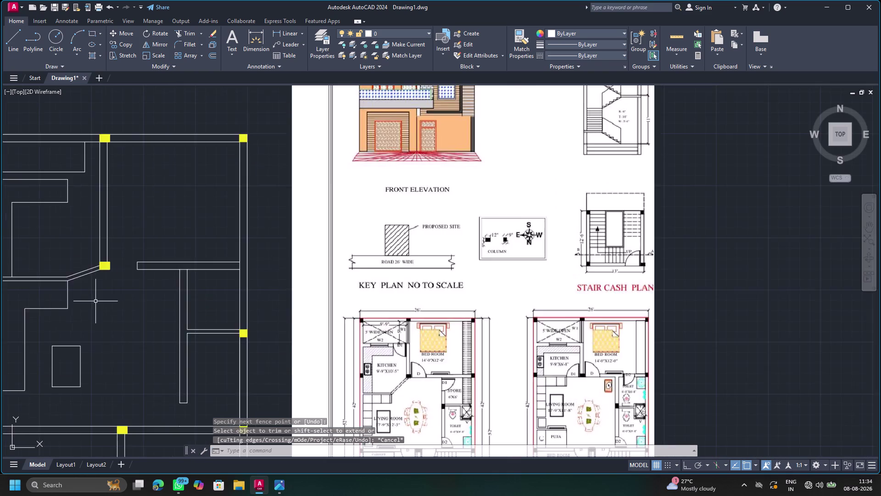
scroll(down, 3)
middle_drag(111, 314, 303, 289)
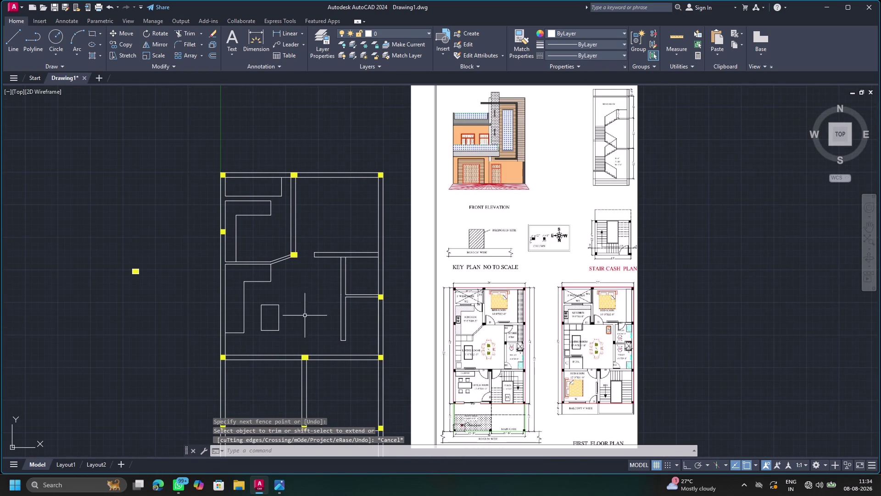
Offset the first horizontal wall line 2'8" downward.
middle_drag(313, 332, 338, 255)
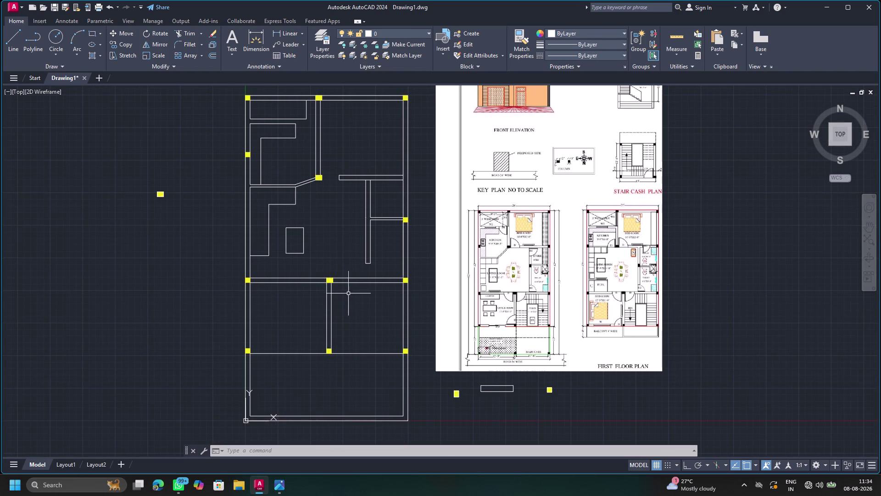
scroll(up, 3)
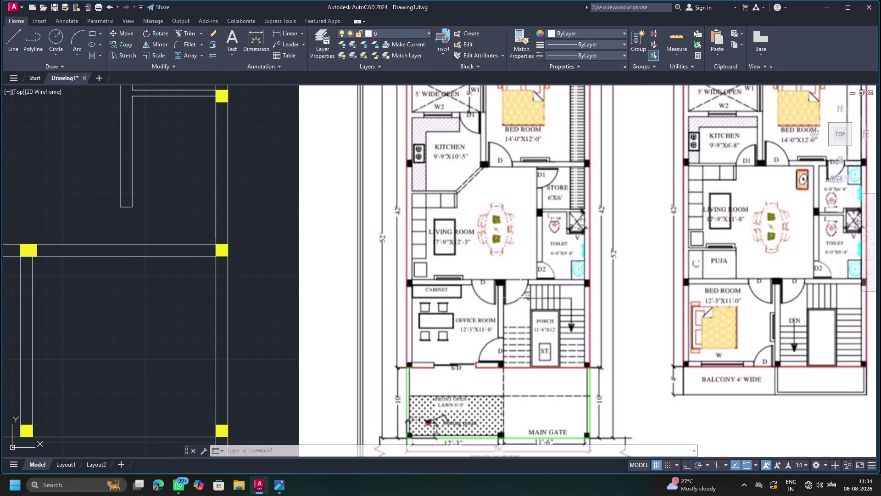
scroll(down, 3)
middle_drag(525, 321, 525, 309)
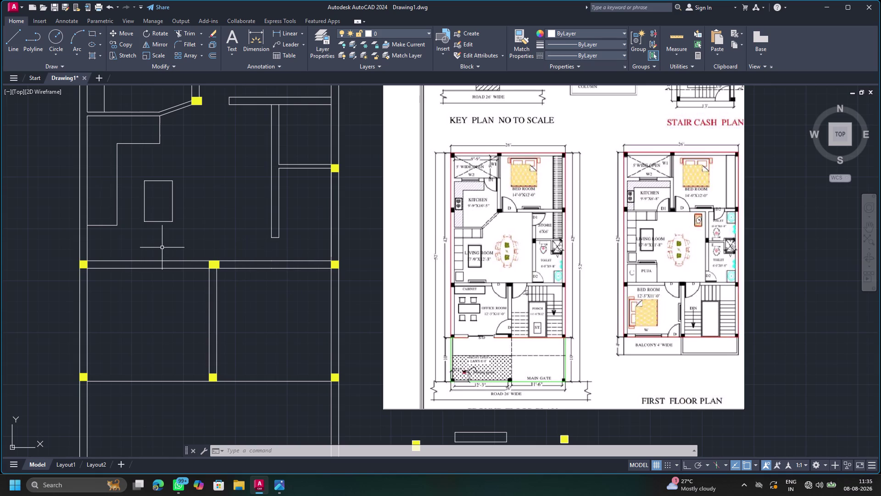
key(o)
key(Return)
key(Return)
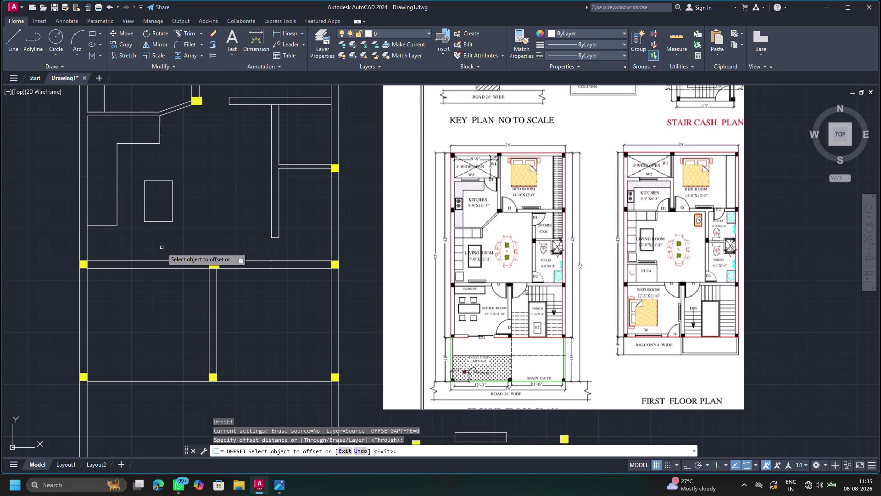
click(263, 269)
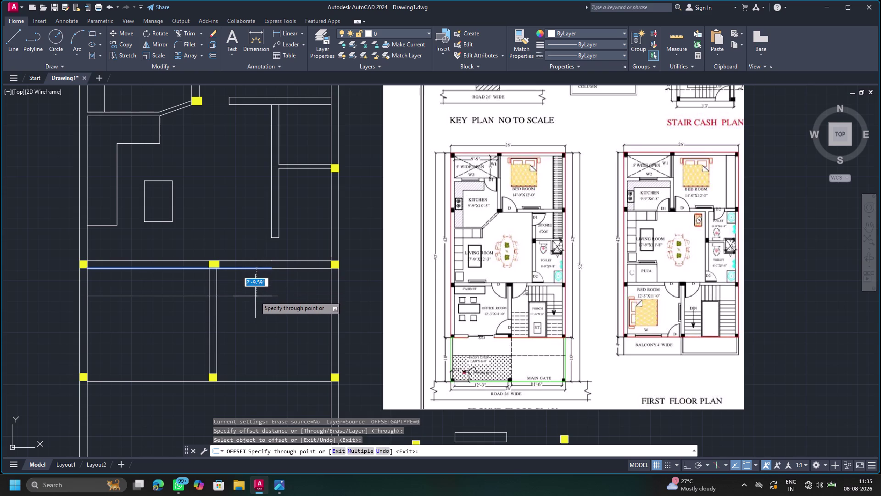
key(2)
text('8)
text(")
key(Return)
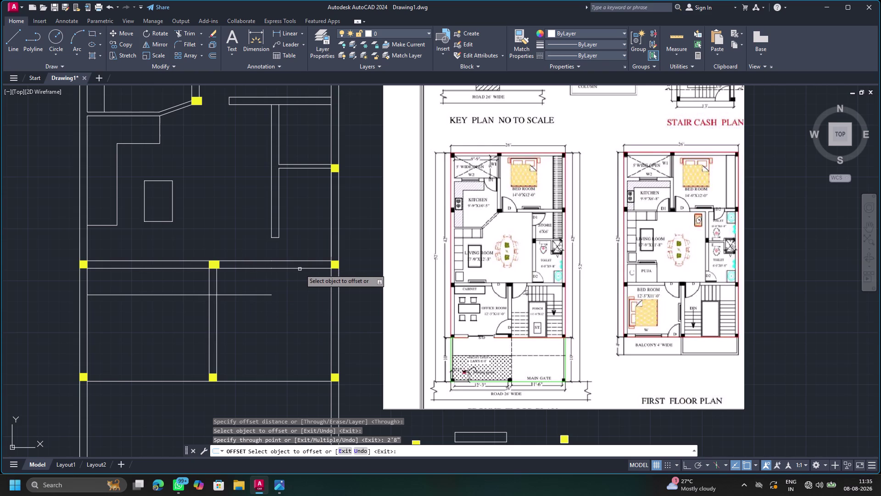
Offset a second horizontal wall line 2'8" downward as well.
click(302, 268)
text(2)
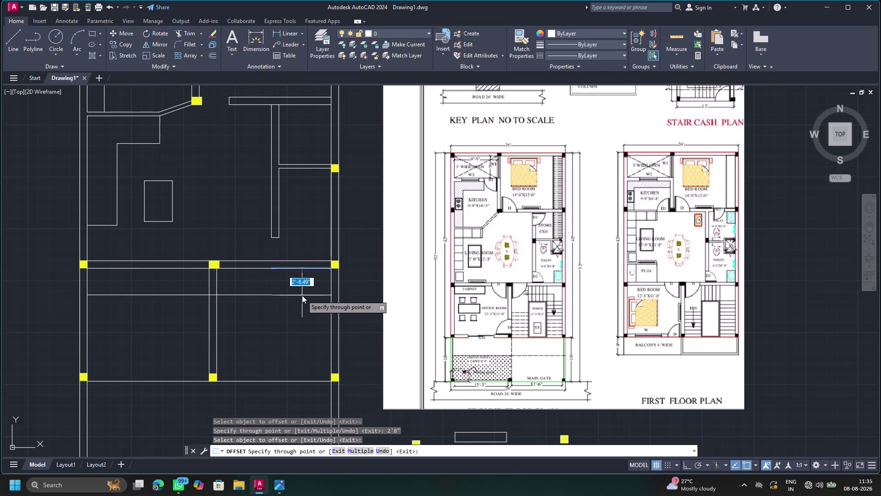
text(')
text(8")
key(Return)
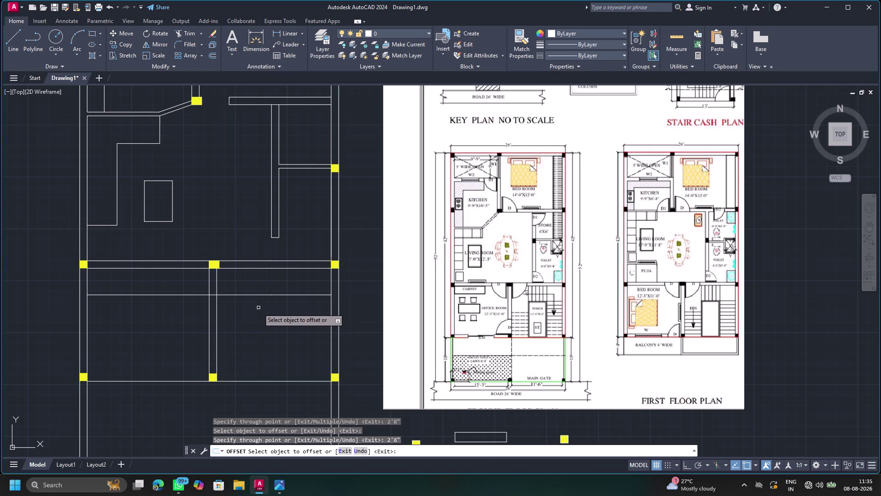
key(Escape)
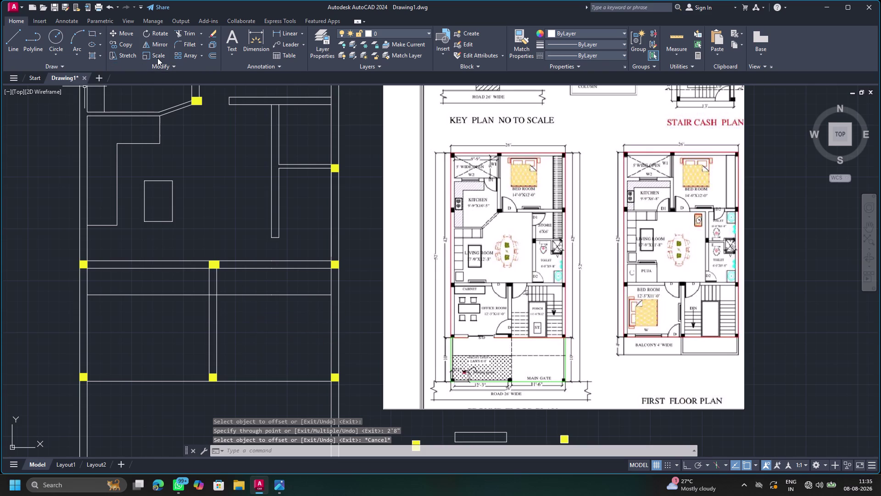
Erase the two stray lines in the lower room.
click(255, 295)
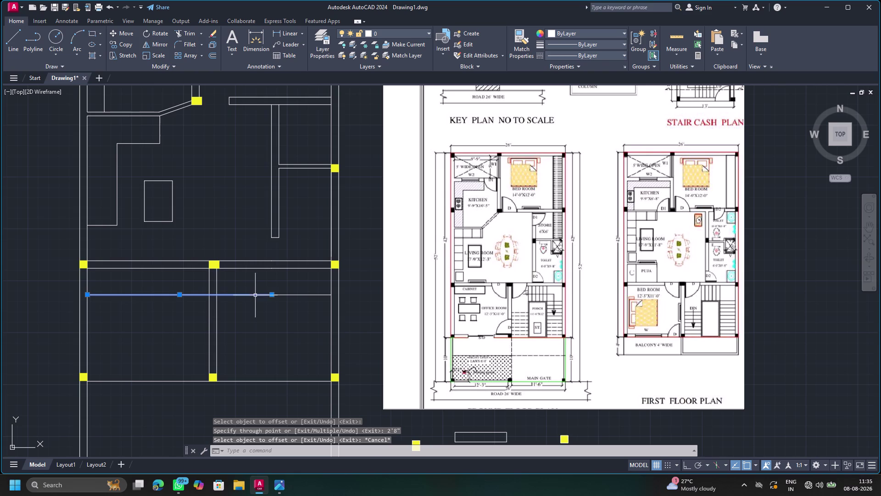
click(289, 295)
key(Delete)
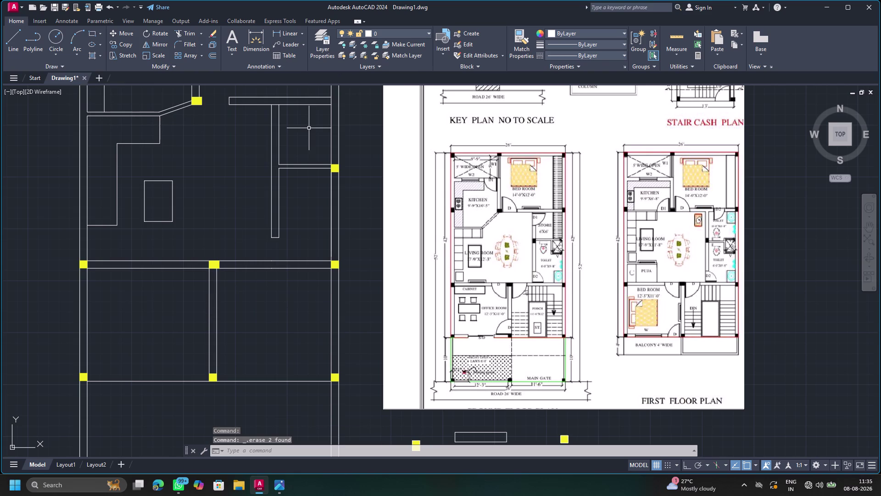
Offset the central wall's right line 2'8" to the right.
key(o)
key(Return)
key(Return)
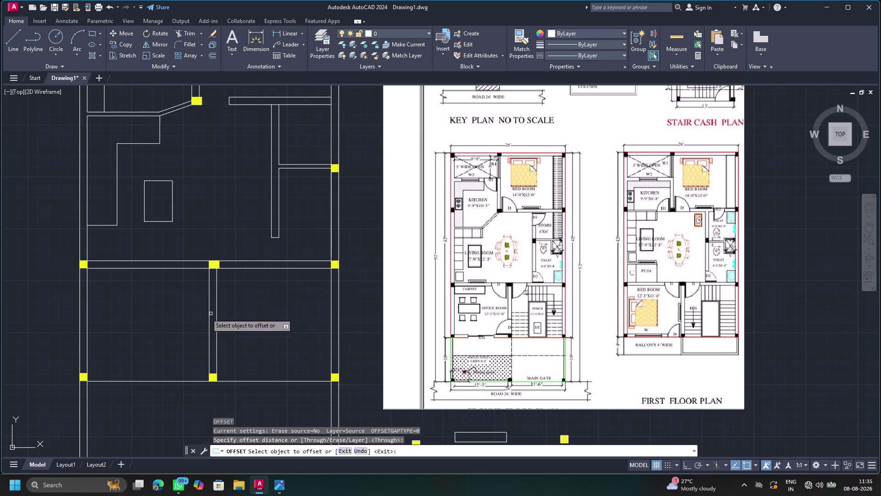
click(217, 295)
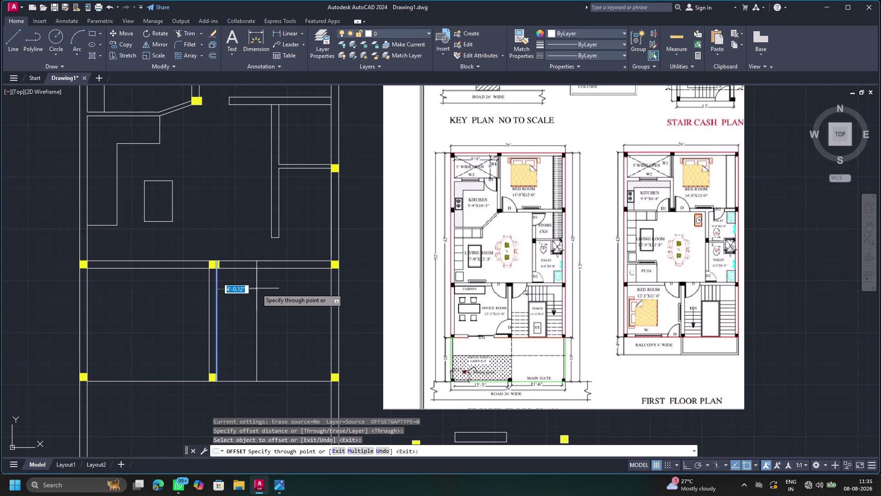
key(2)
key(apostrophe)
text(8")
key(Return)
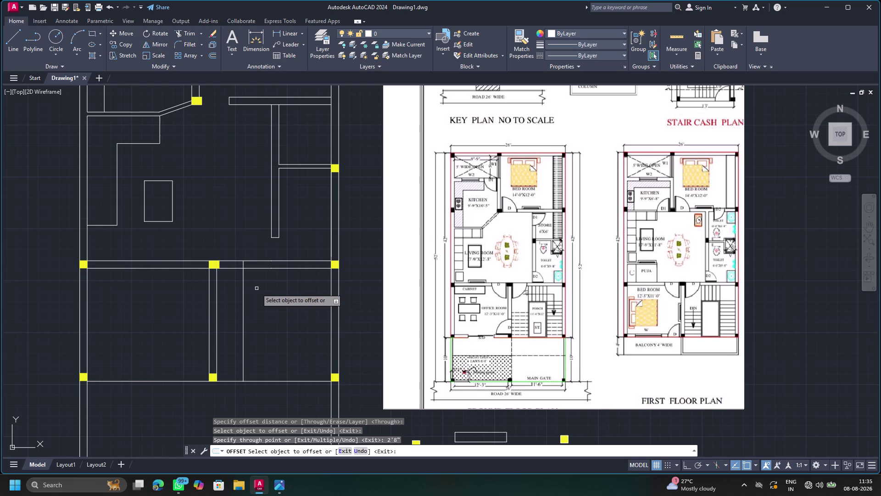
Offset the central wall's left line 2'8" to the left.
click(209, 281)
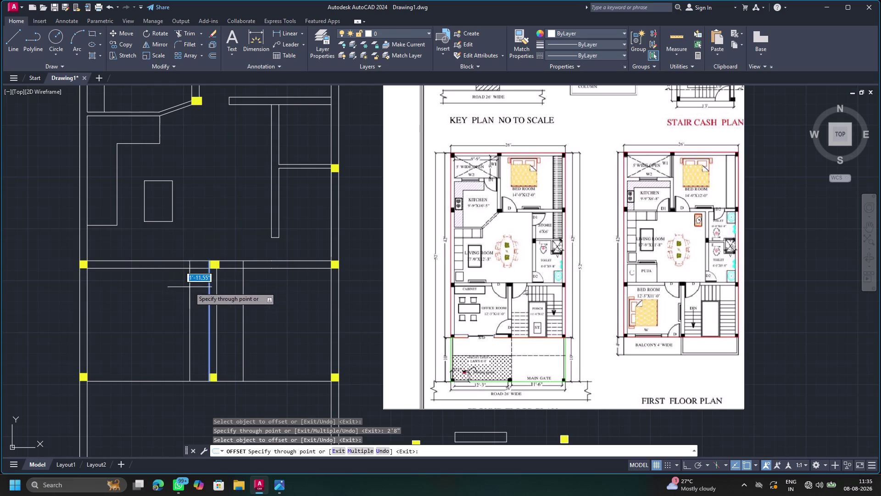
text(2)
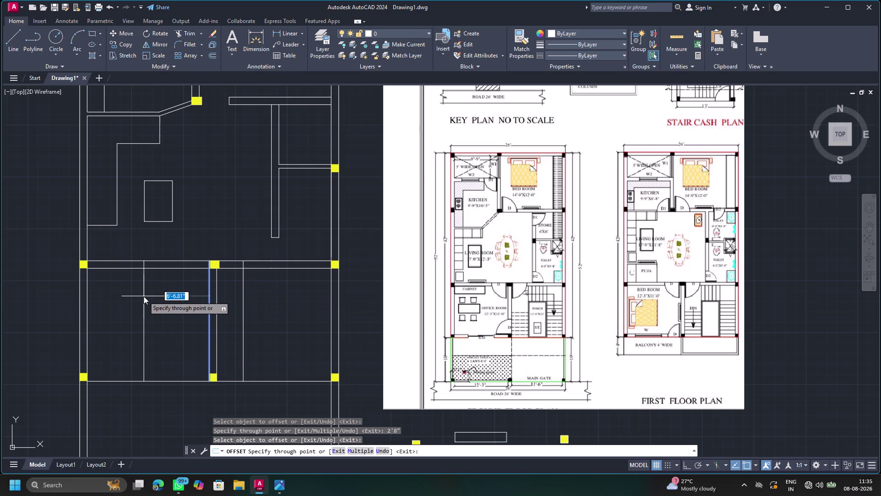
text(')
text(8)
text(")
key(Return)
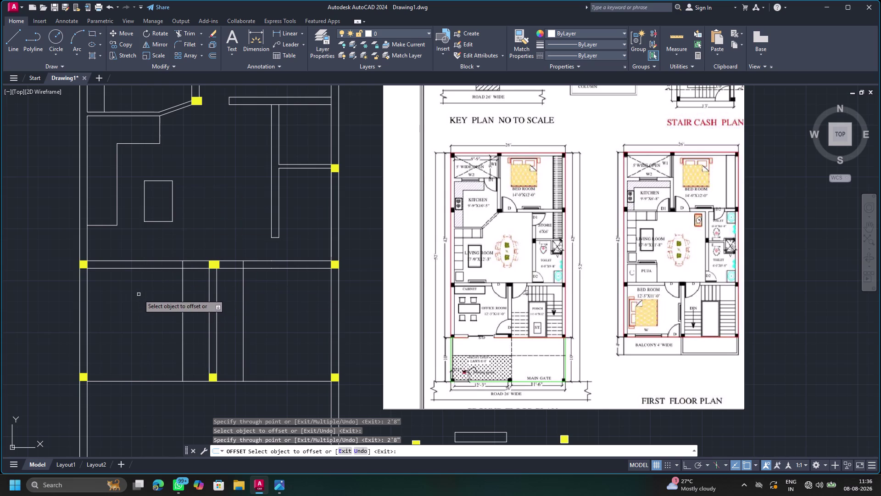
key(Escape)
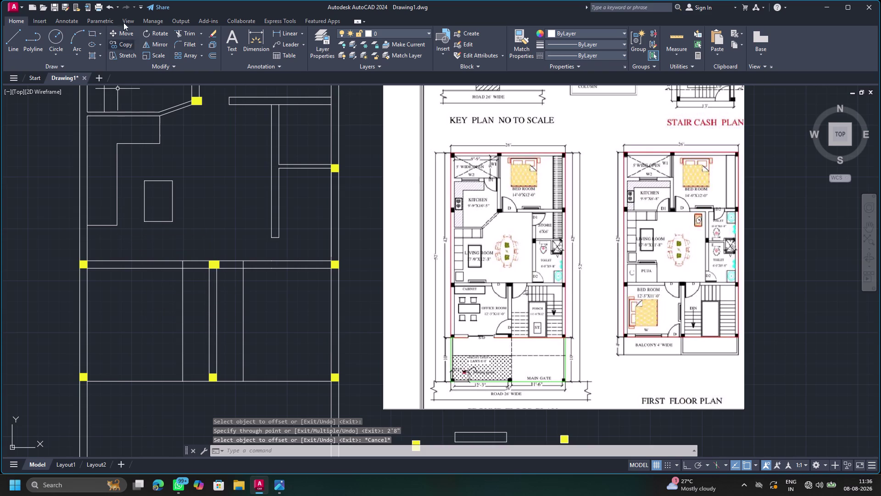
Trim the cross wall and extra guide-line pieces between the 2'8" guide lines.
click(185, 35)
drag(192, 242, 199, 286)
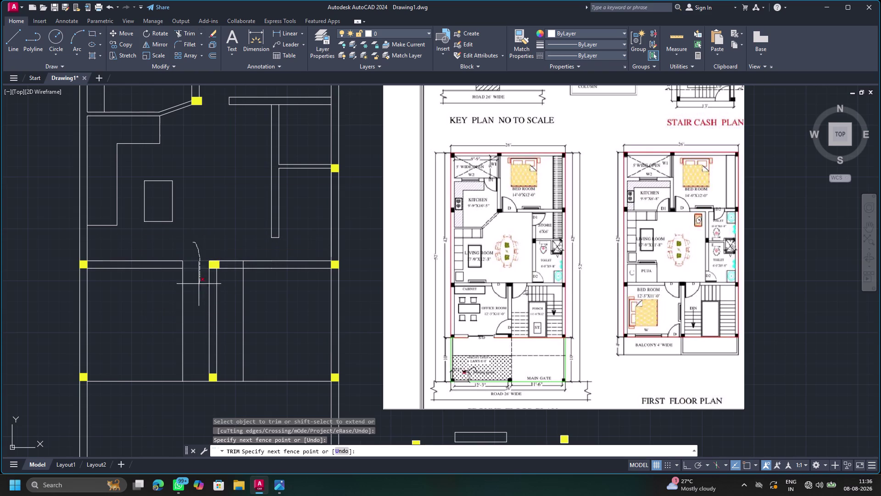
drag(198, 286, 159, 321)
drag(220, 239, 237, 308)
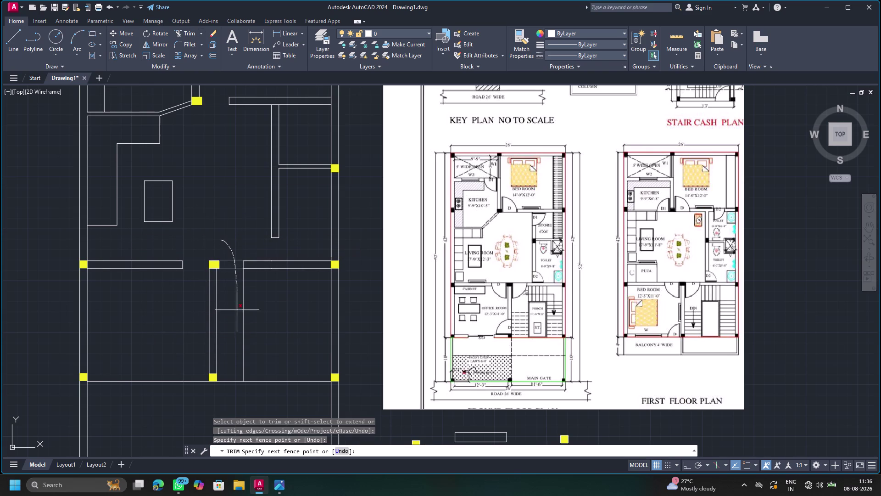
drag(237, 308, 265, 322)
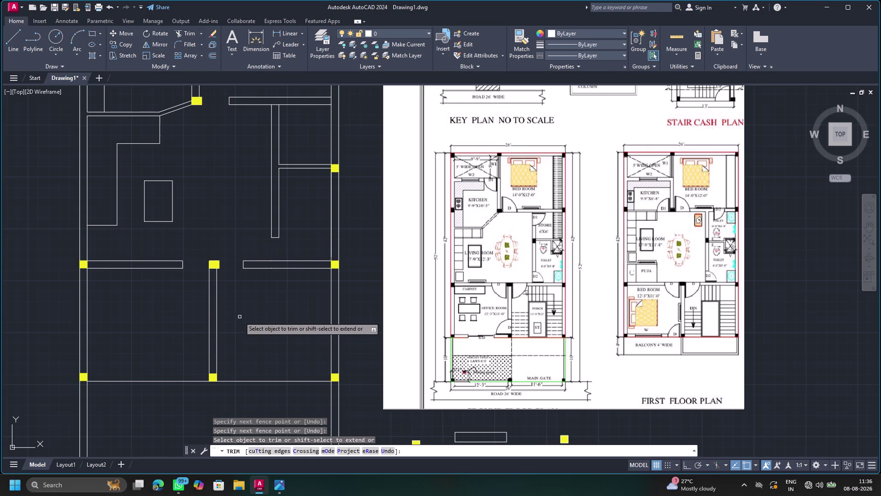
key(Escape)
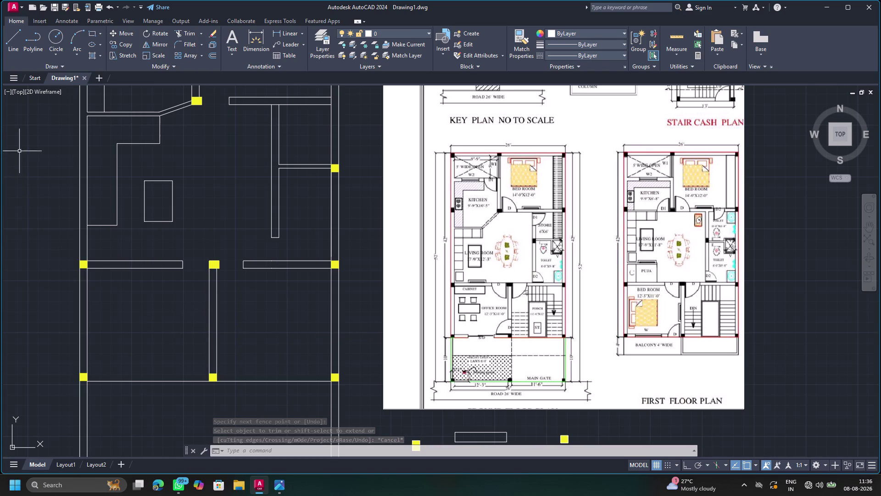
Offset the bottom outer wall line 3' upward.
key(o)
key(Return)
key(Return)
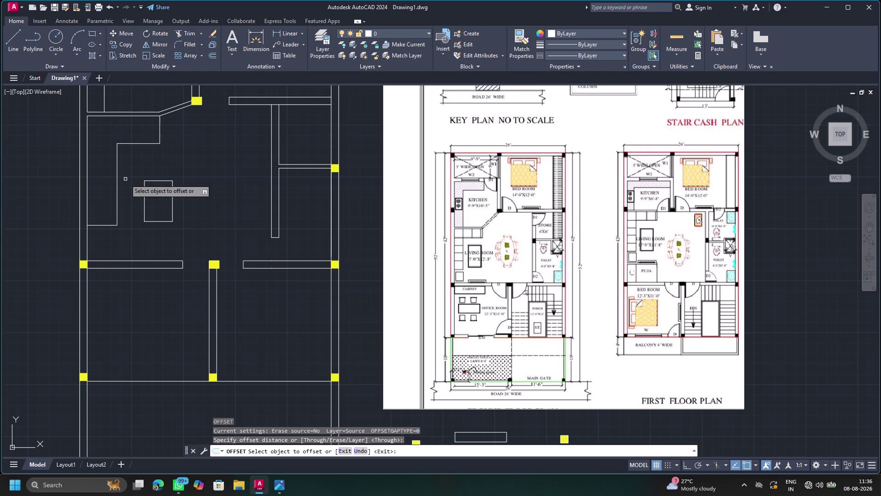
click(194, 382)
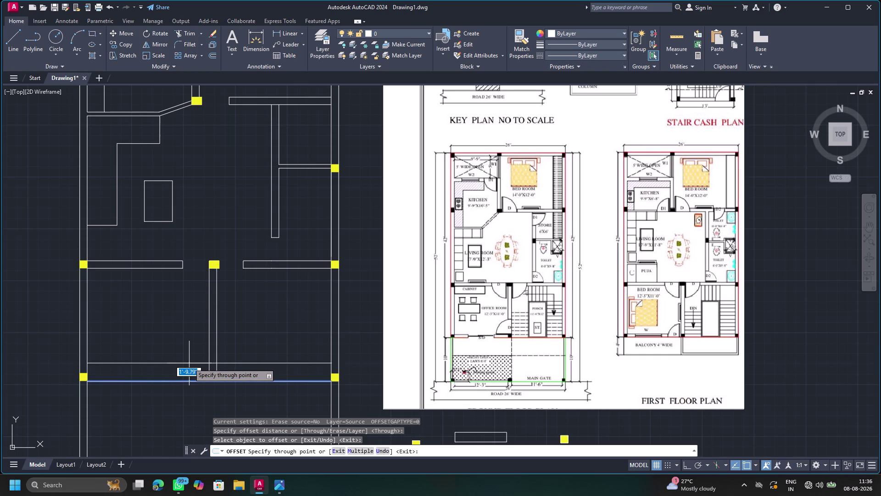
key(3)
key(apostrophe)
key(Return)
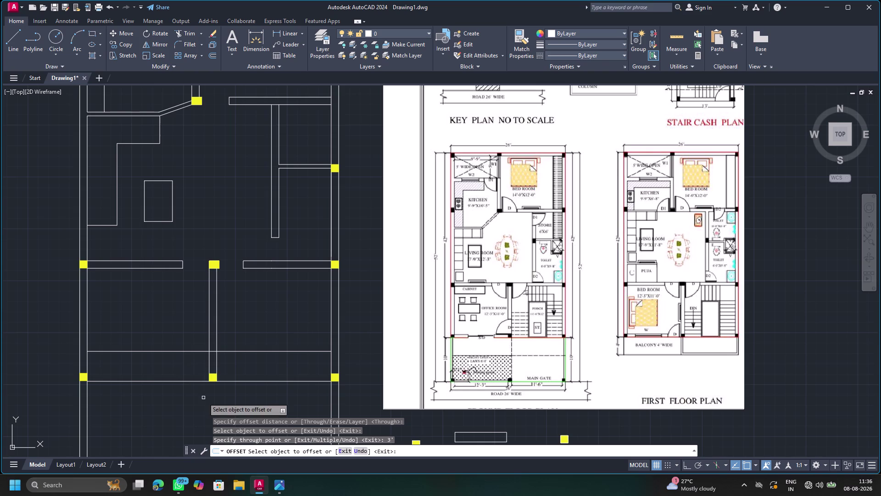
key(Escape)
Trim the central wall's lower end near the bottom wall.
click(190, 33)
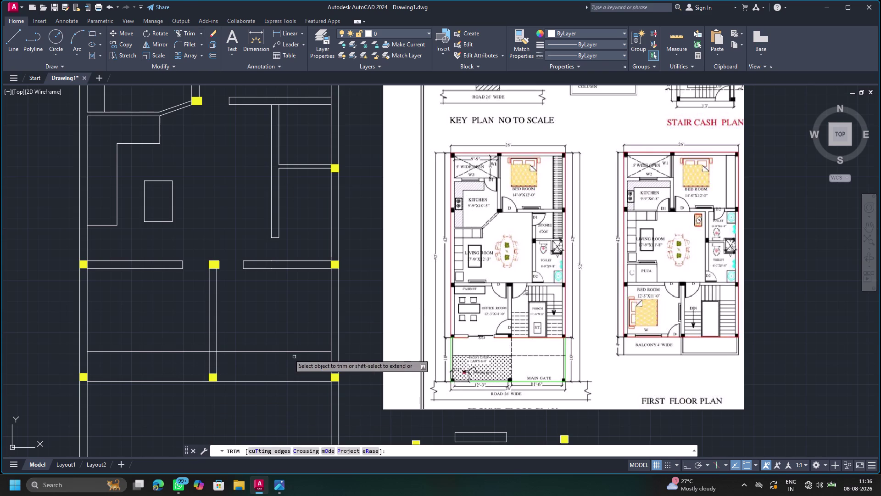
click(284, 351)
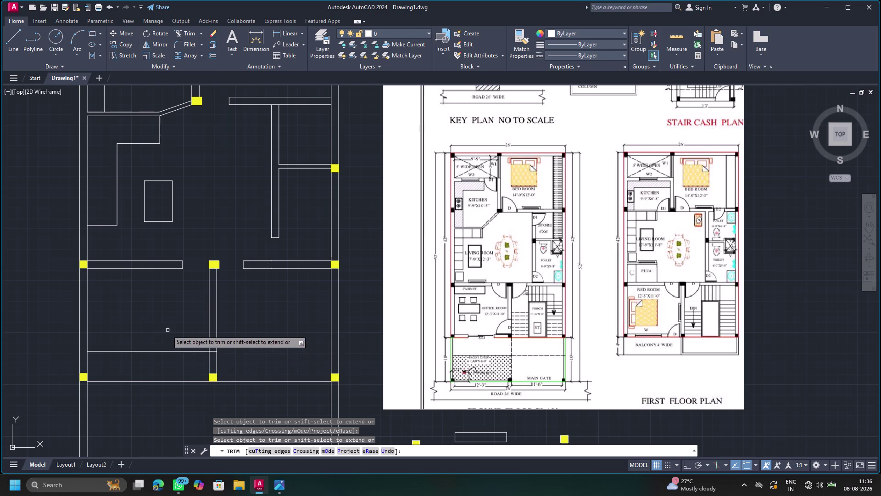
drag(167, 330, 256, 358)
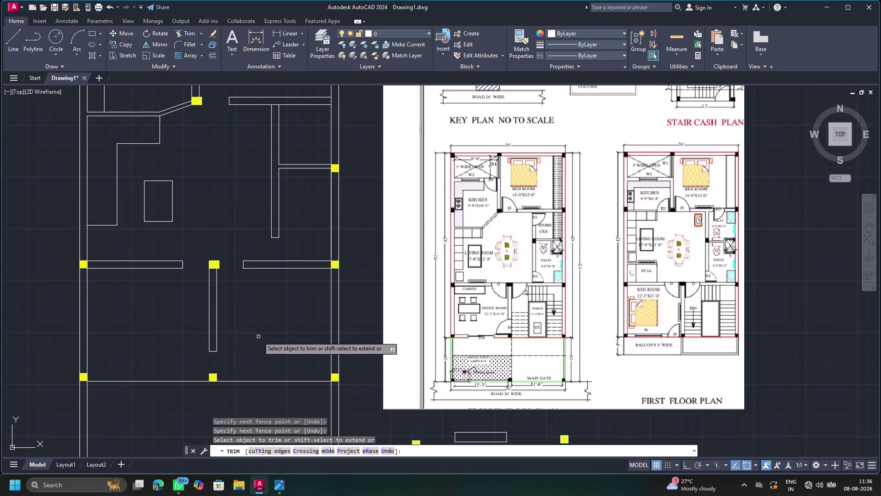
key(Escape)
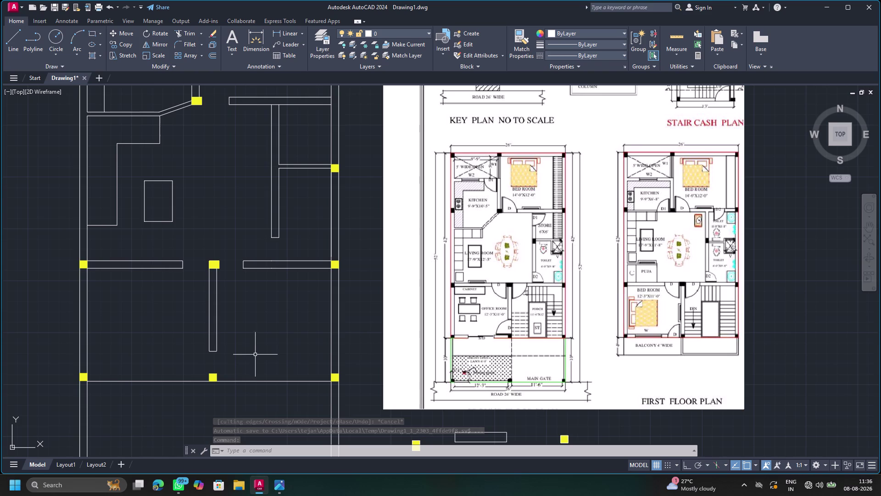
Start a horizontal line along the bottom wall, then cancel it.
middle_drag(264, 415, 303, 403)
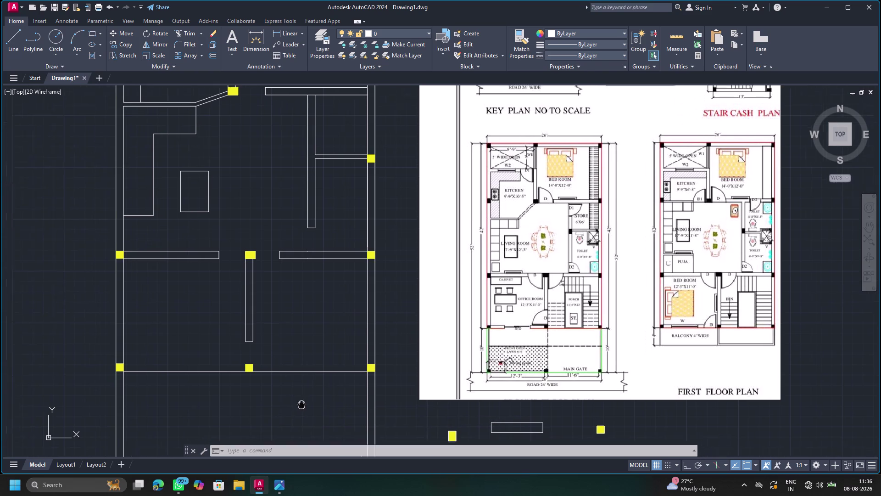
middle_drag(304, 403, 331, 393)
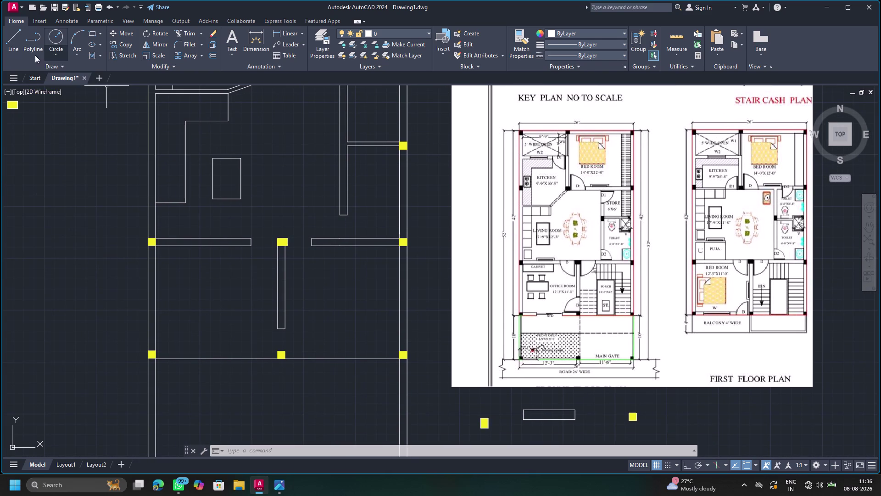
click(19, 40)
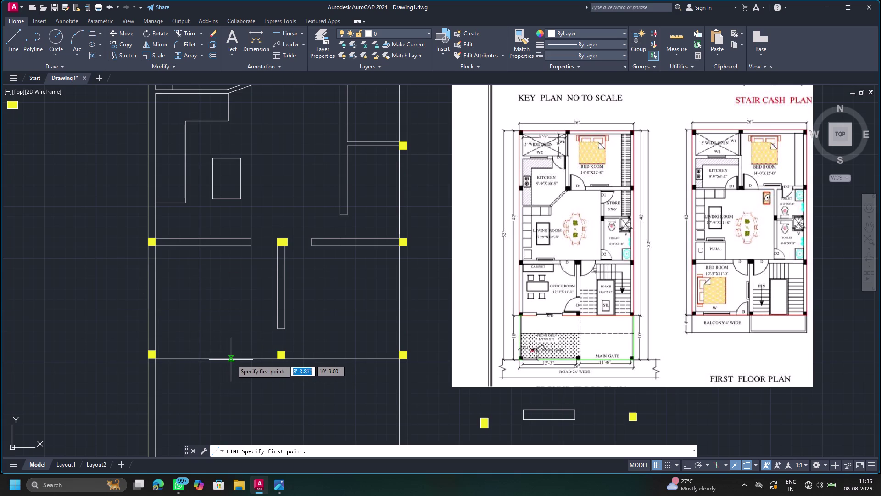
click(277, 359)
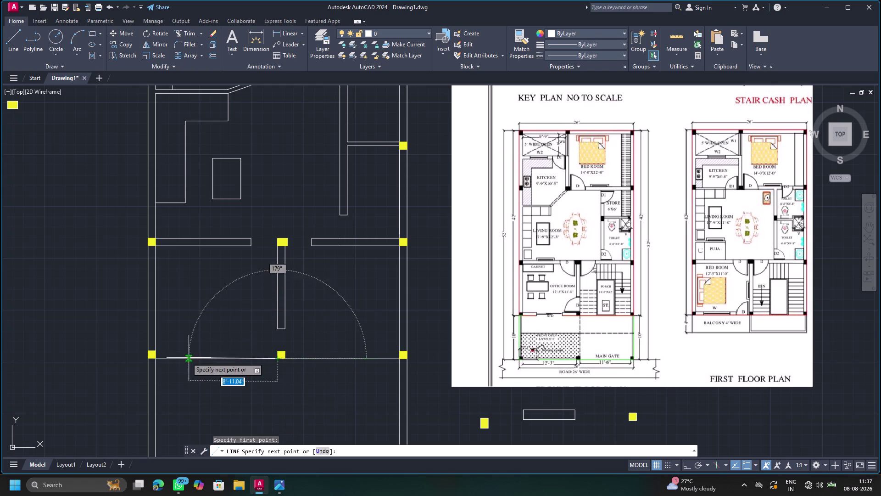
click(158, 360)
key(Escape)
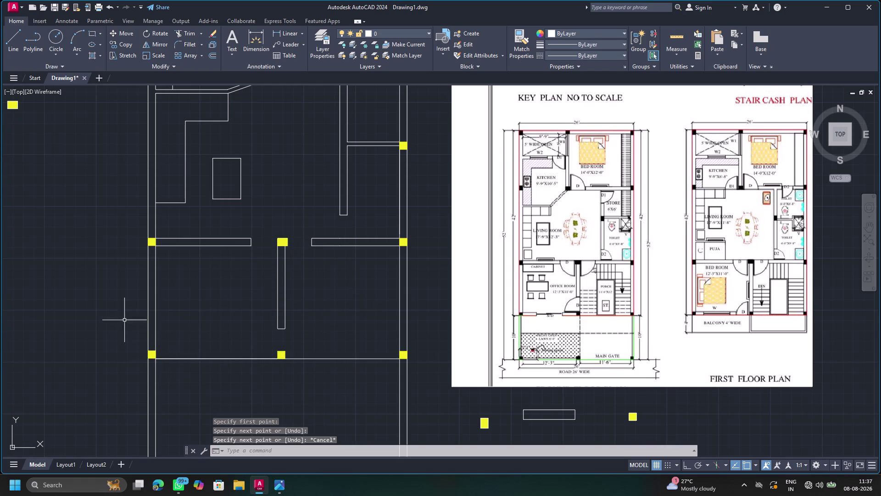
Draw a short vertical line through the bottom wall, left of the central wall.
click(12, 41)
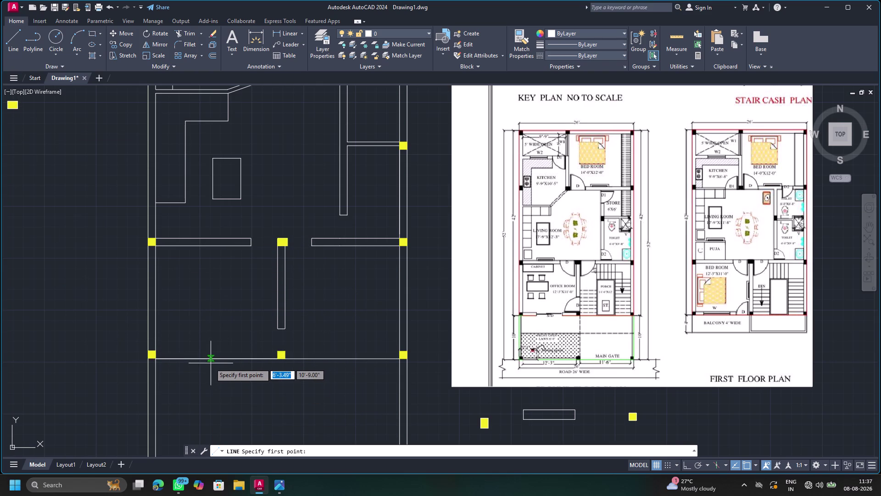
click(219, 360)
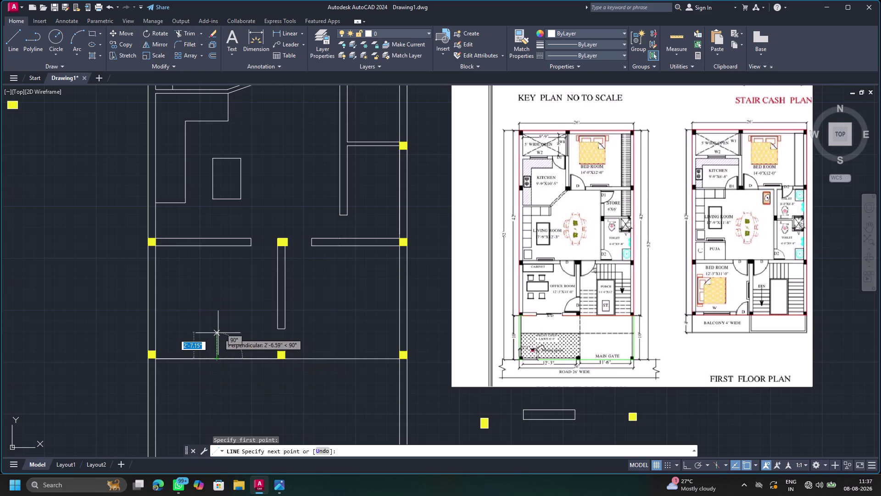
click(218, 333)
click(215, 381)
key(Escape)
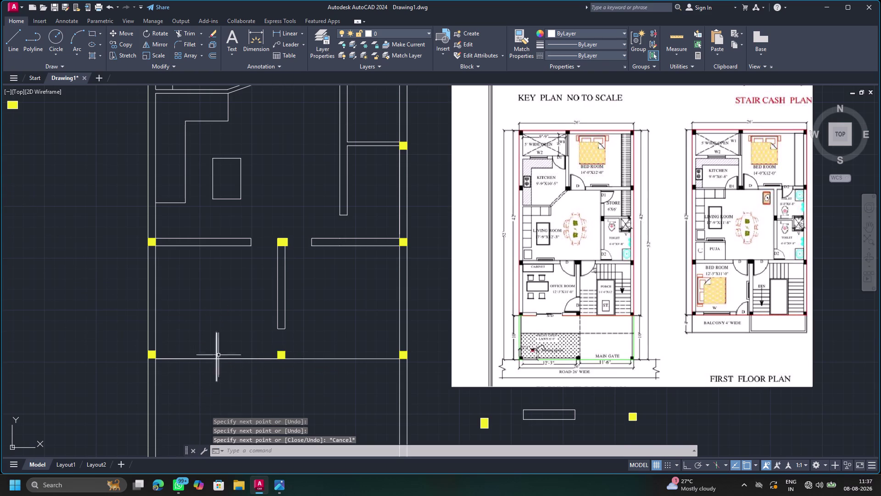
key(o)
key(Return)
key(Return)
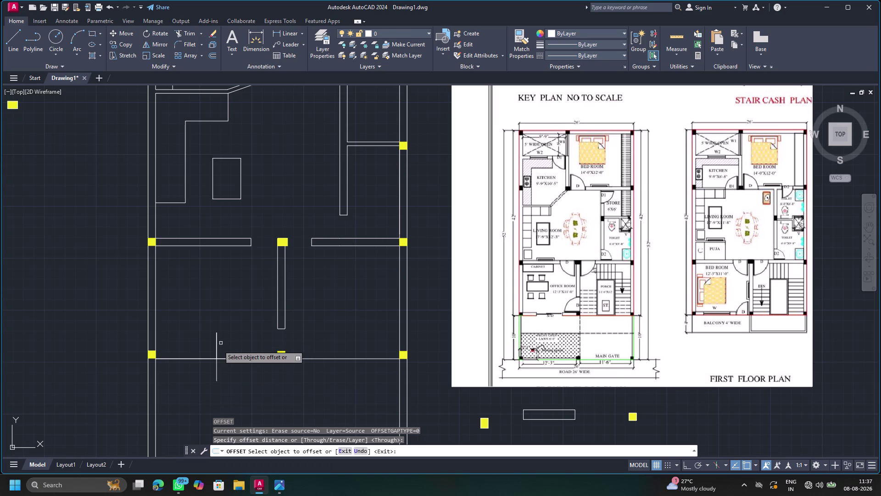
Offset the short vertical line 2'5" twice to place the door jamb lines.
click(216, 351)
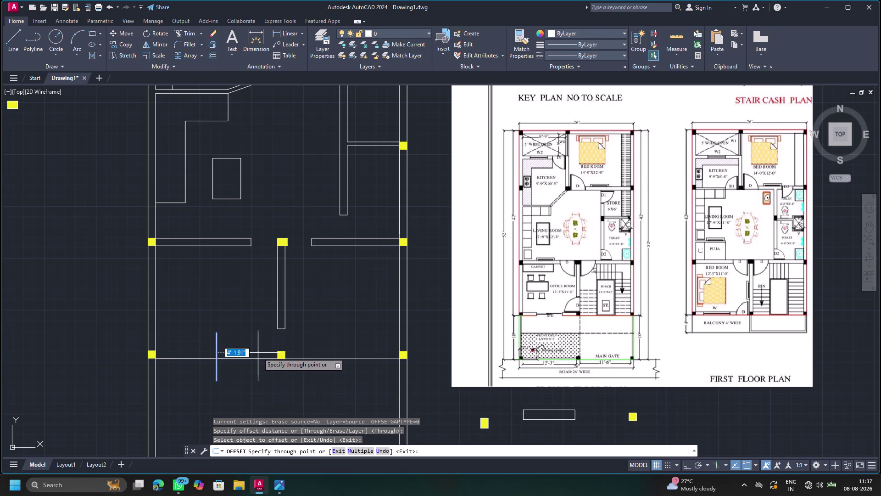
text(2')
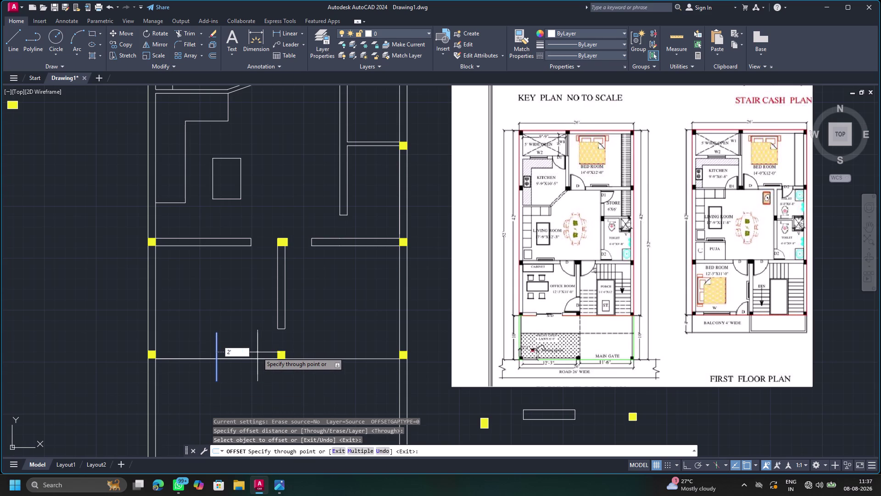
text(5")
key(Return)
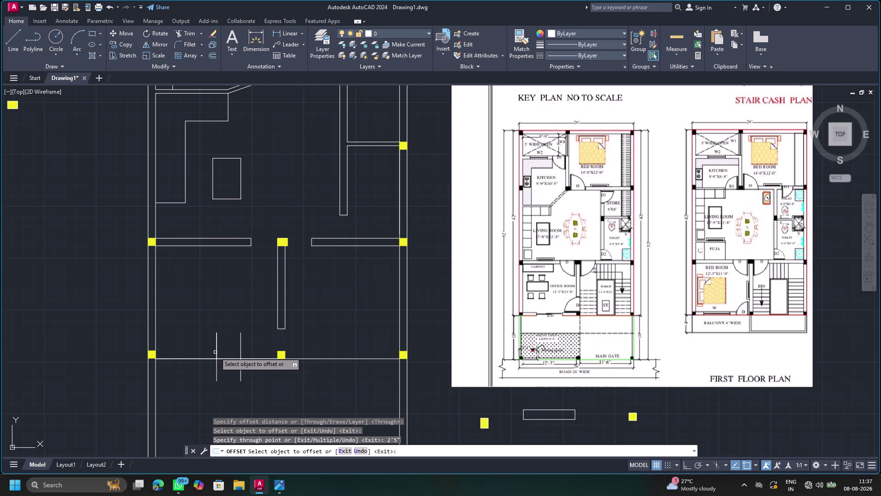
click(217, 351)
key(2)
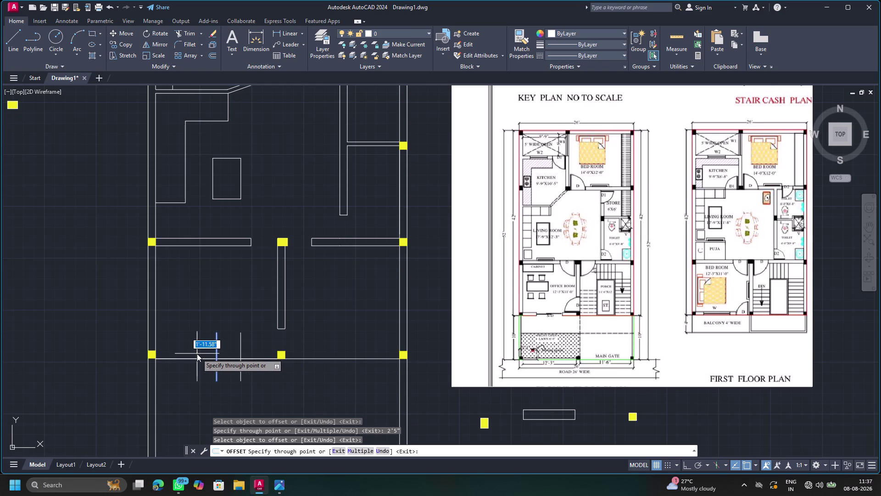
text('5)
text(")
key(Return)
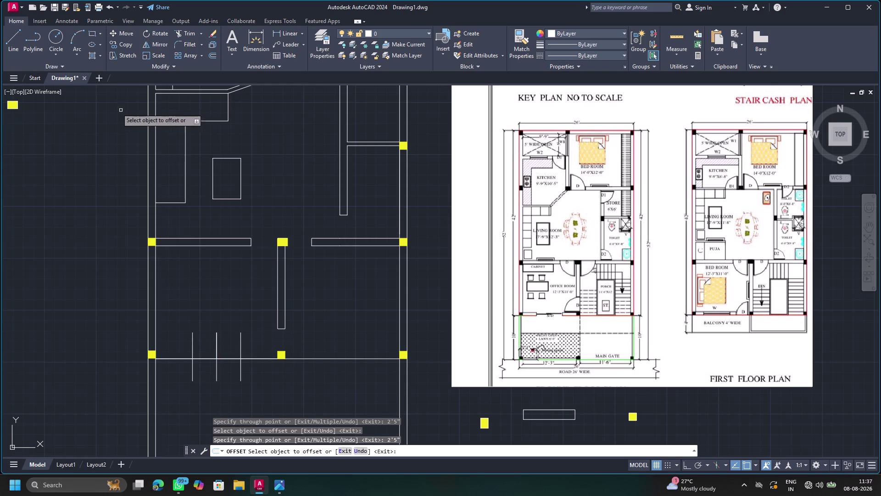
Trim the wall line between the jambs and the jamb overhangs to open the doorway.
click(195, 31)
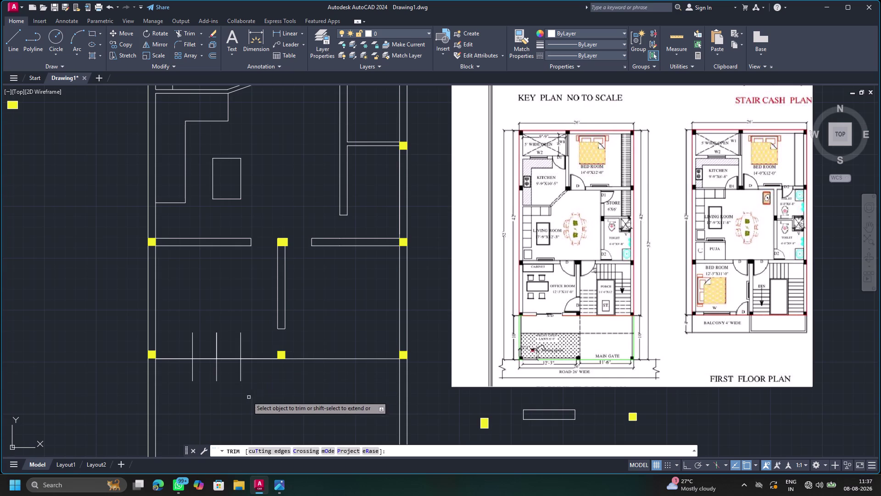
drag(196, 316, 208, 410)
drag(209, 326, 220, 344)
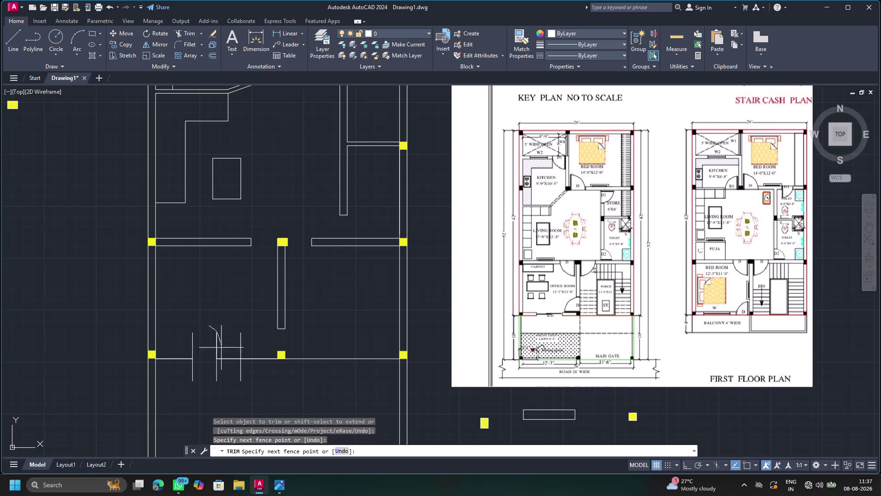
drag(220, 344, 217, 395)
drag(207, 350, 223, 350)
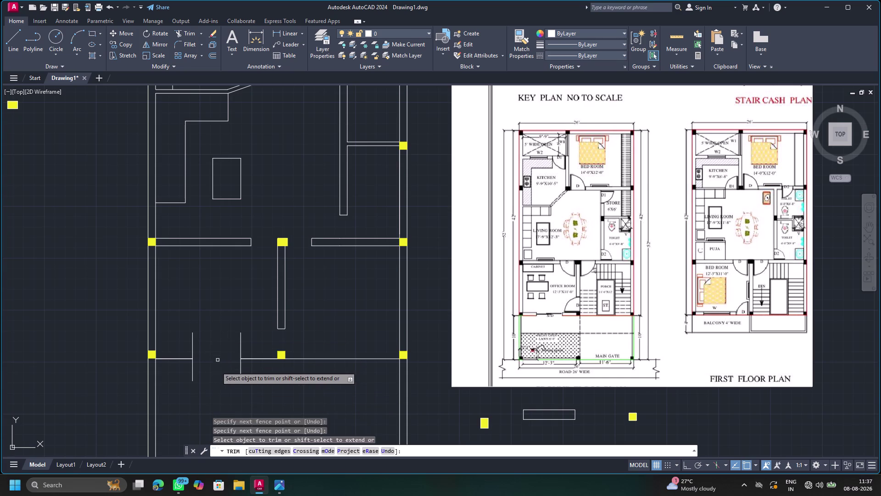
drag(182, 374, 215, 364)
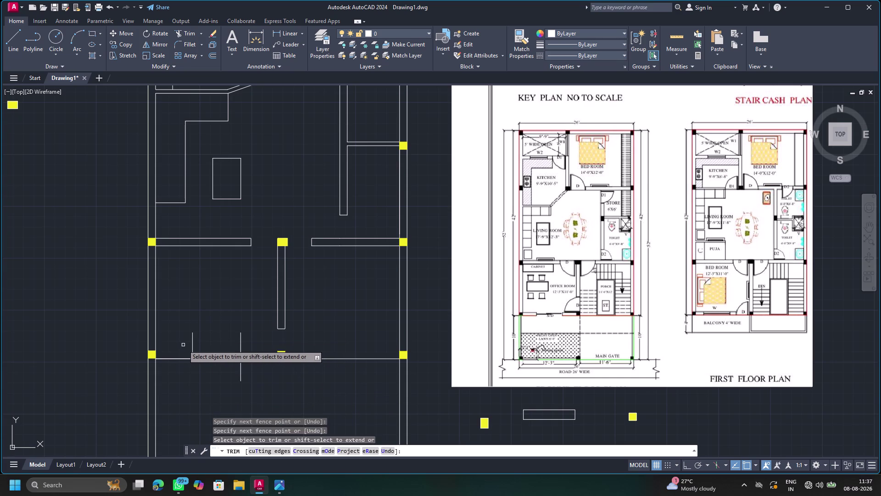
drag(182, 346, 207, 341)
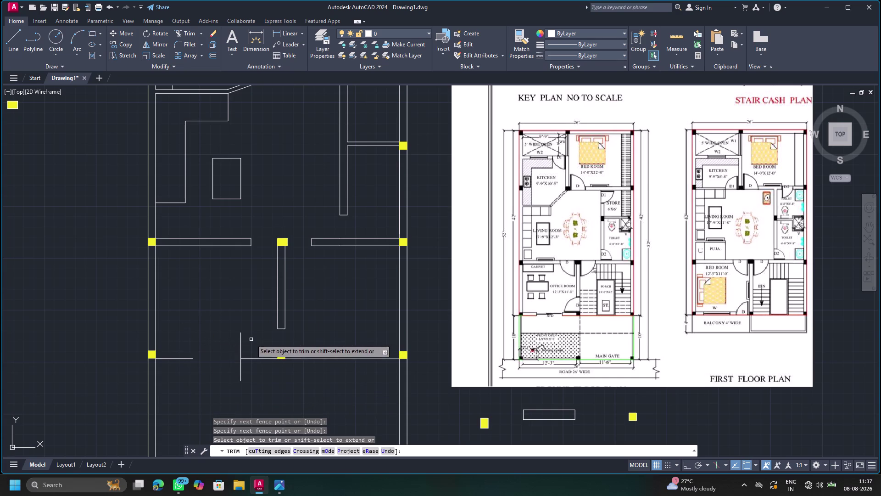
drag(251, 339, 220, 355)
drag(257, 372, 212, 380)
key(Escape)
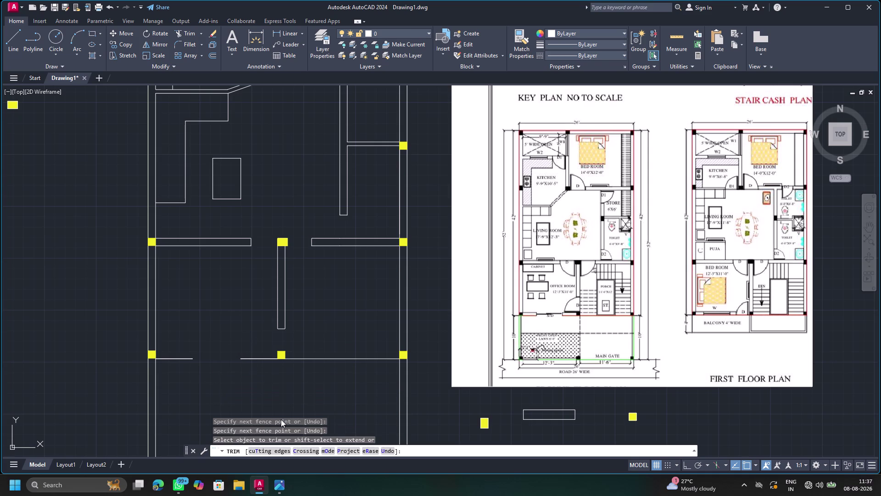
Erase the leftover stray wall line.
click(260, 359)
key(Delete)
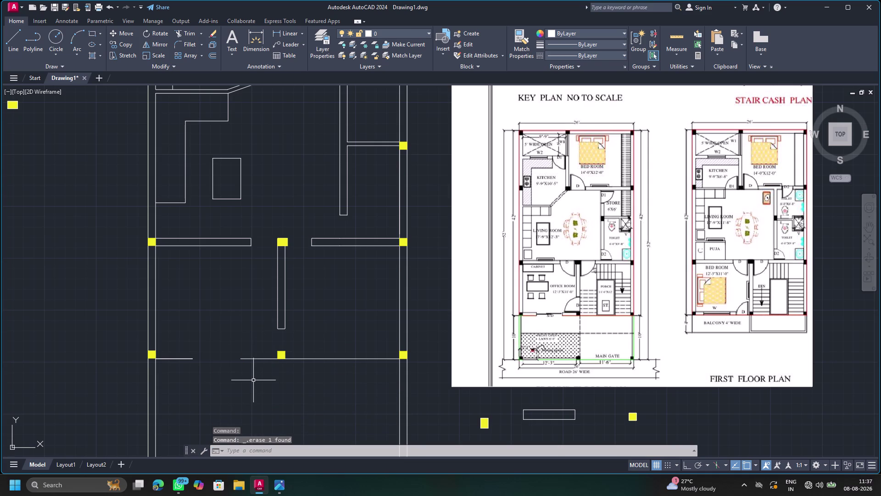
click(177, 359)
Offset the left and right lower wall segments 9" downward.
key(Delete)
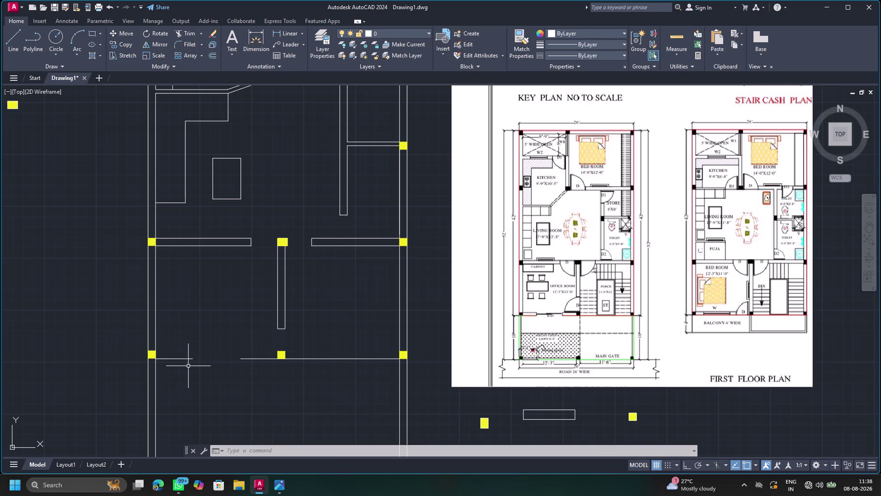
key(o)
key(Return)
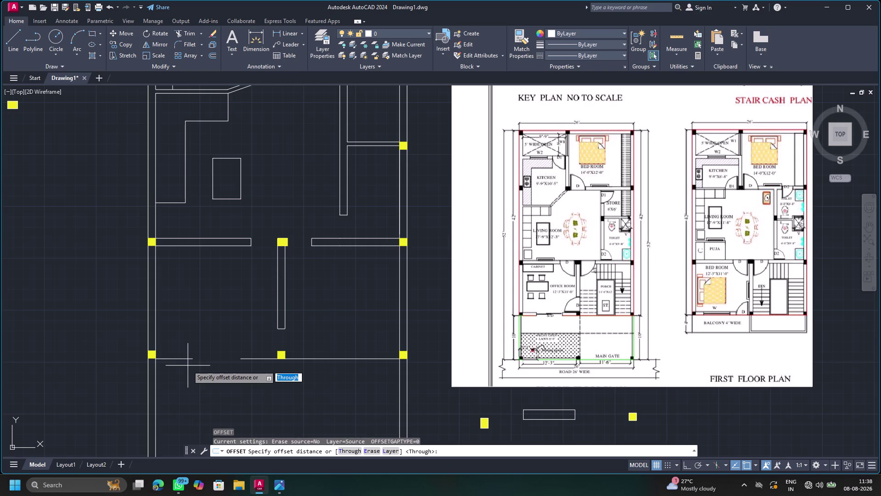
click(317, 360)
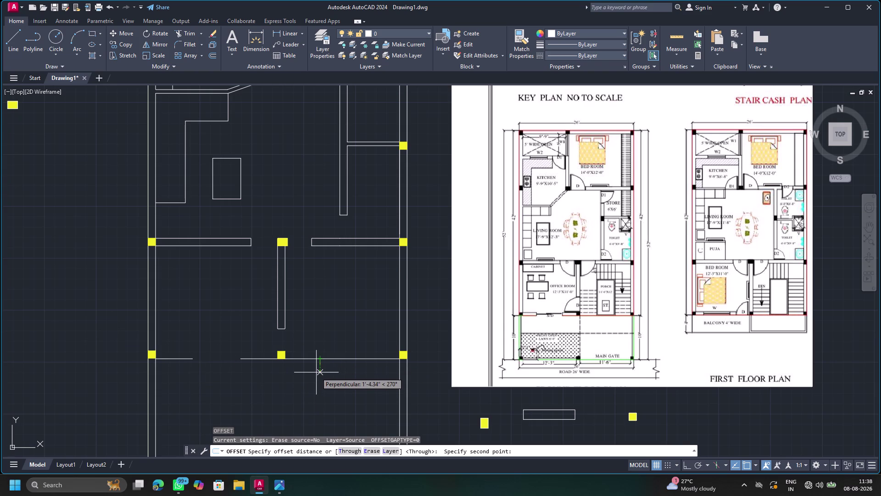
text(9")
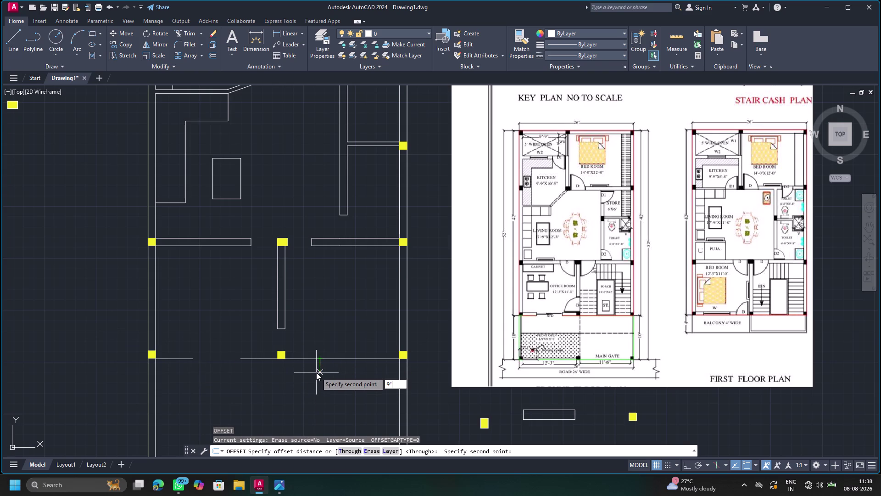
key(Return)
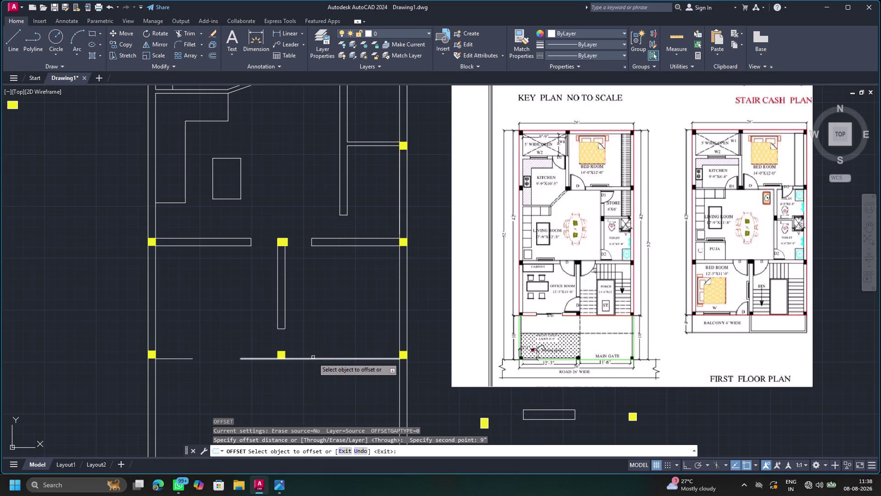
click(314, 358)
click(315, 367)
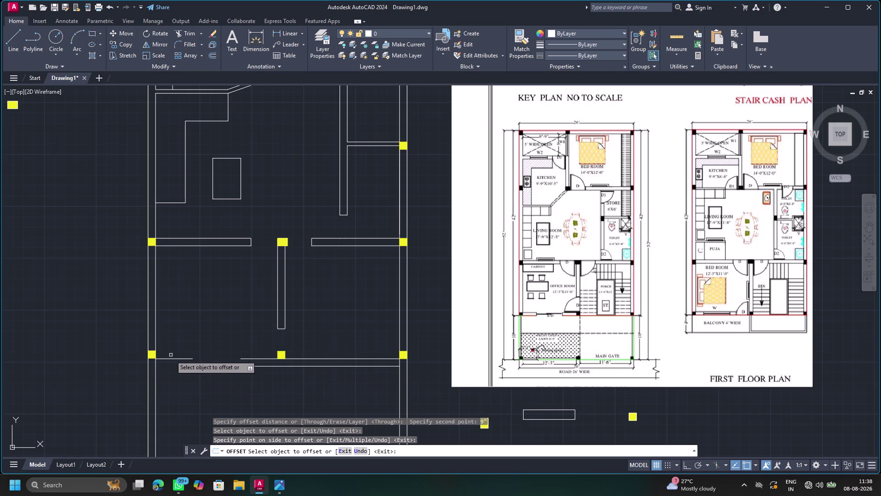
click(172, 358)
click(173, 369)
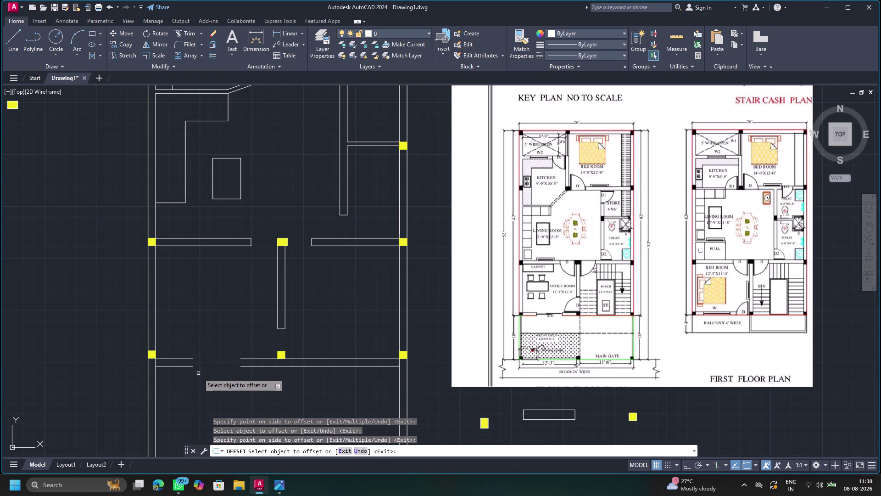
key(Escape)
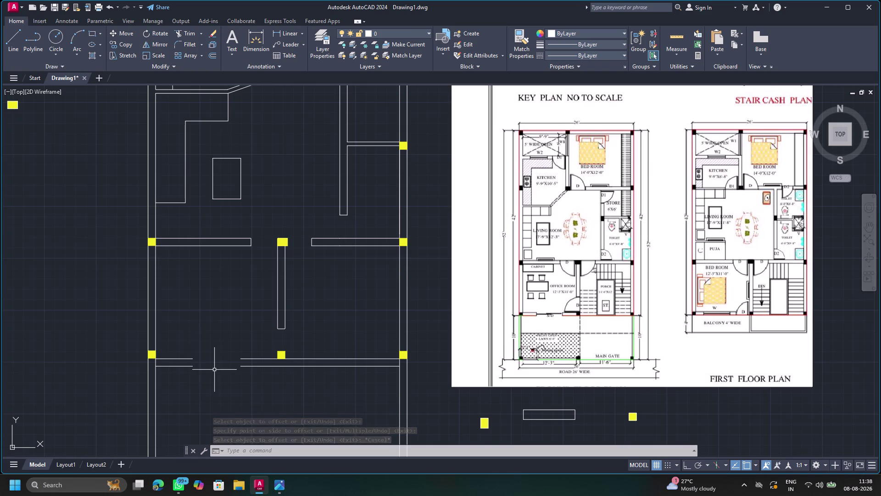
Cap both wall ends at the door opening with short closing lines.
click(14, 35)
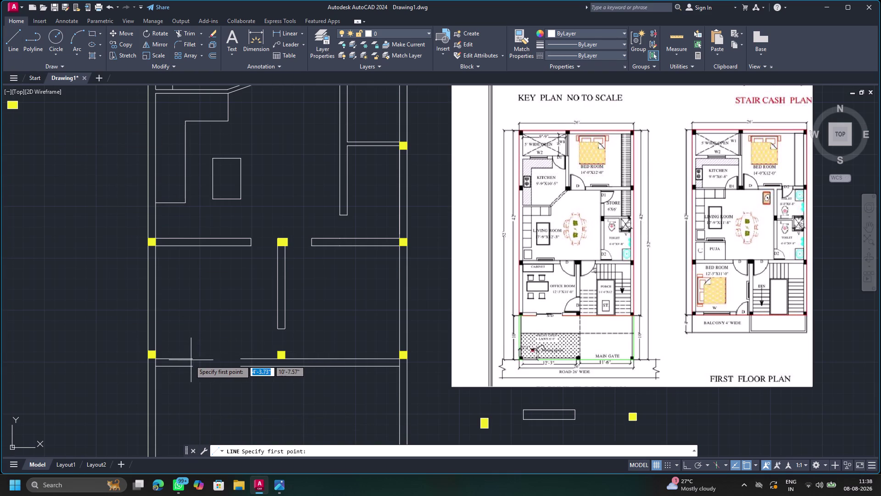
click(189, 360)
click(191, 369)
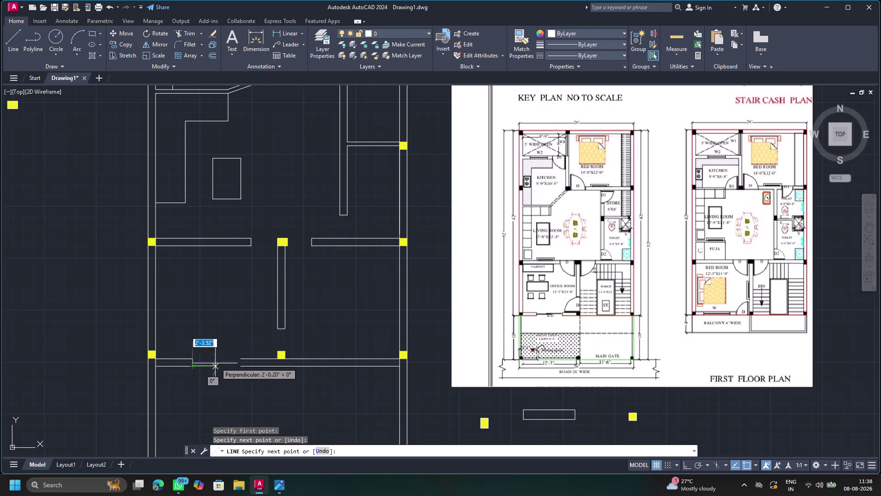
key(Escape)
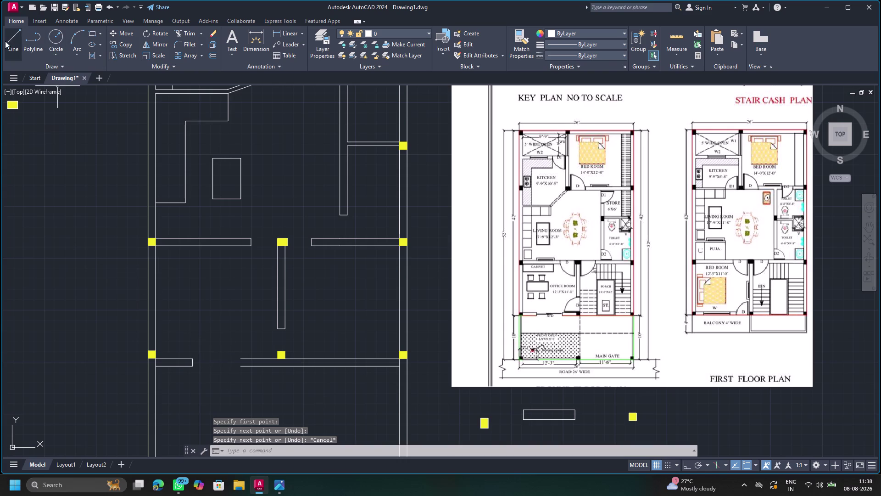
click(5, 41)
click(240, 359)
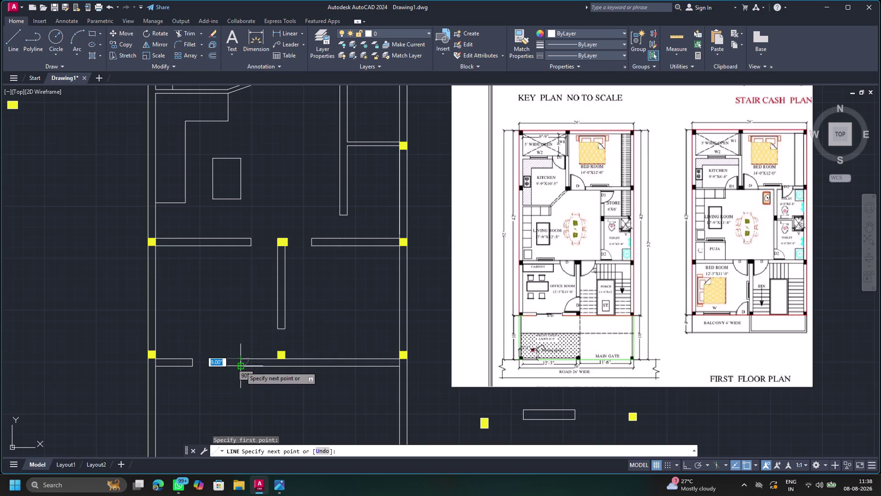
click(240, 366)
key(Escape)
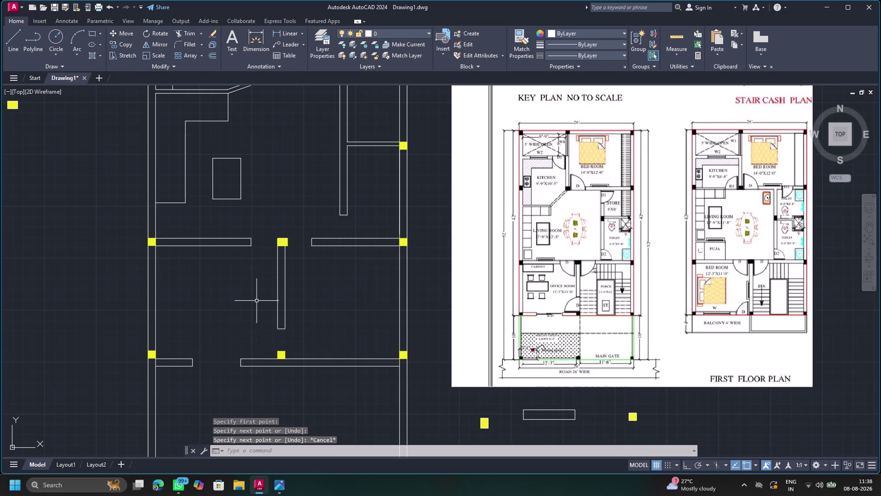
click(277, 356)
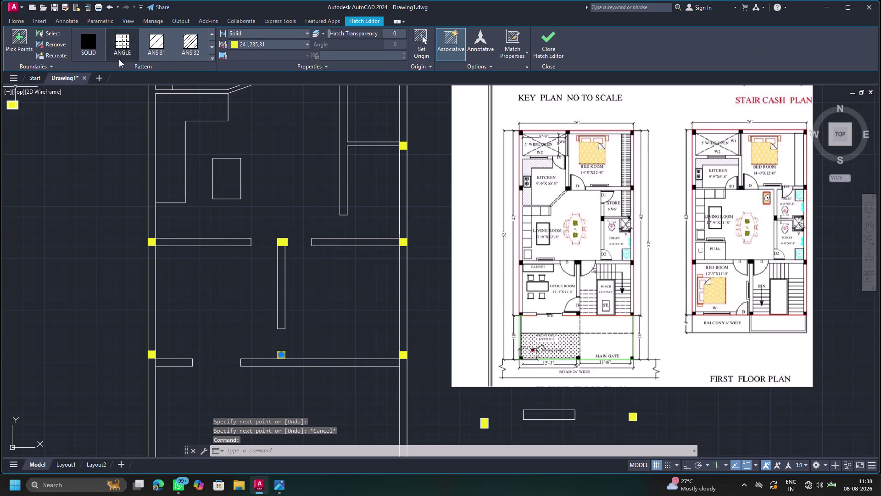
Cancel a stray stretch, then snap the column fill's top-right corner onto the upper wall line.
drag(282, 356, 283, 367)
click(283, 365)
key(Escape)
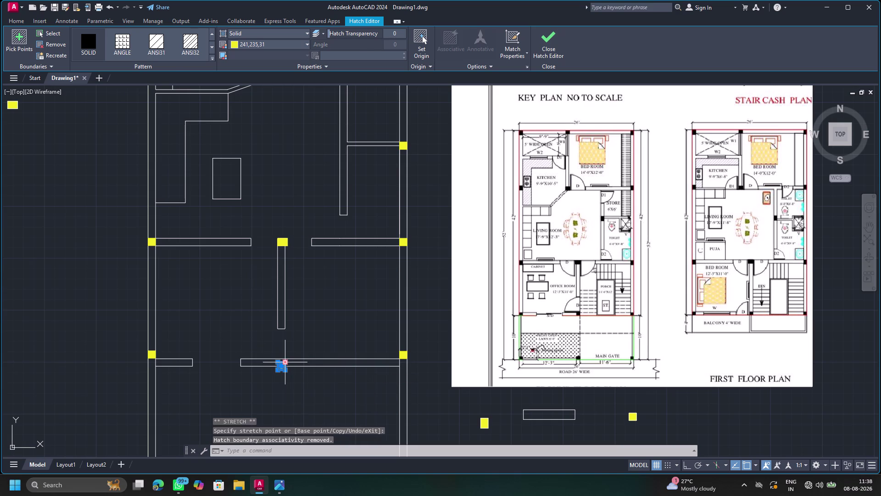
key(Escape)
scroll(up, 3)
click(289, 356)
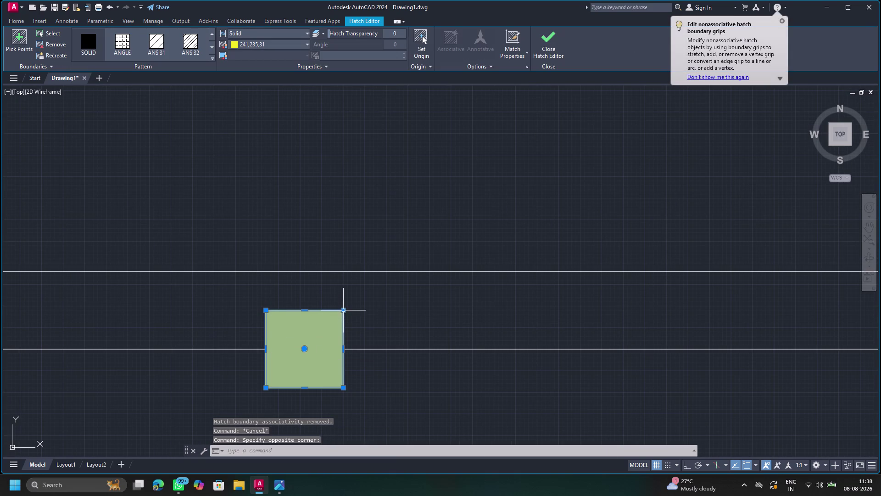
drag(342, 310, 341, 274)
click(341, 274)
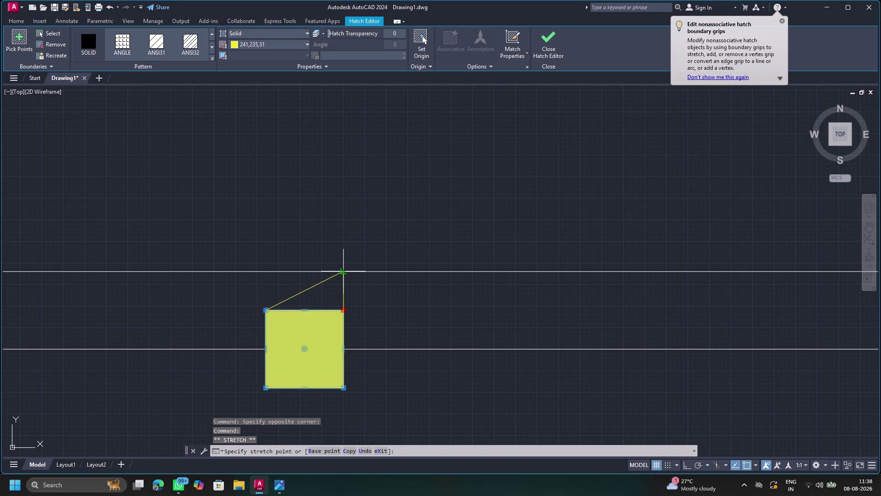
Snap the column fill's top-left, bottom-left and bottom-right corners onto the wall lines.
drag(265, 310, 261, 301)
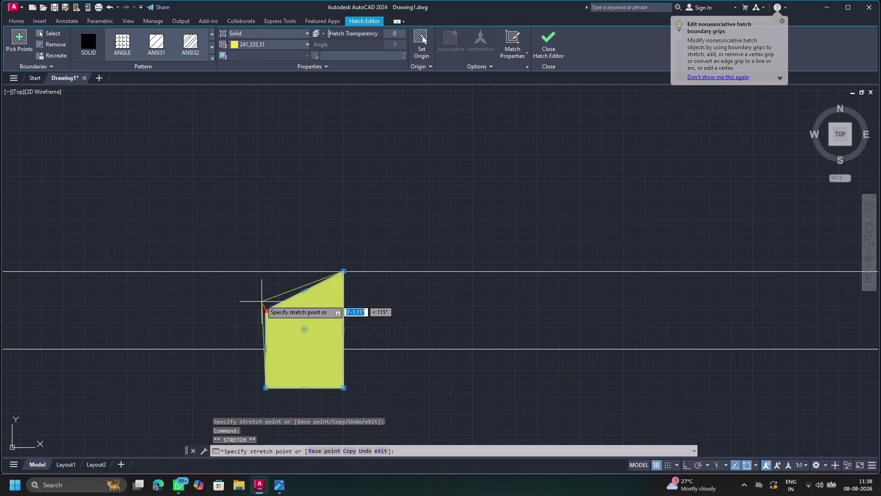
drag(261, 301, 264, 272)
click(263, 272)
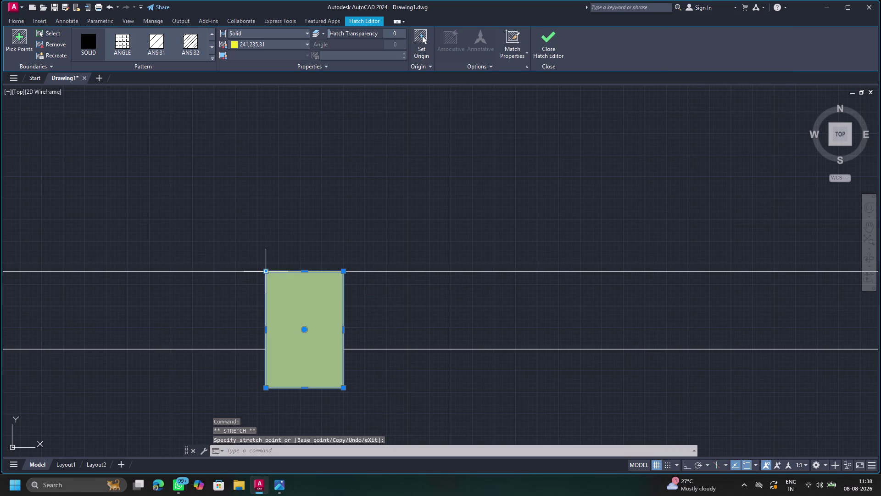
drag(268, 387, 268, 351)
click(268, 351)
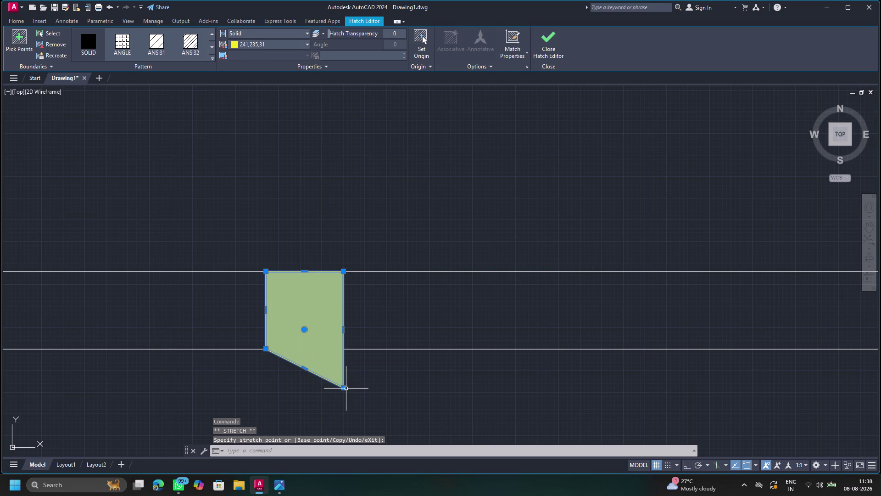
drag(343, 389, 344, 349)
click(343, 348)
key(Escape)
key(Escape)
scroll(down, 3)
scroll(down, 3)
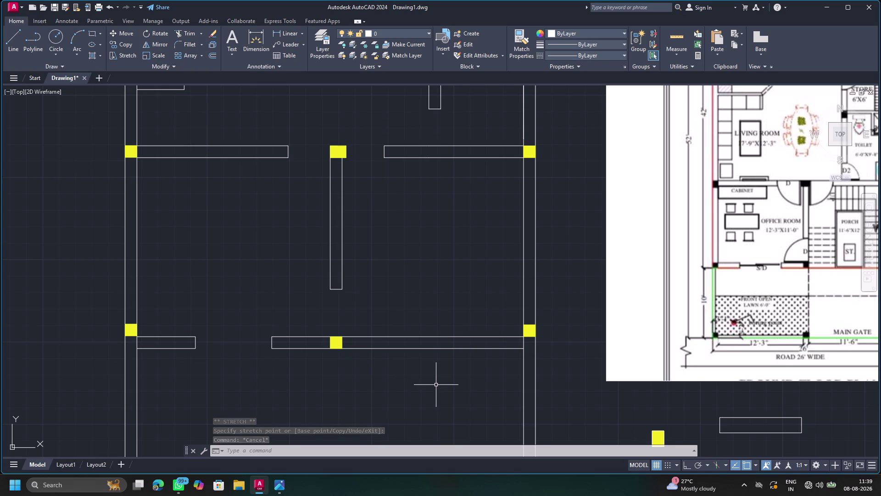
Cancel a brief TRIM attempt, then select the yellow column hatch on the left wall.
middle_drag(432, 384, 367, 387)
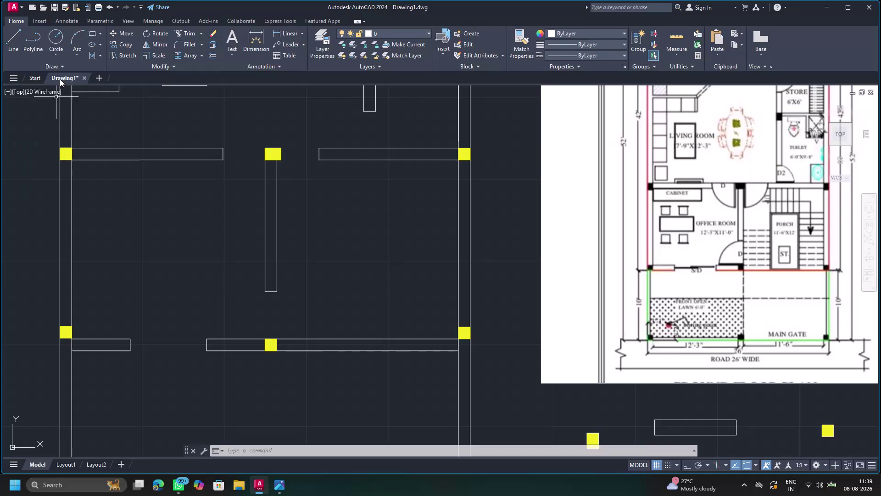
click(176, 34)
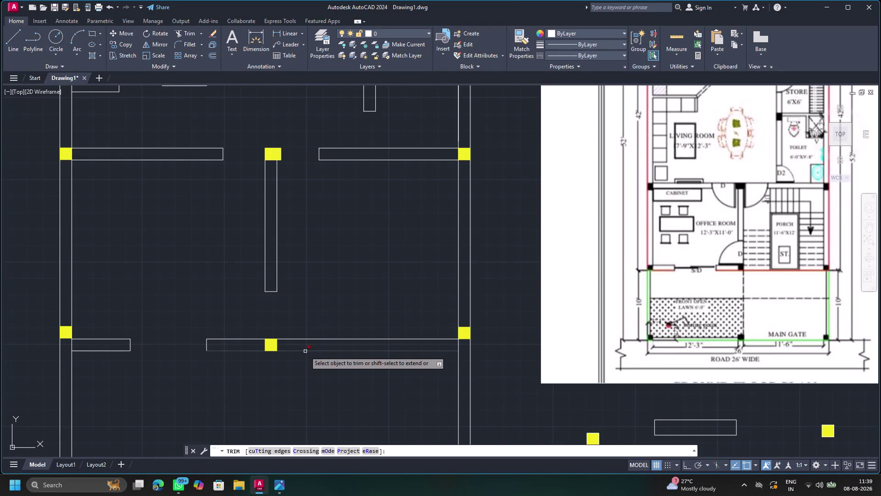
key(Escape)
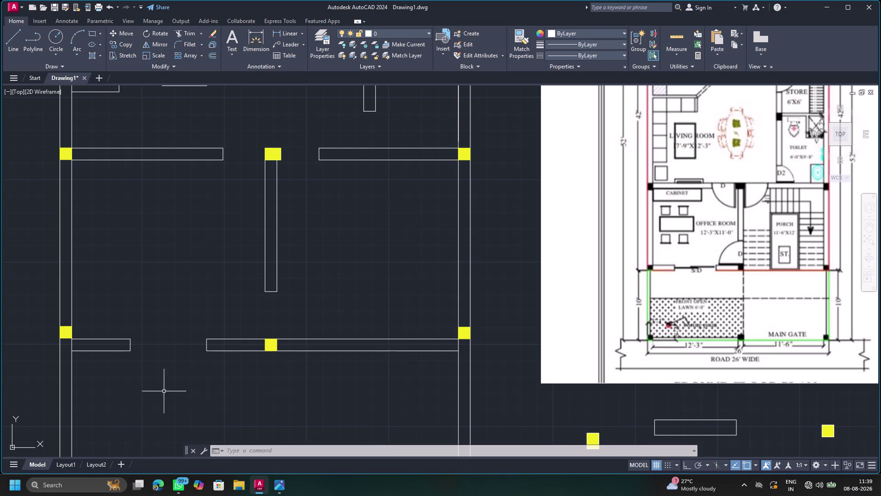
click(65, 332)
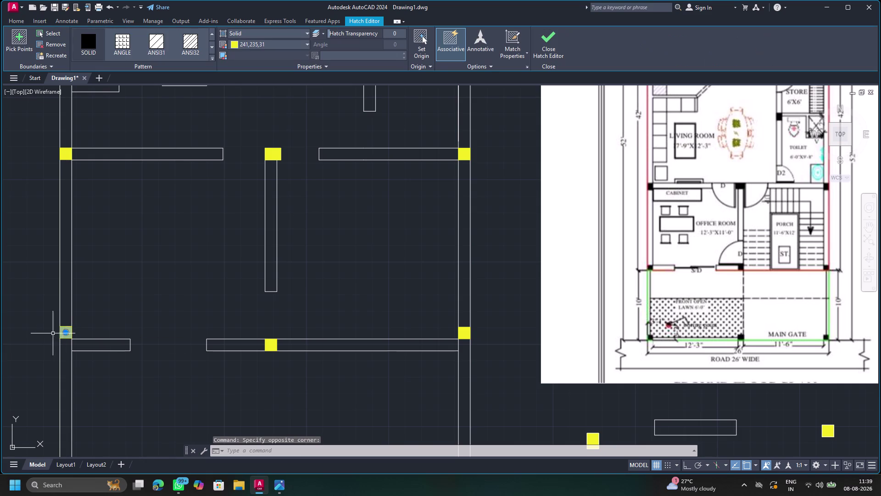
click(19, 19)
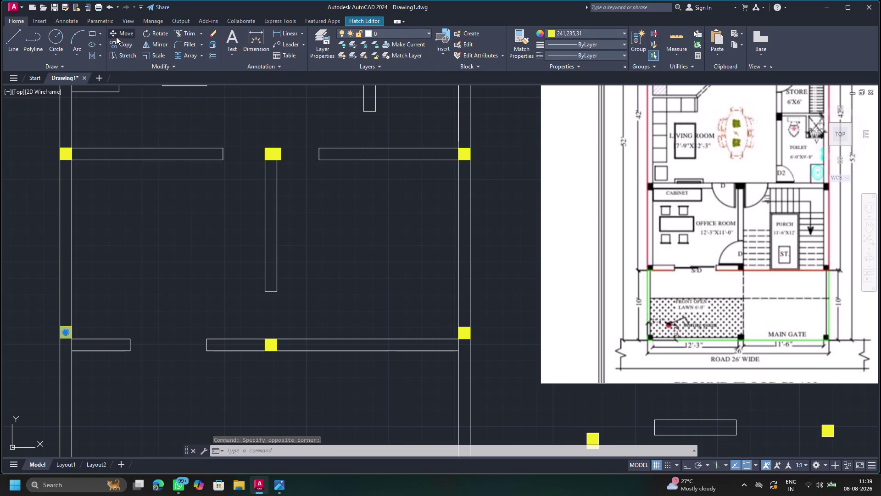
Move the left yellow column hatch down onto the lower left wall line.
click(116, 36)
drag(73, 340, 73, 349)
click(72, 349)
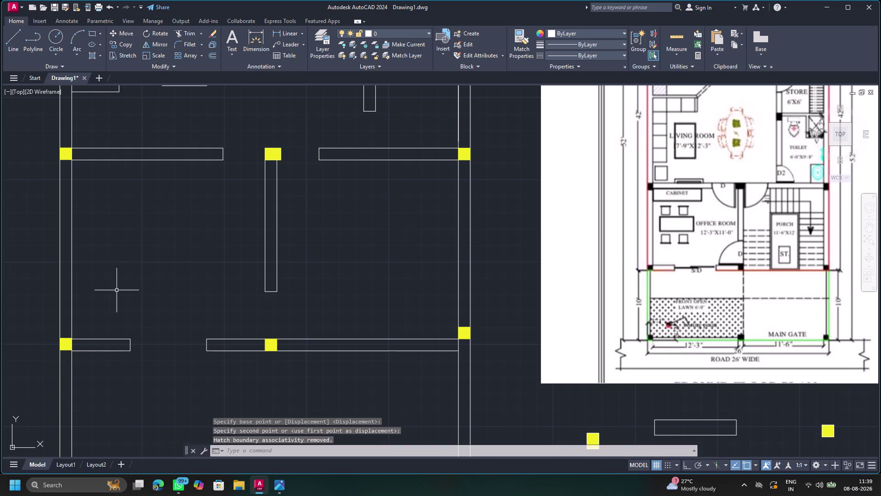
key(Escape)
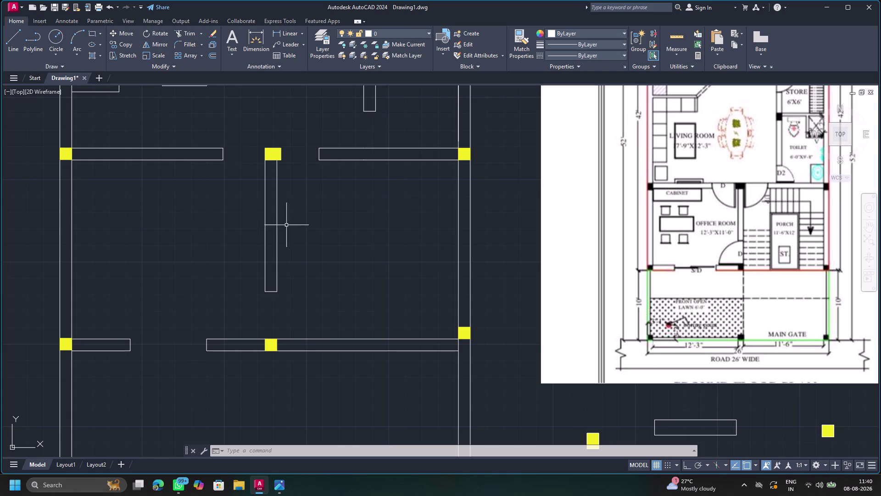
Offset the upper right wall line 3 inches downward.
key(o)
key(Return)
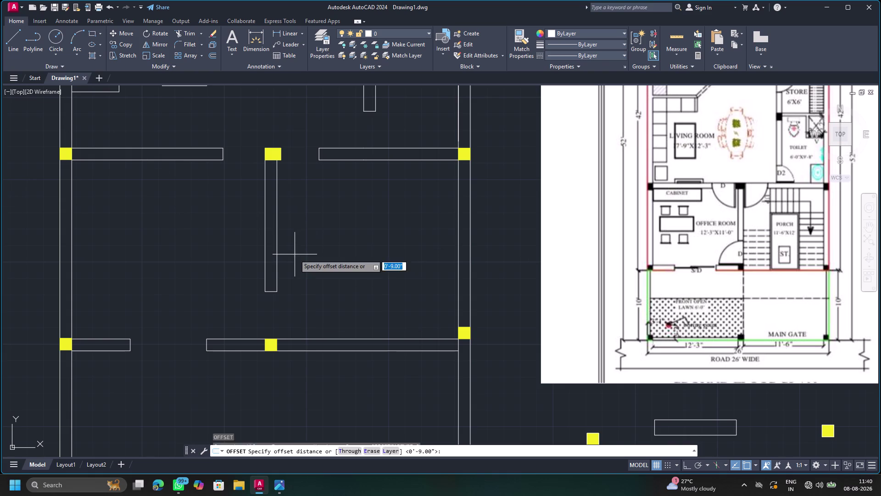
key(Return)
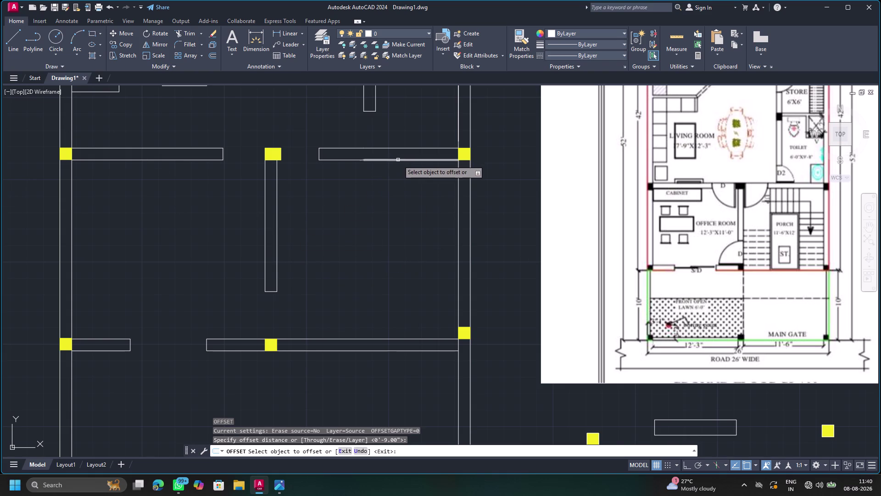
click(398, 161)
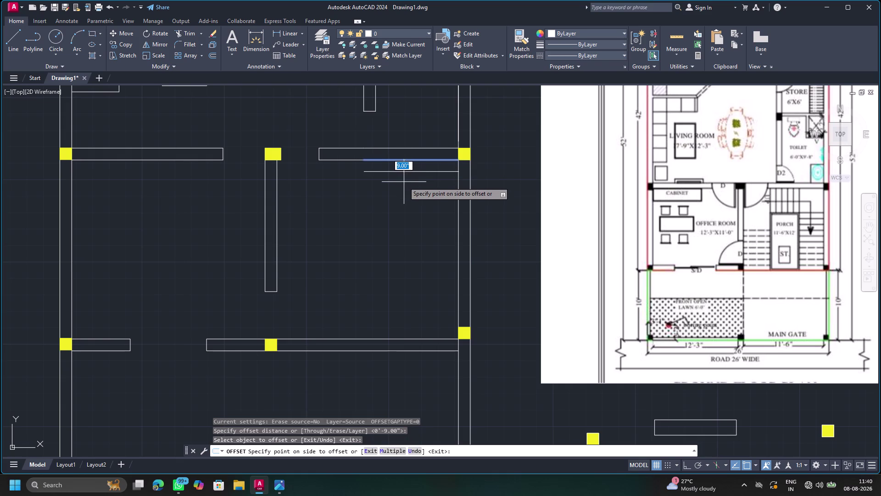
key(3)
key(shift+quotedbl)
key(Return)
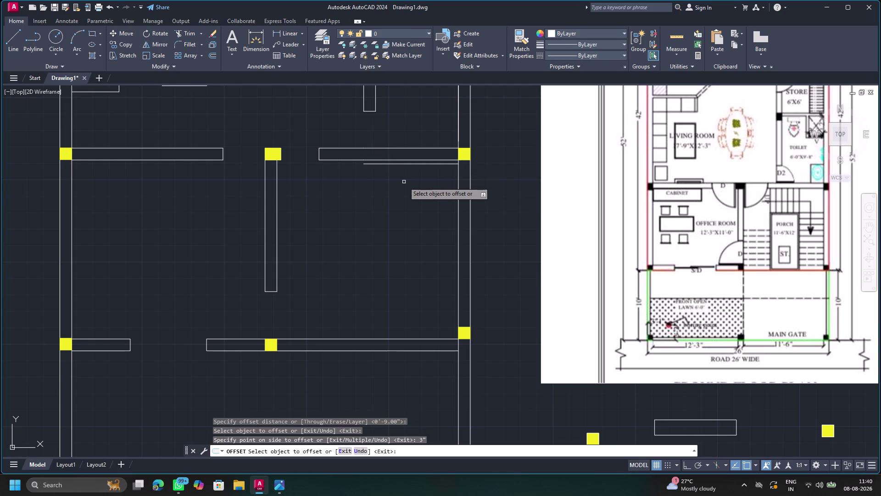
click(404, 164)
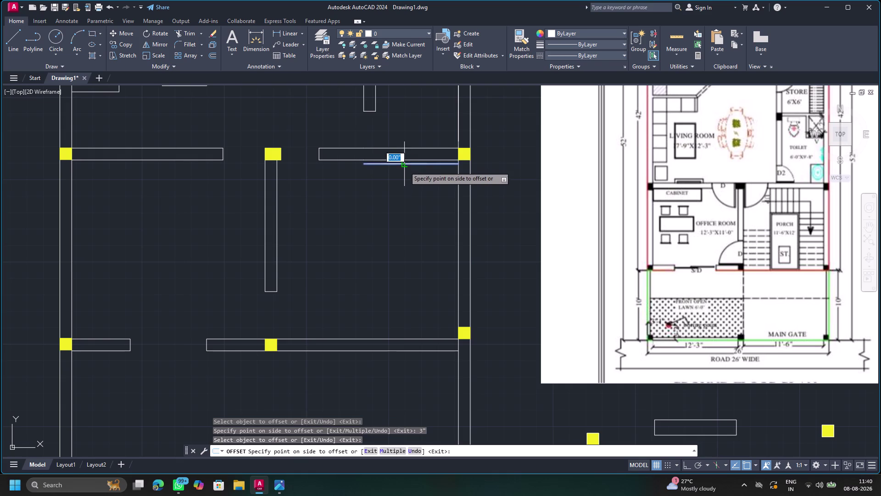
Cancel the offset and delete the stray 3-inch offset line.
key(Delete)
key(Delete)
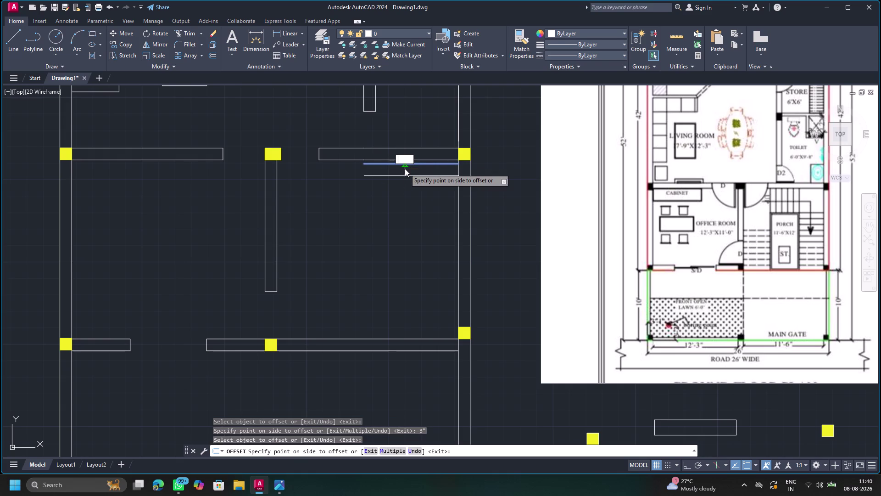
key(Delete)
key(Escape)
key(Delete)
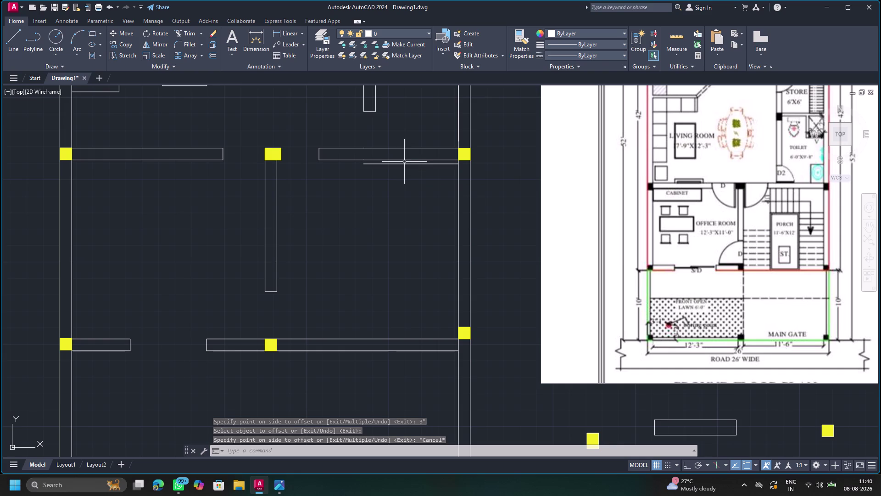
click(404, 162)
click(405, 165)
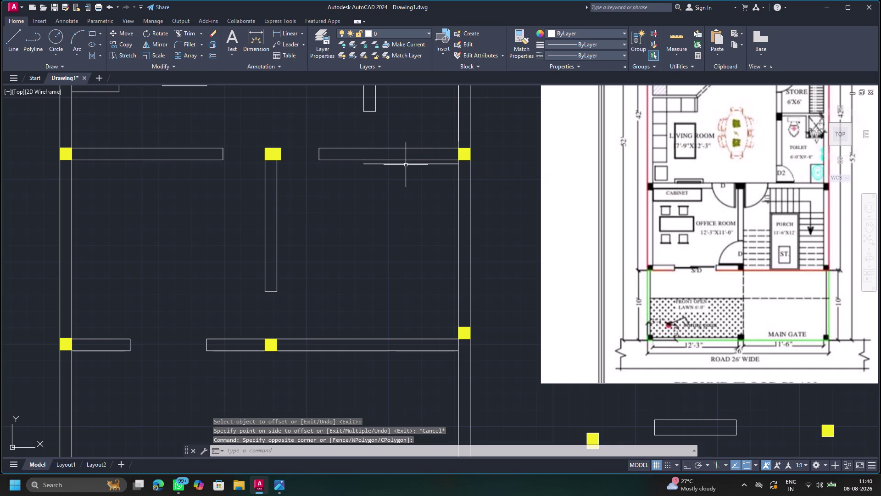
click(406, 164)
key(Delete)
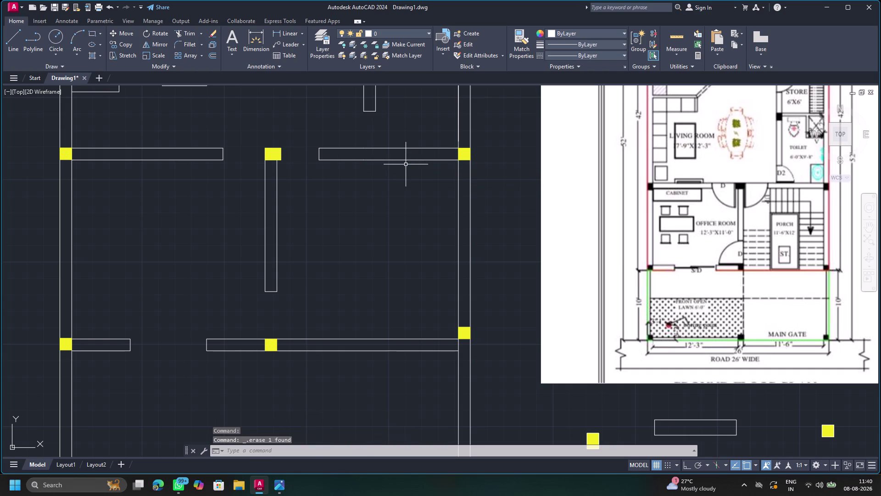
Offset the upper right wall line 3 feet downward.
key(o)
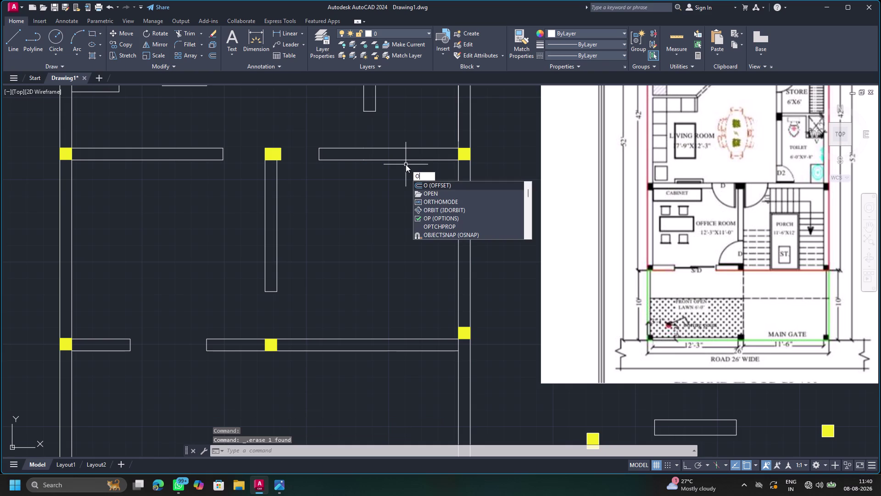
key(Return)
key(Return)
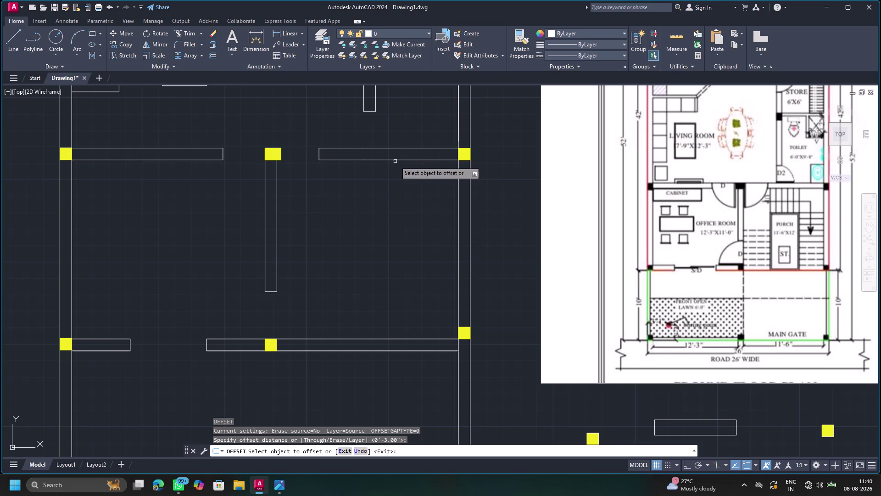
click(395, 161)
click(386, 159)
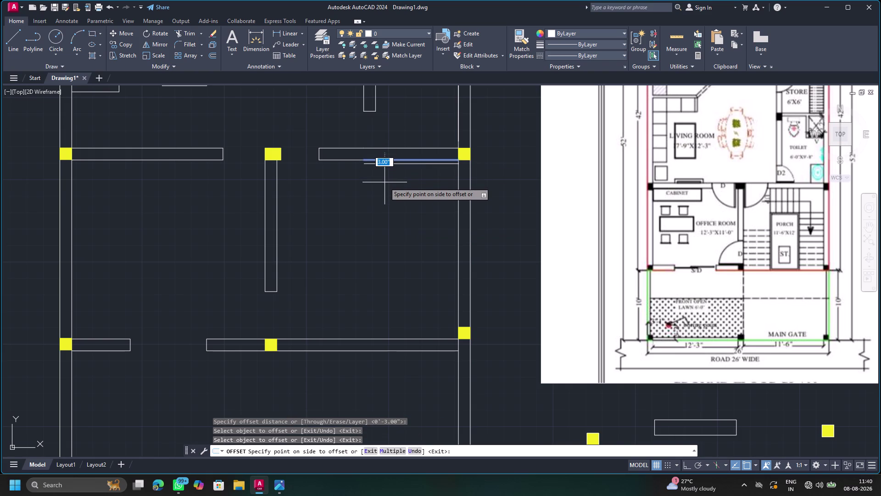
key(3)
key(apostrophe)
key(Return)
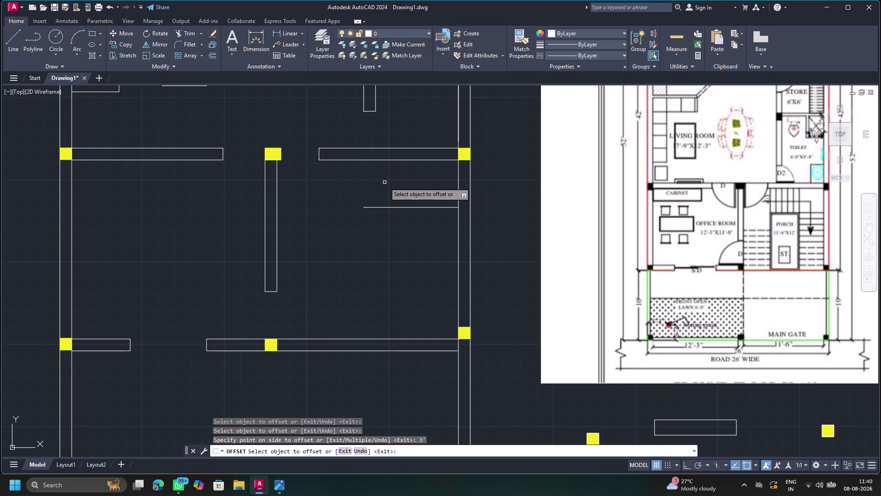
Offset the right wall line 3 feet left and the lower wall line 3 feet up.
click(458, 264)
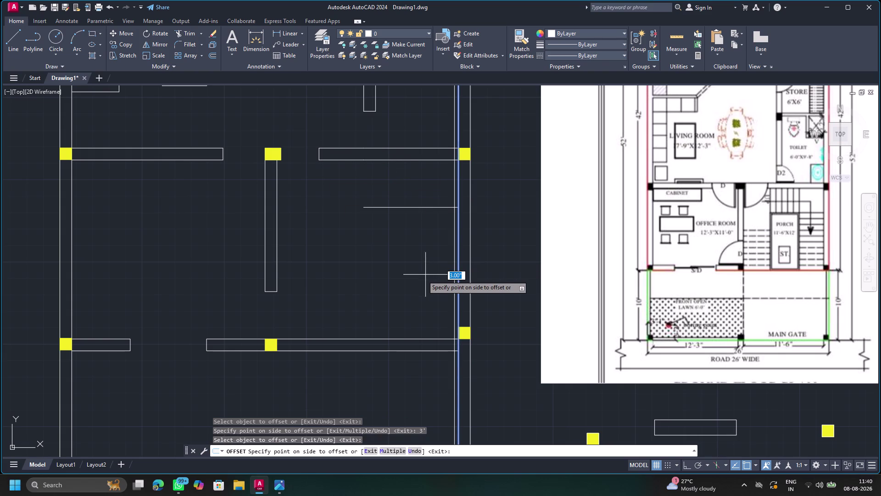
key(3)
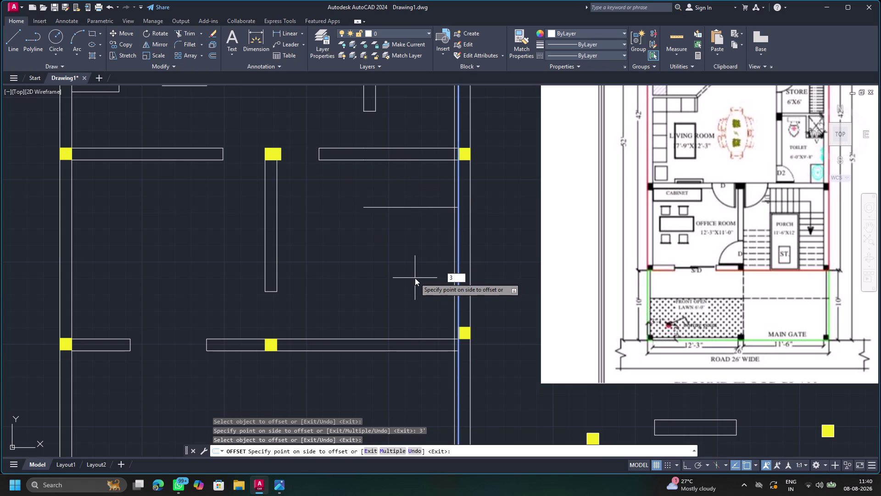
key(apostrophe)
key(Return)
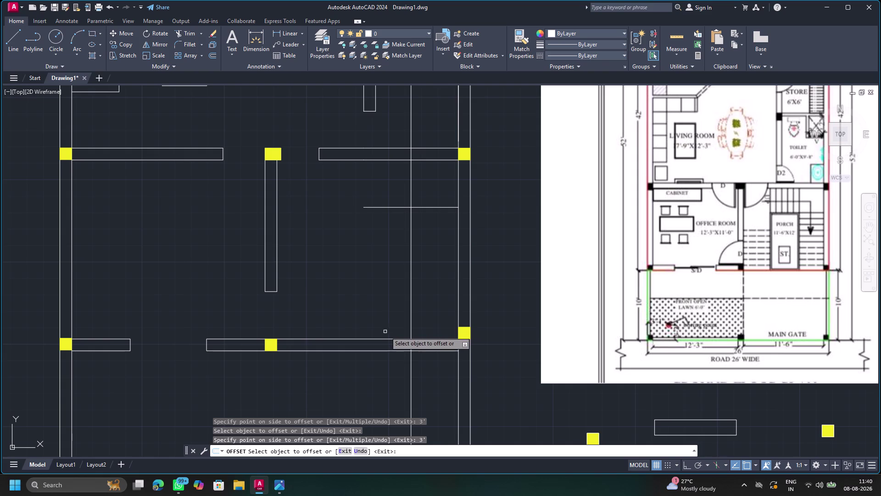
click(387, 338)
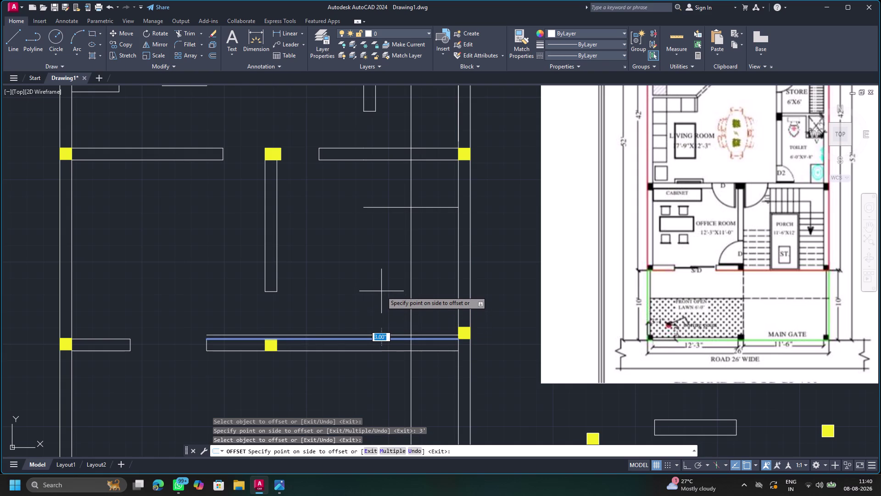
text(3')
key(Return)
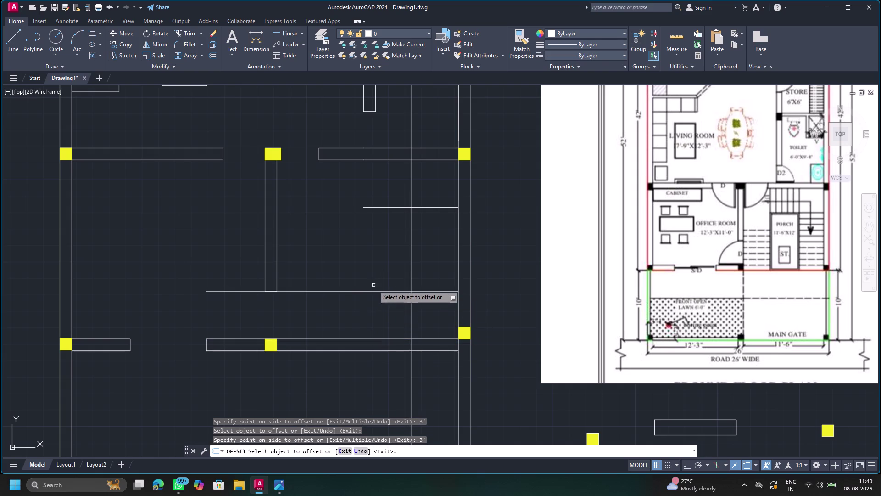
key(Escape)
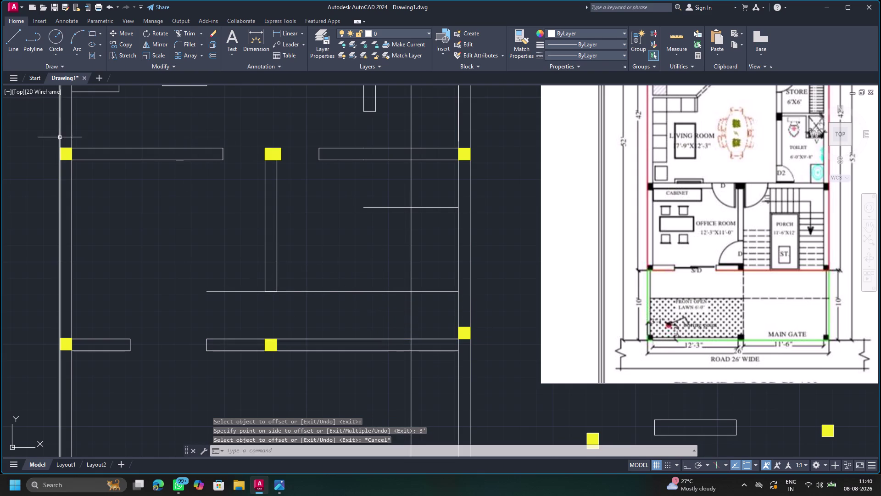
click(190, 32)
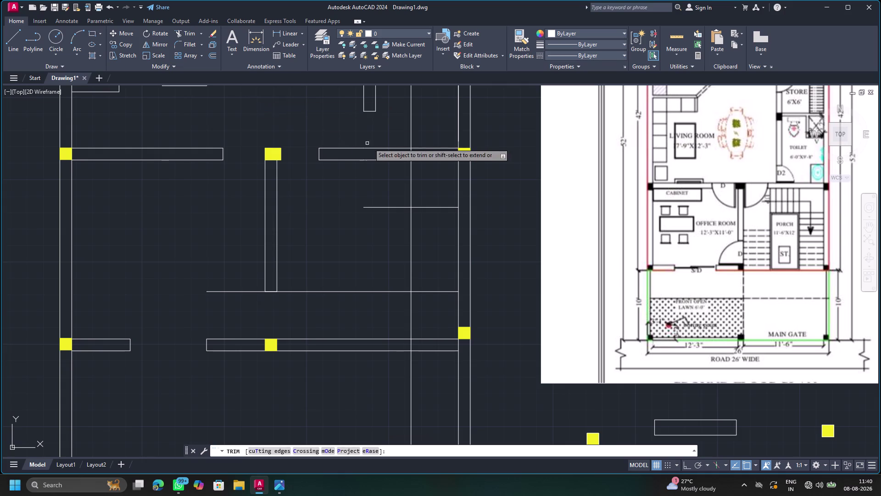
Trim the excess 3-foot guide line ends along the top, middle and near the partition.
drag(377, 117, 447, 102)
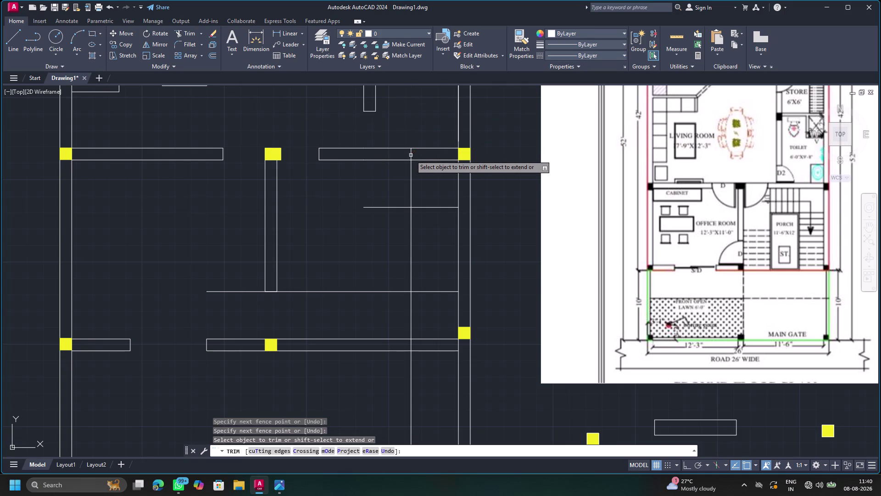
click(410, 155)
drag(394, 182, 431, 176)
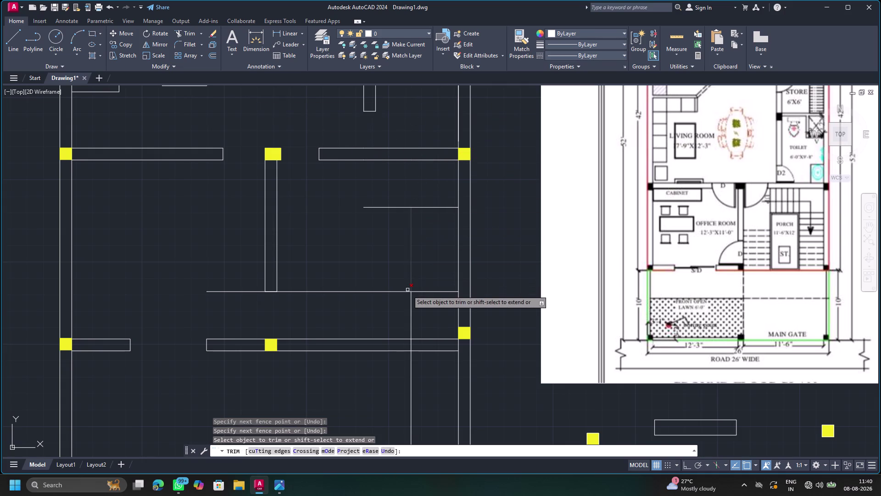
drag(414, 188, 421, 191)
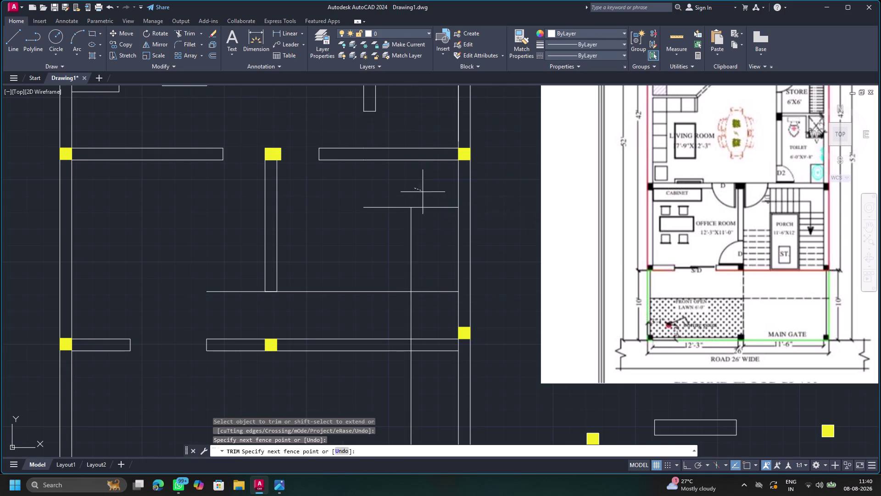
drag(421, 190, 398, 315)
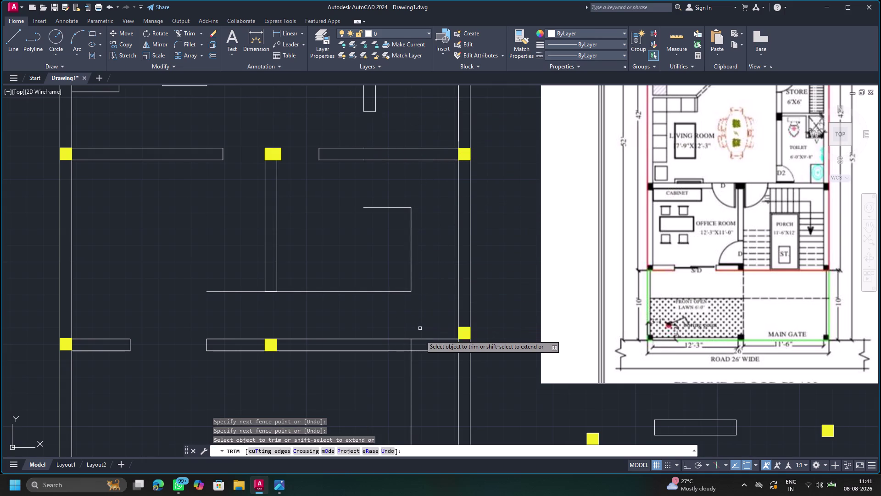
click(411, 344)
click(411, 361)
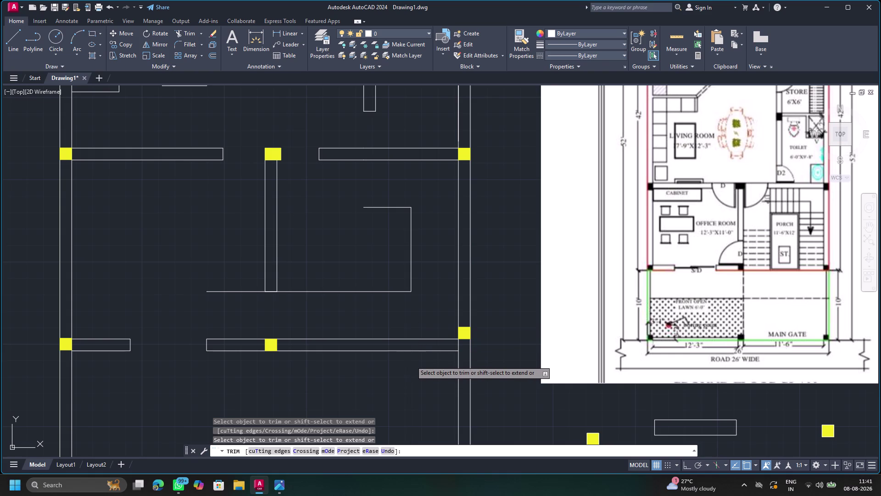
key(Escape)
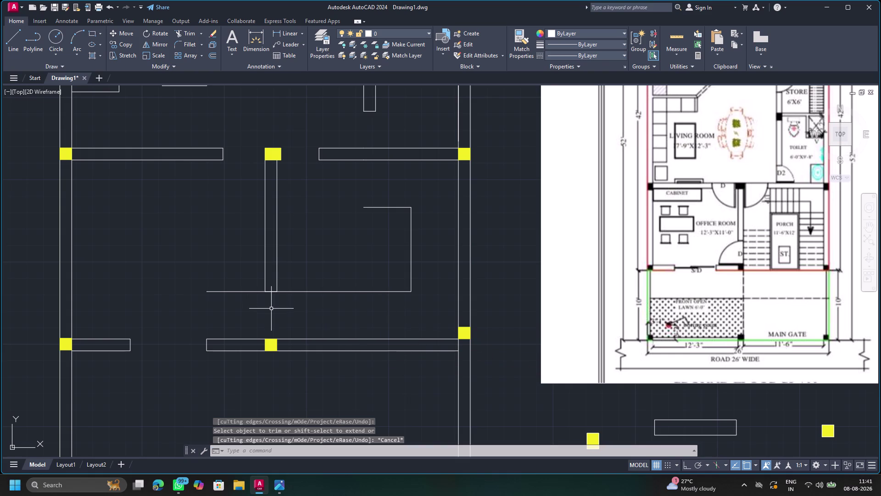
key(Escape)
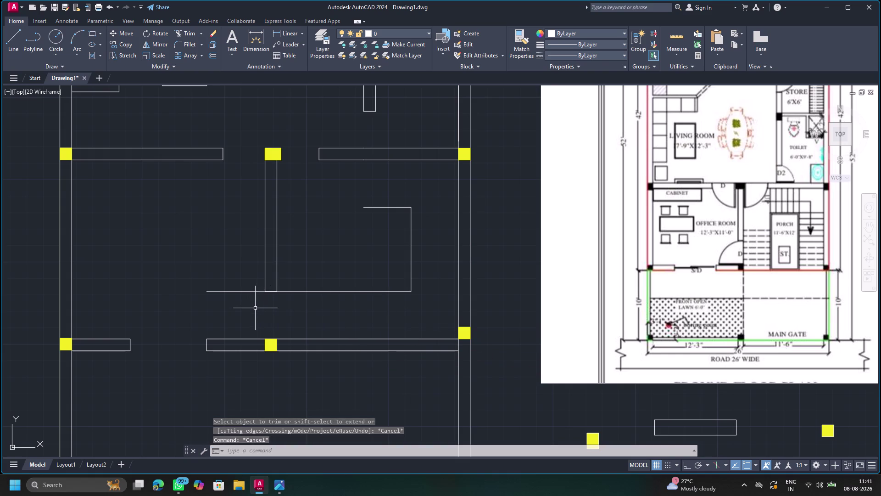
Offset the partition's right edge by 3' to create a parallel wall line.
key(o)
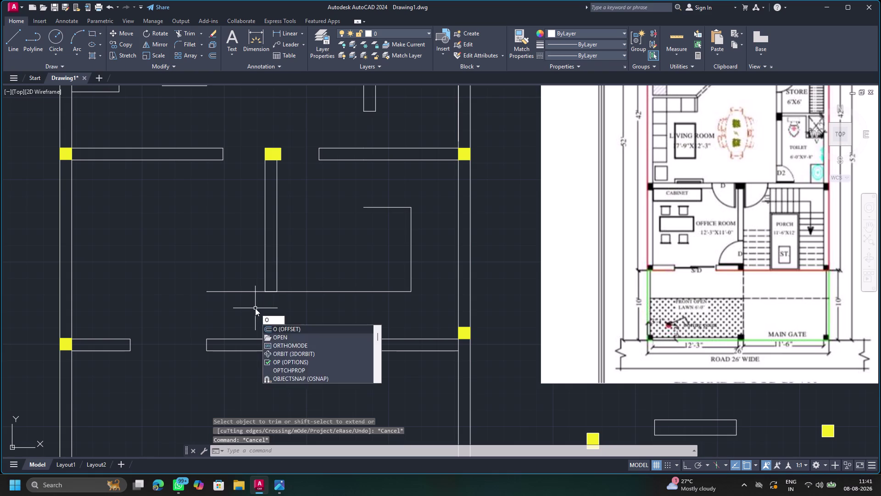
key(Return)
key(Return)
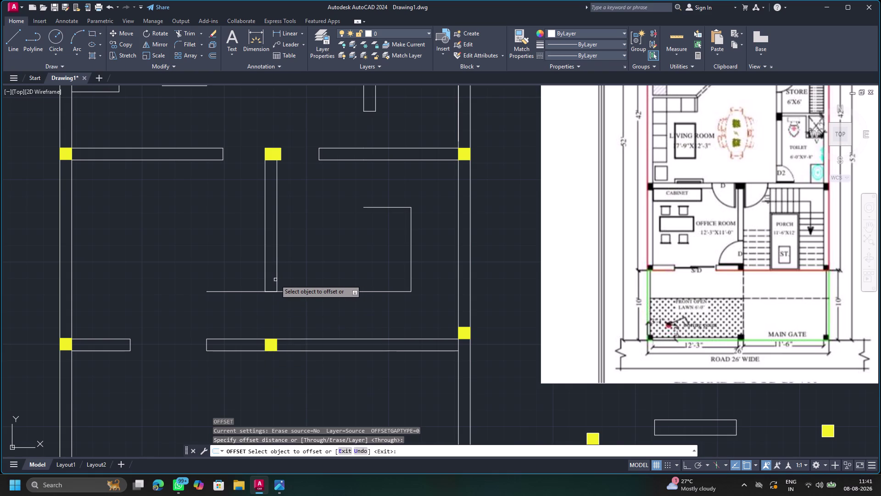
click(277, 277)
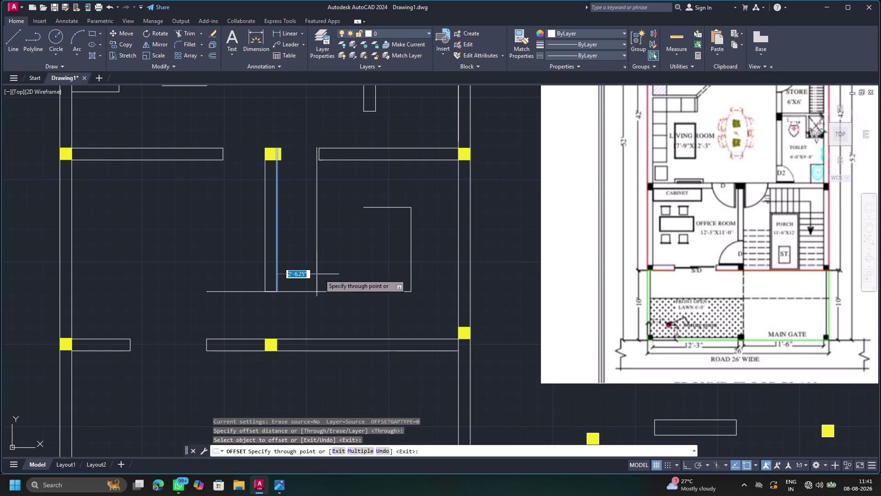
key(3)
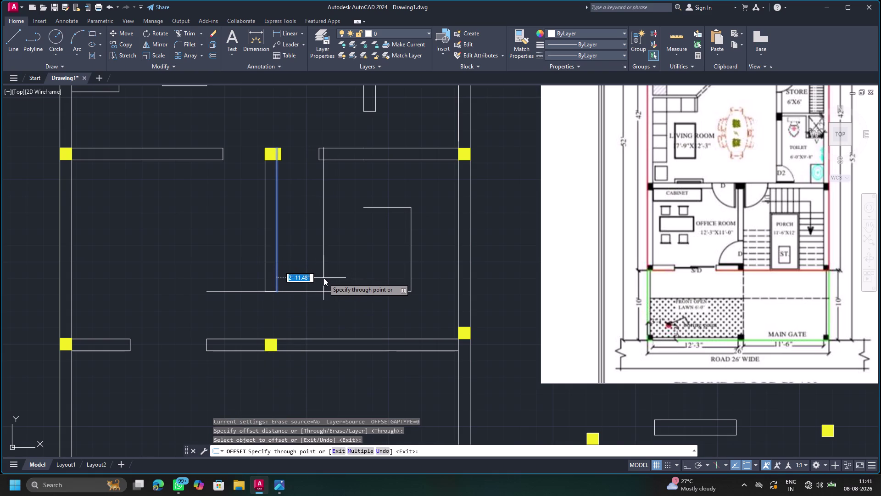
key(apostrophe)
key(Return)
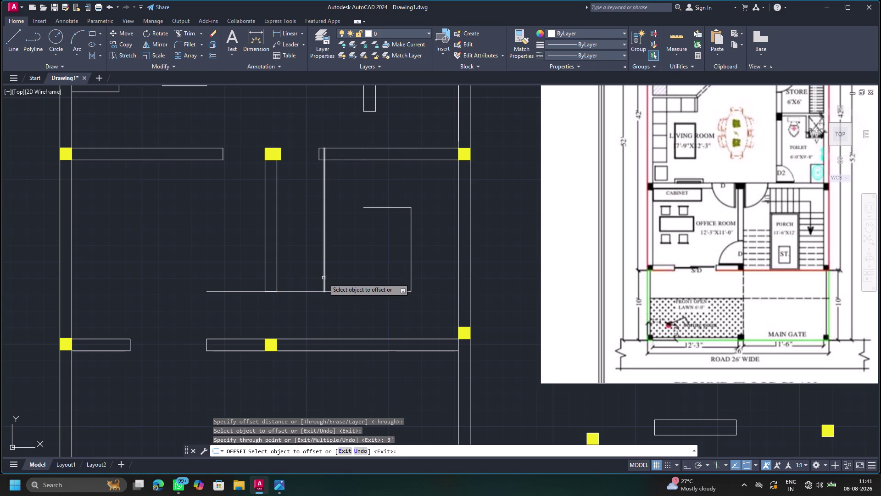
key(Escape)
Extend the short upper line and a second line to meet the new wall line.
key(e)
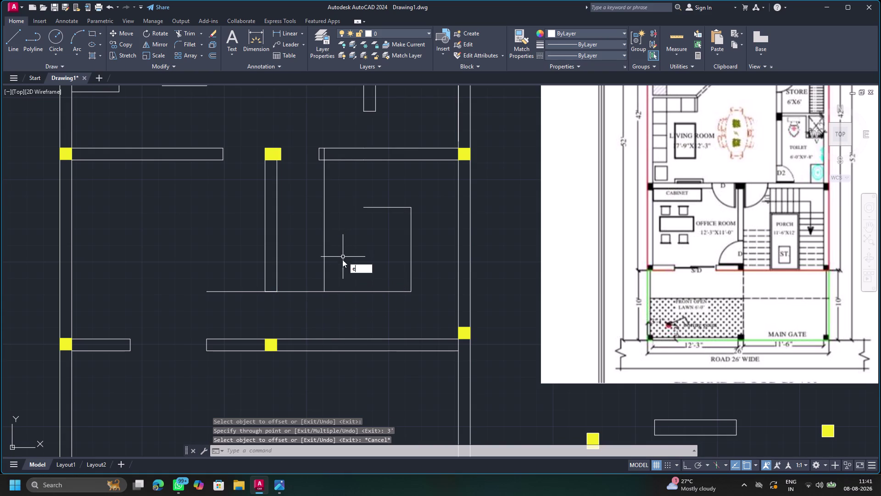
click(390, 285)
click(366, 208)
key(Escape)
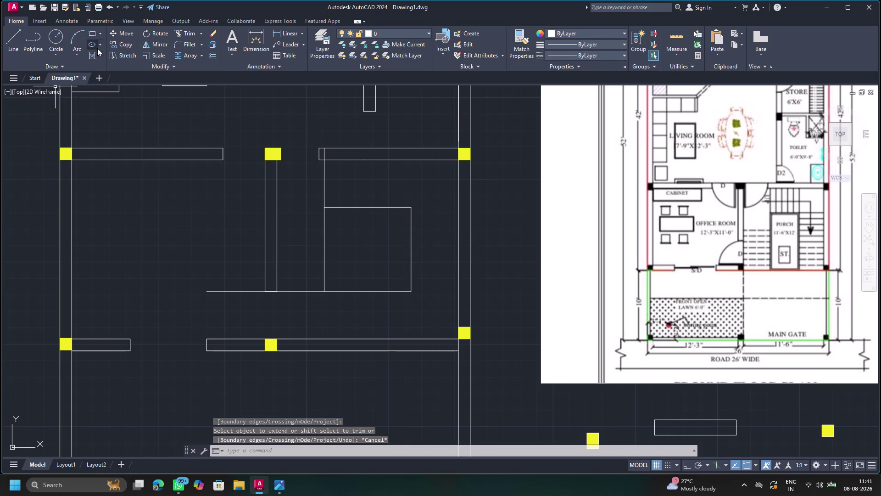
Trim the excess line pieces above the square, beside the partition and at the top wall.
drag(194, 30, 190, 34)
click(319, 176)
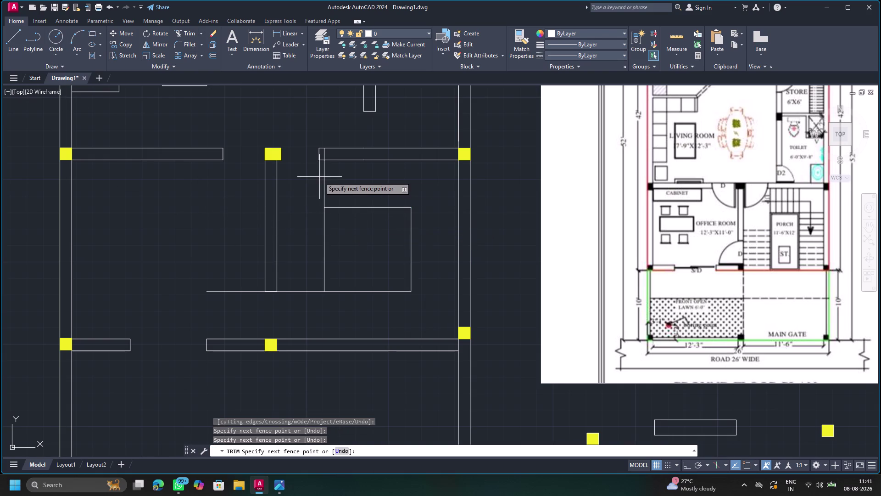
drag(336, 177, 316, 179)
drag(294, 262, 297, 301)
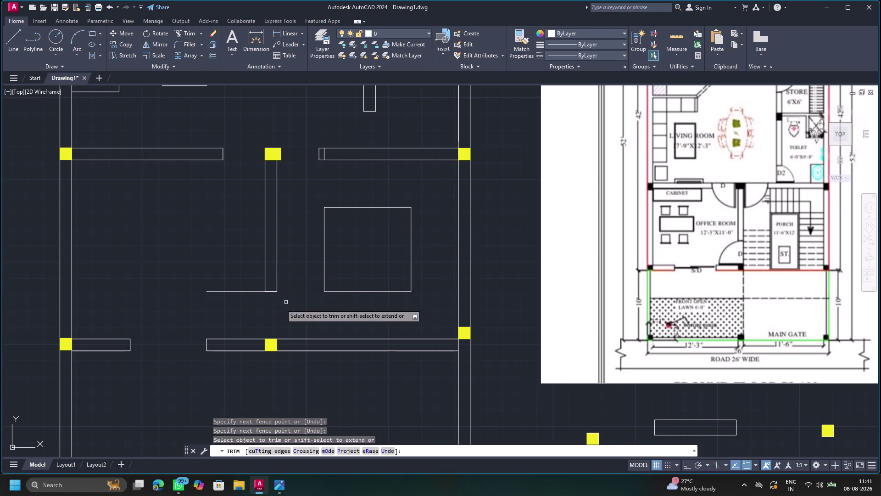
drag(239, 248, 240, 295)
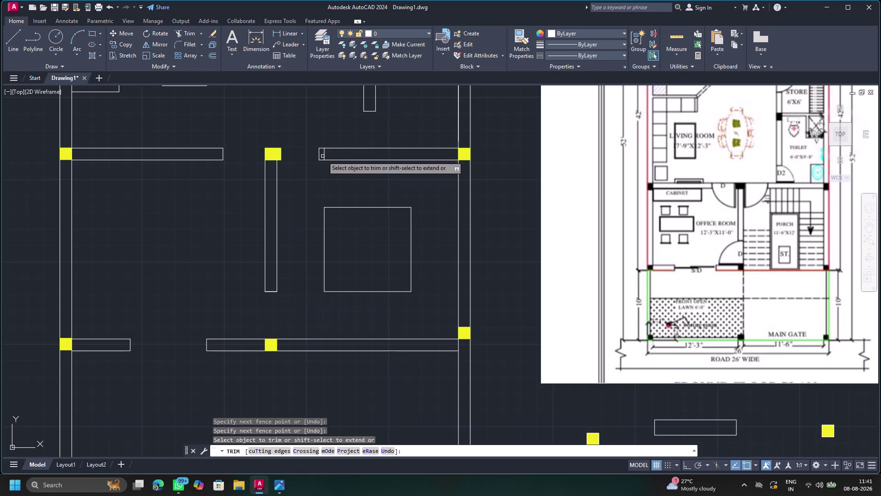
click(324, 156)
scroll(up, 3)
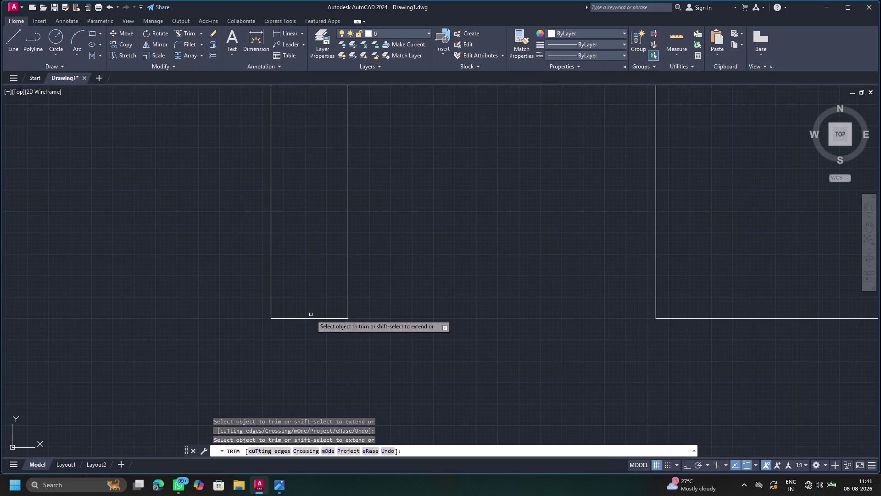
click(311, 318)
scroll(down, 3)
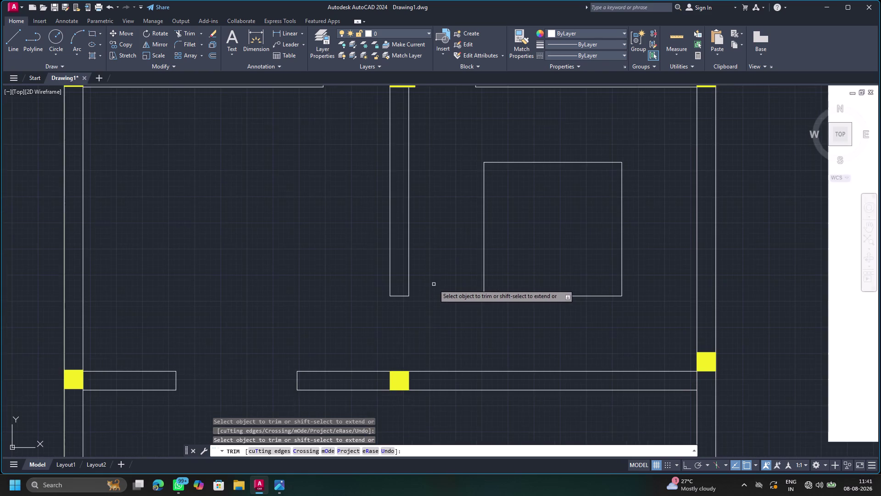
middle_drag(432, 282, 308, 315)
key(Escape)
Draw a short vertical line from the upper wall's underside to the square's top edge.
scroll(down, 3)
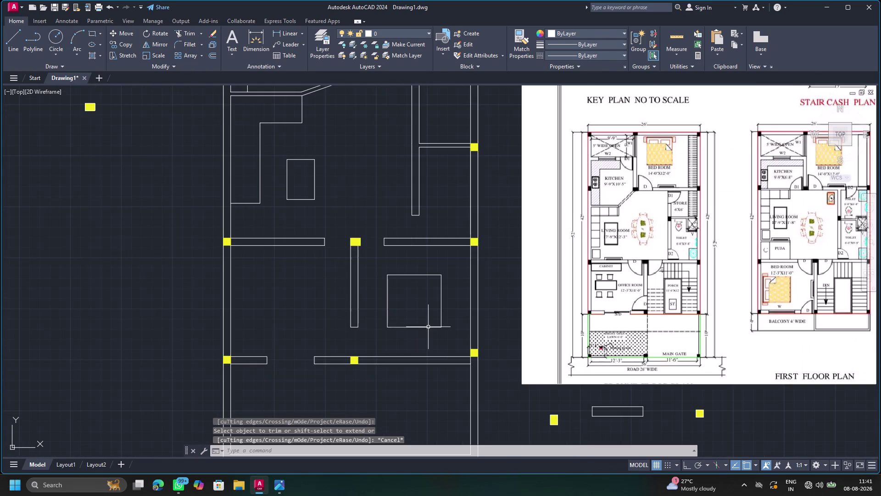
middle_drag(450, 306, 413, 329)
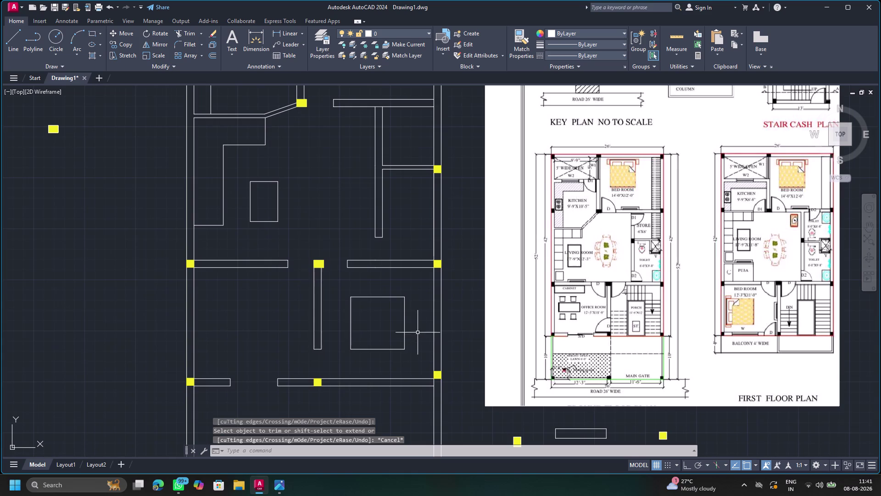
scroll(up, 3)
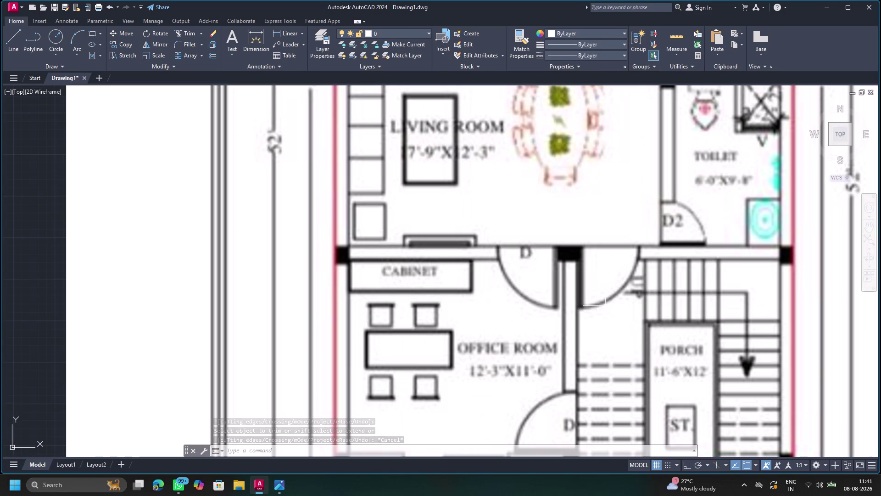
scroll(down, 3)
scroll(down, 3)
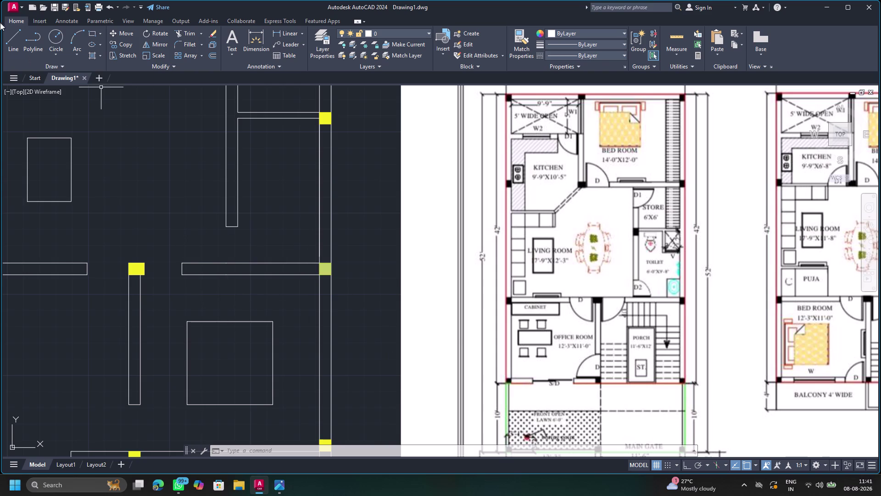
click(11, 38)
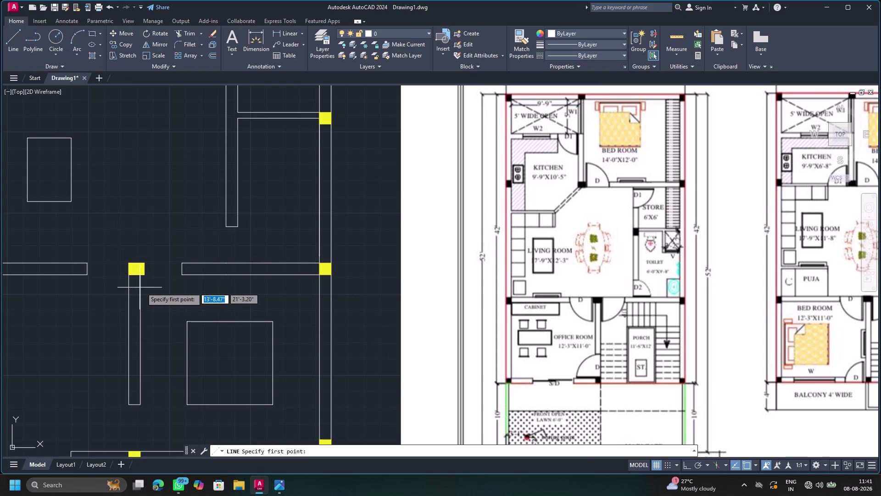
click(198, 275)
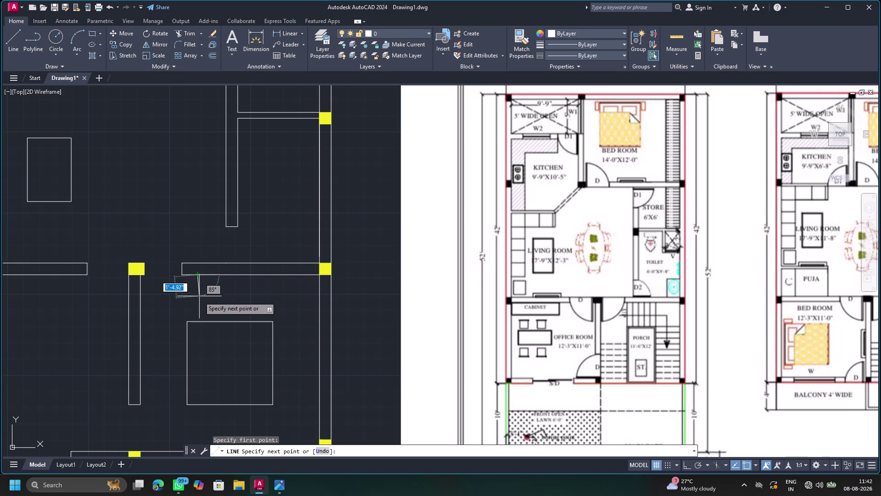
click(198, 319)
key(Escape)
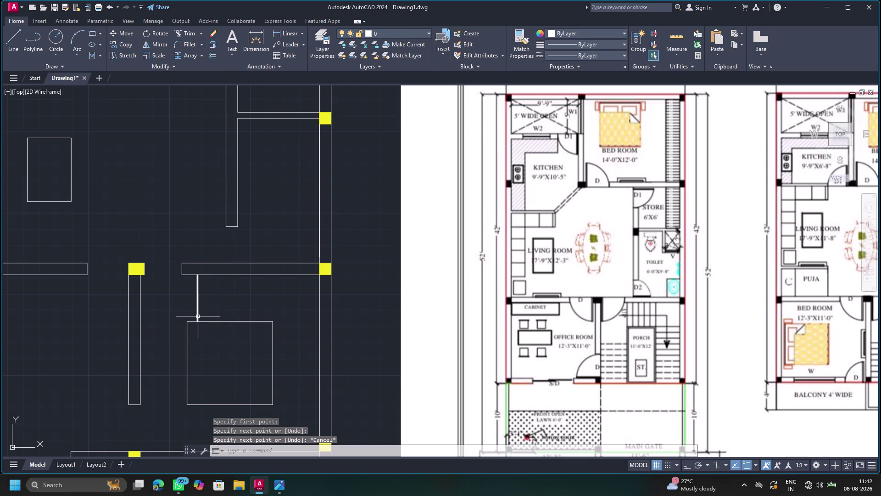
click(198, 306)
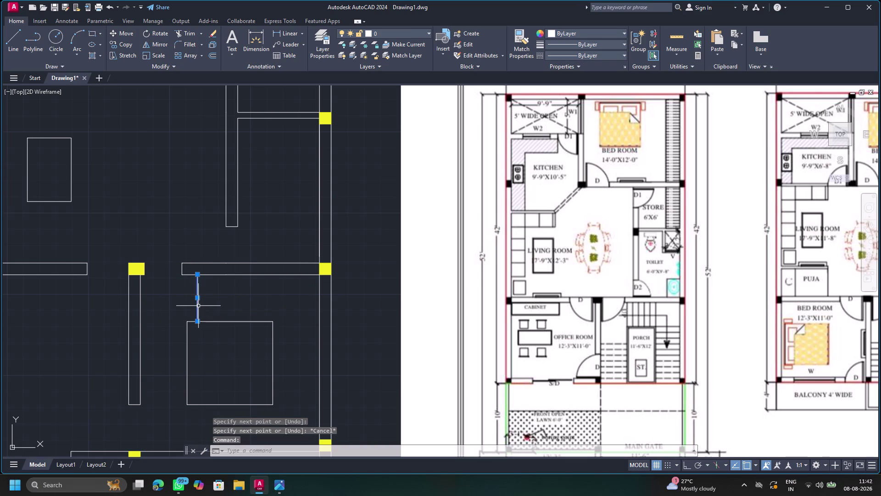
key(Escape)
key(c)
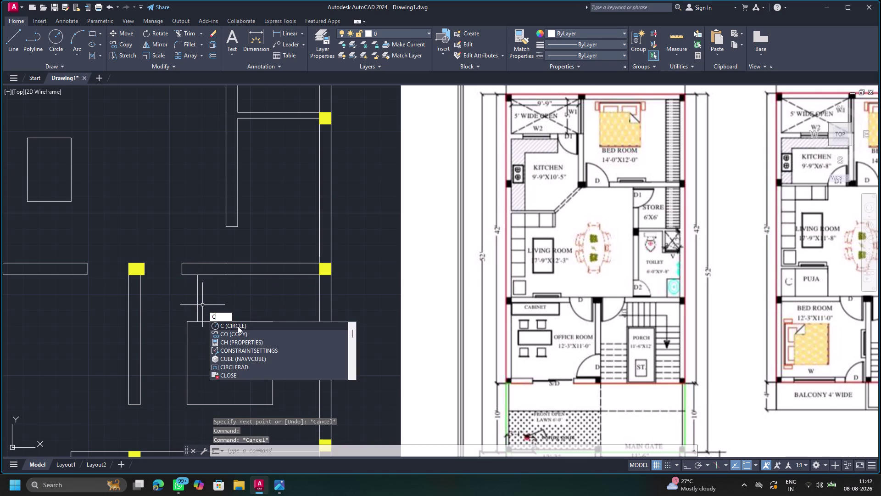
click(240, 331)
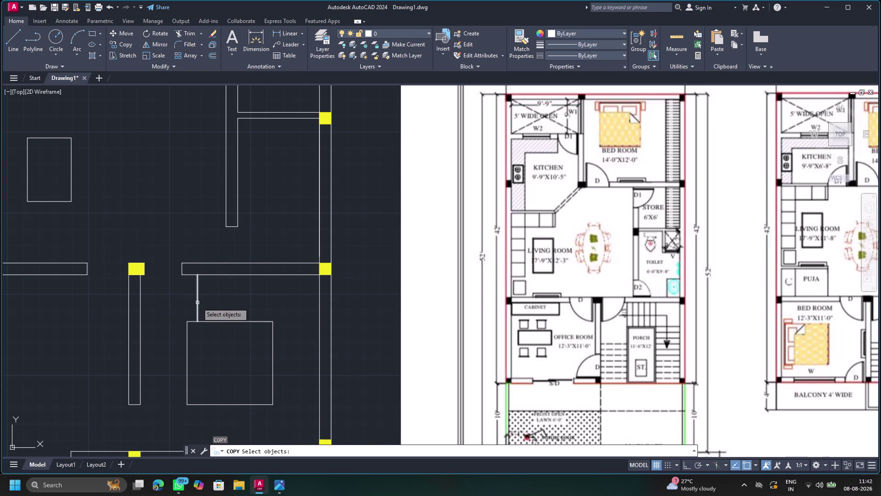
Retry copying the short vertical line after two cancelled attempts.
click(197, 302)
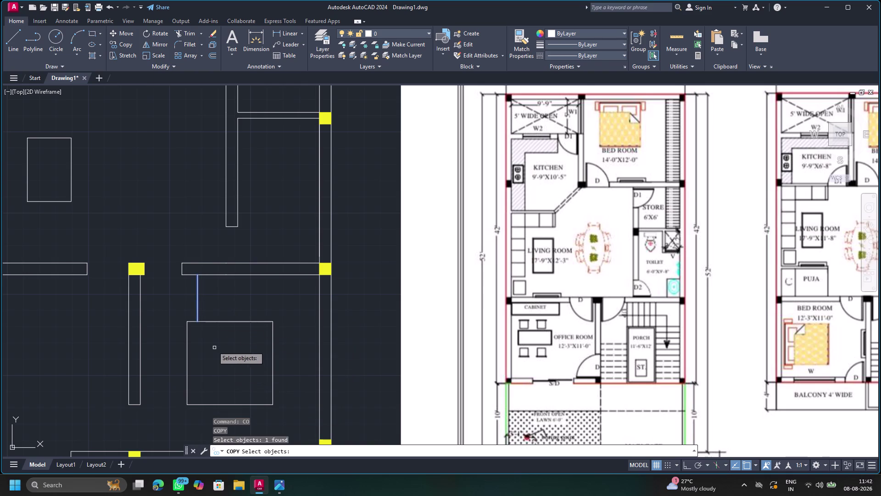
key(Escape)
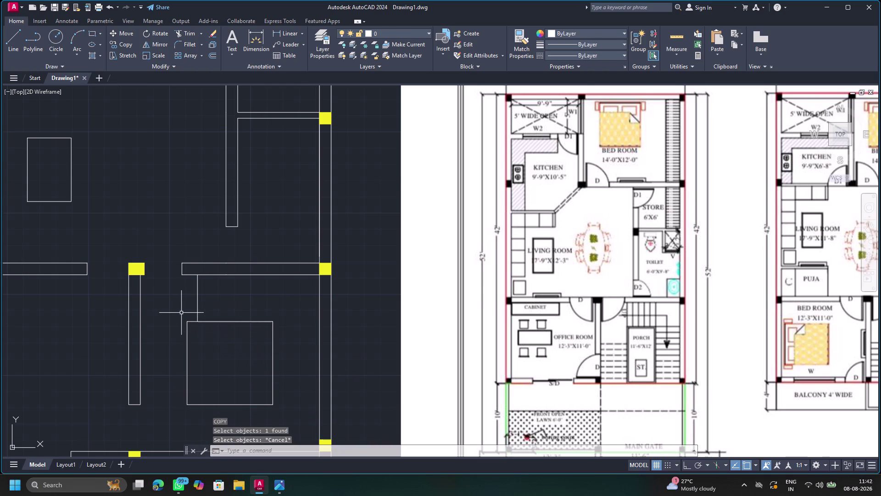
key(c)
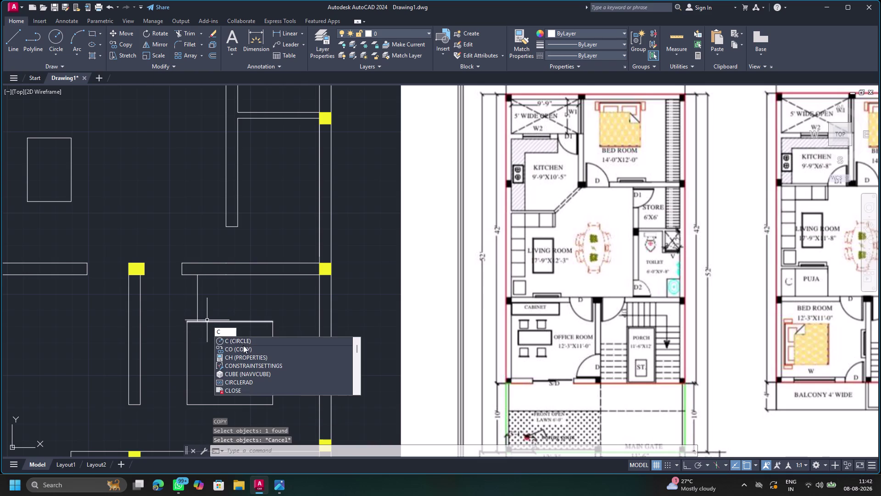
click(244, 345)
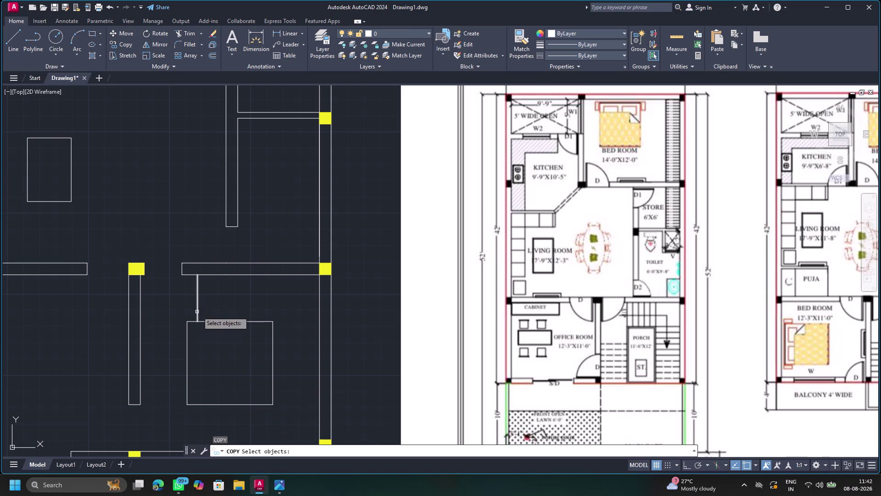
click(199, 310)
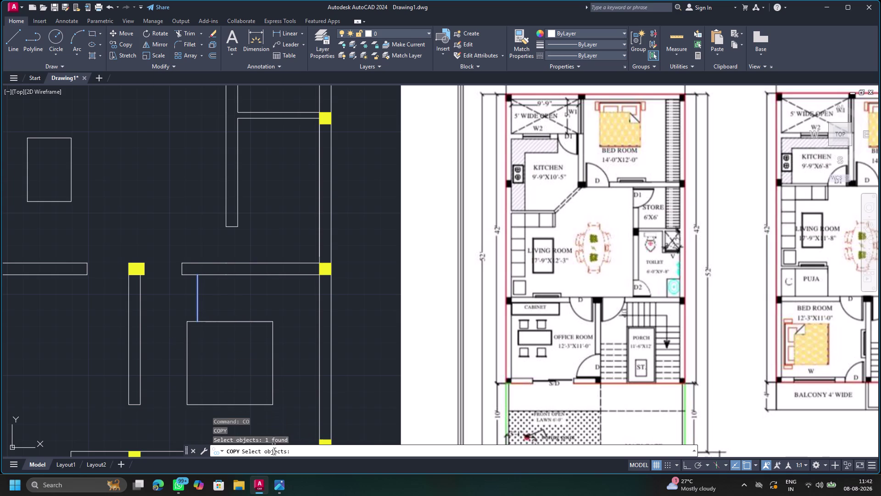
key(Escape)
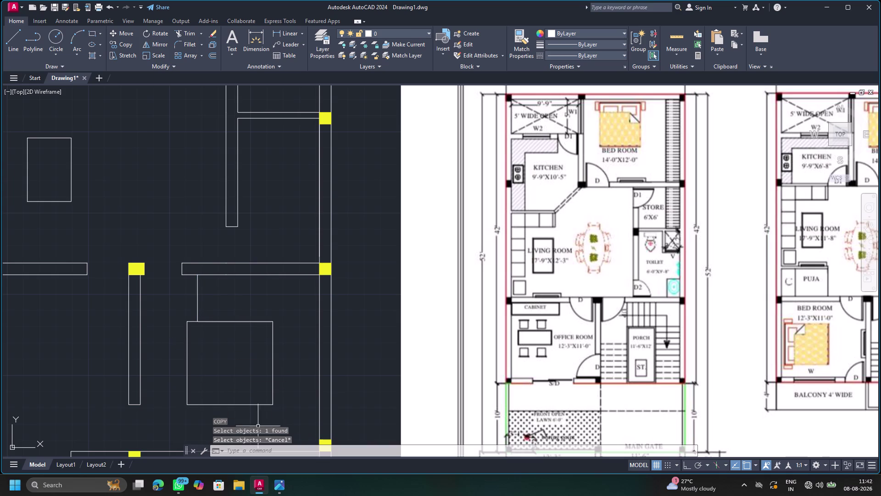
click(198, 305)
key(c)
click(234, 335)
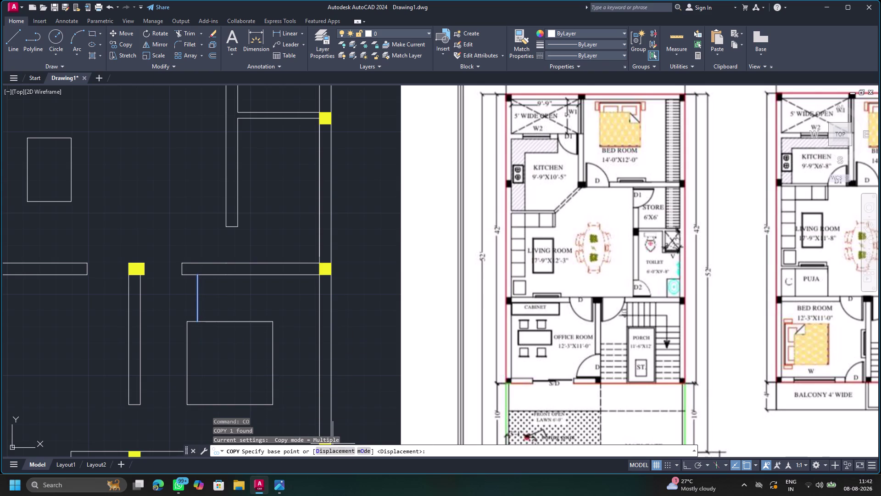
Array-copy the line into 5 evenly spaced treads to the right with Ortho on.
click(199, 322)
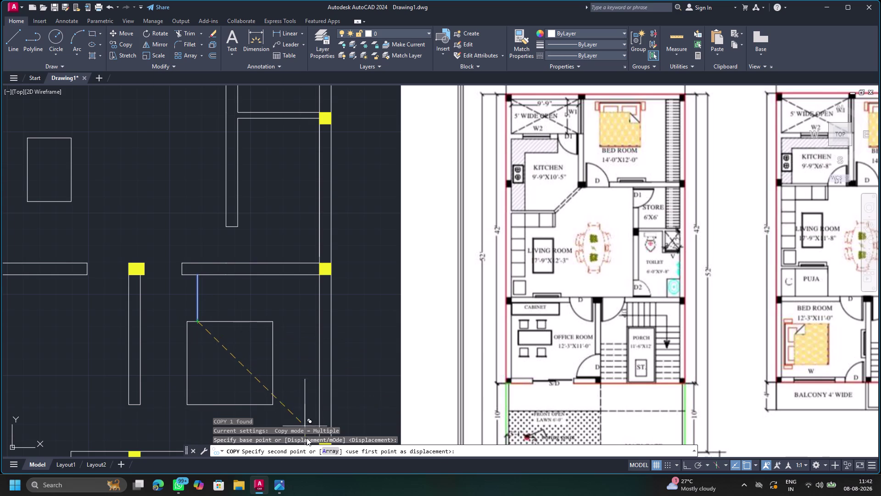
click(327, 450)
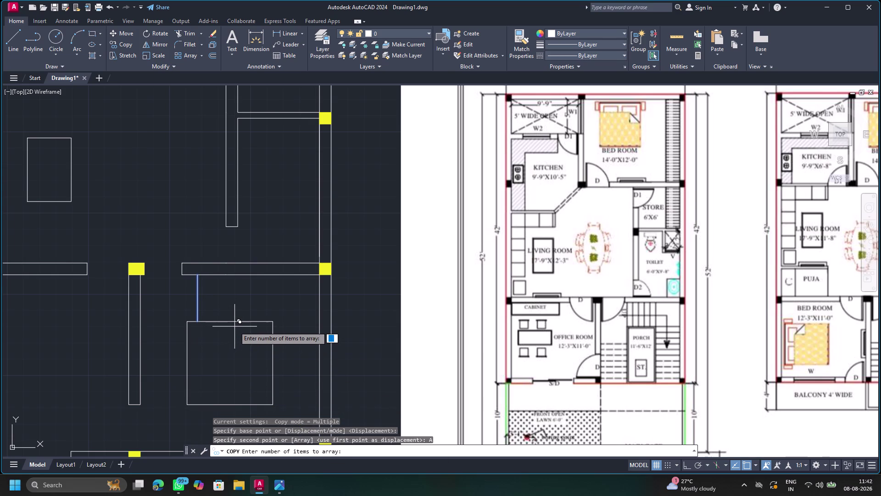
key(5)
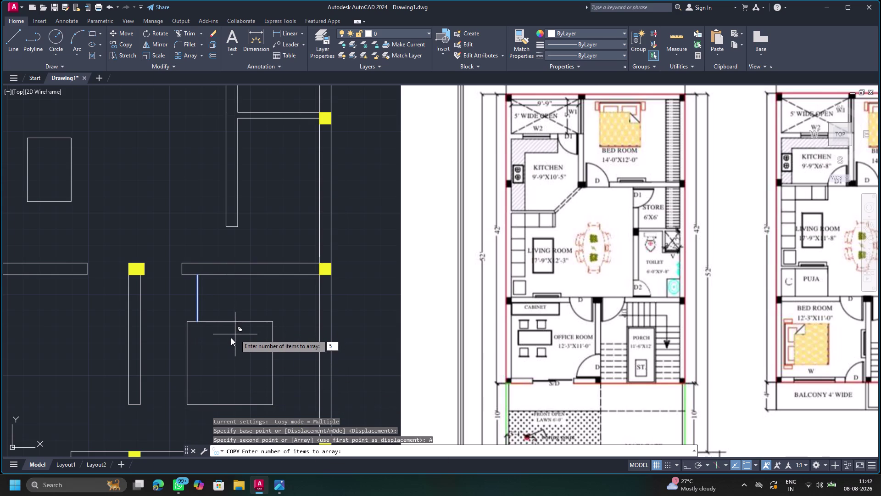
click(230, 338)
key(Return)
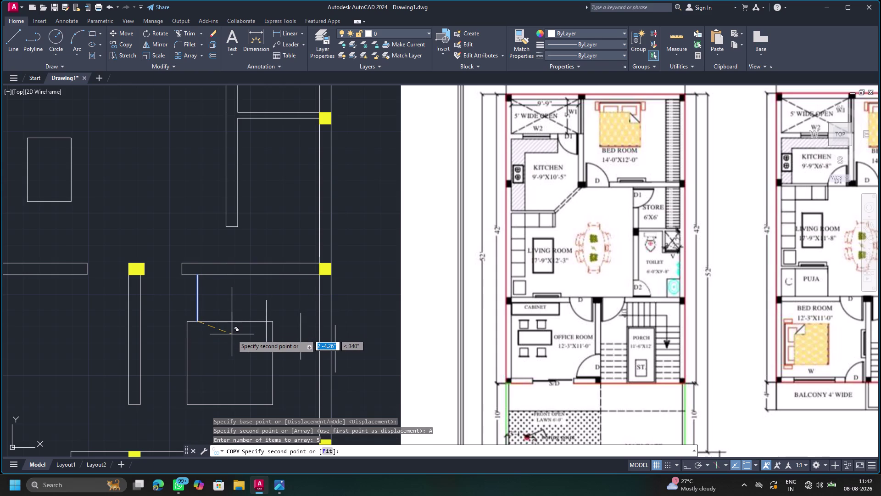
key(F8)
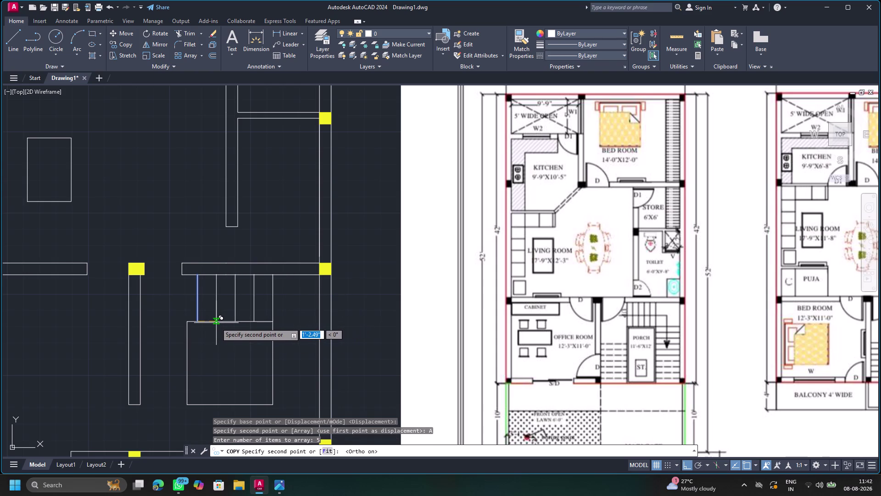
click(216, 323)
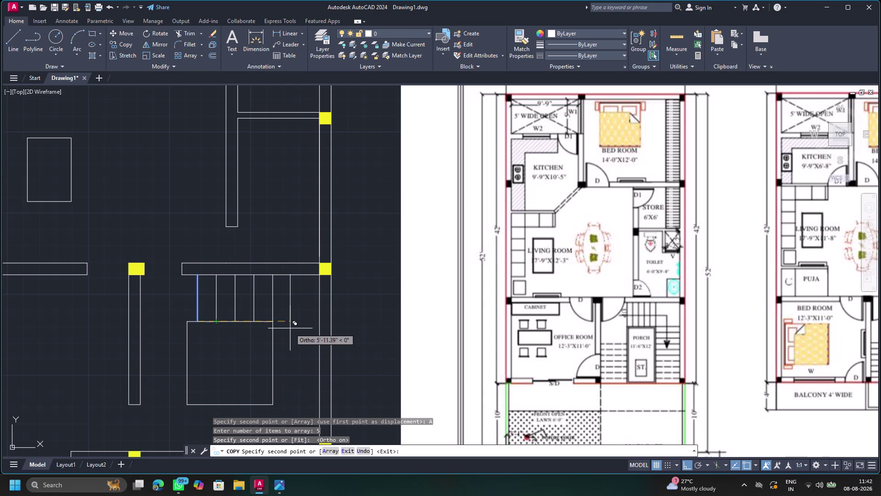
key(Escape)
scroll(up, 3)
Draw a horizontal line from the square's lower-right corner to the right wall.
scroll(down, 3)
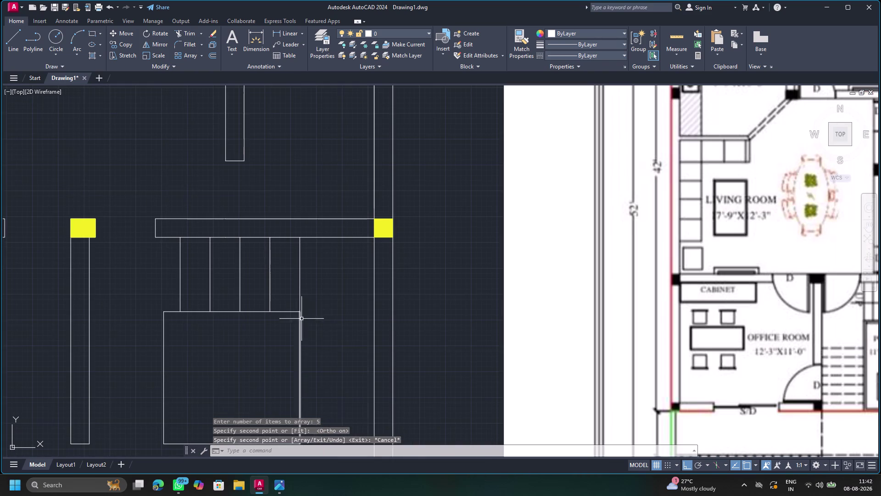
middle_drag(327, 352, 259, 273)
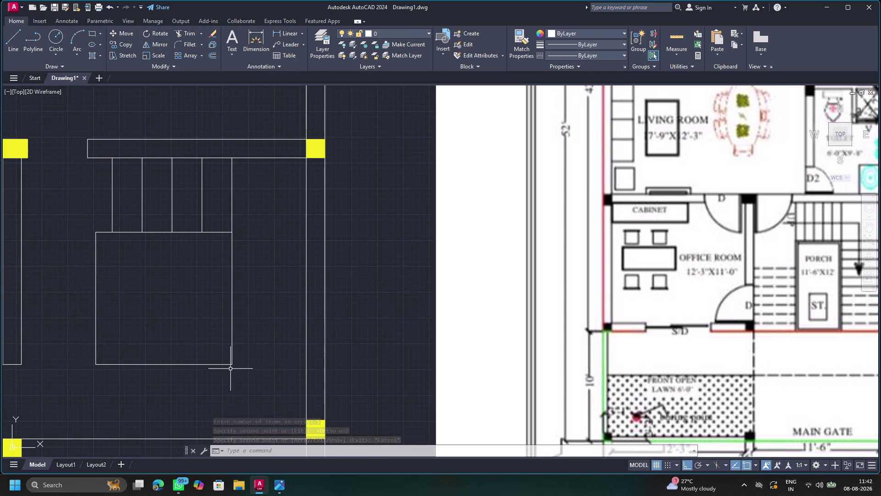
click(11, 44)
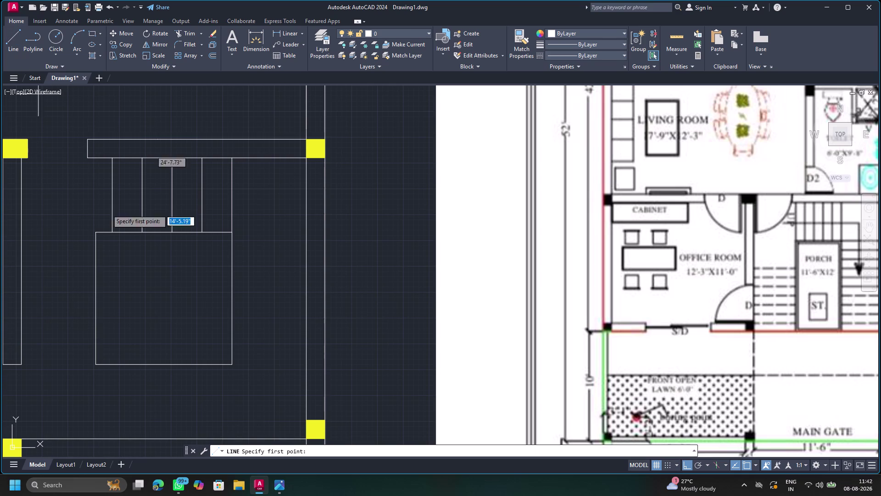
click(231, 365)
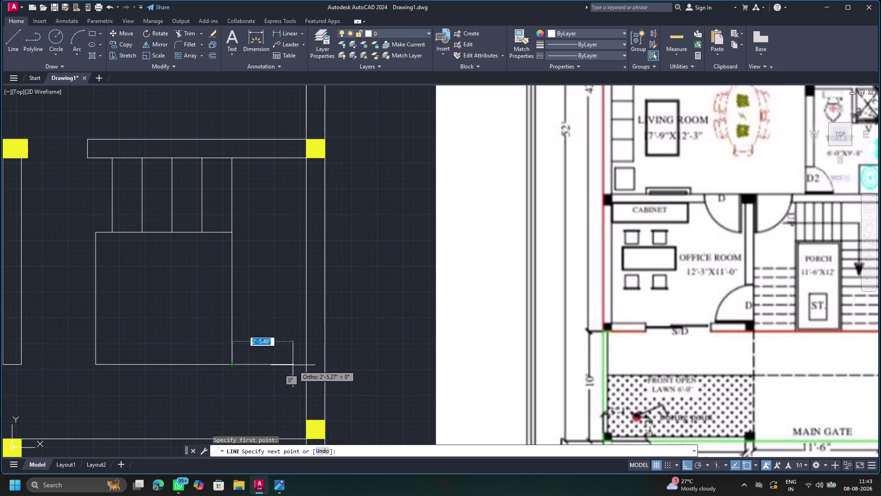
click(306, 366)
key(Escape)
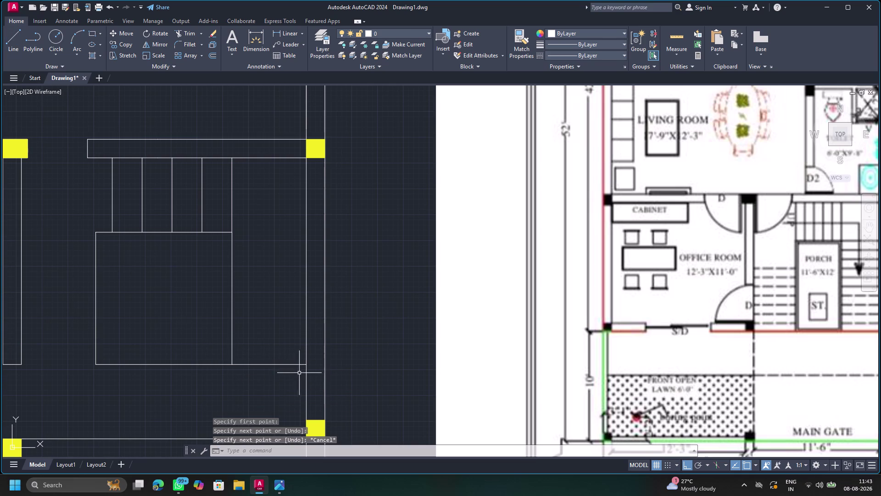
Select the new horizontal line and start copying it, after cancelling an accidental circle.
click(263, 363)
click(264, 364)
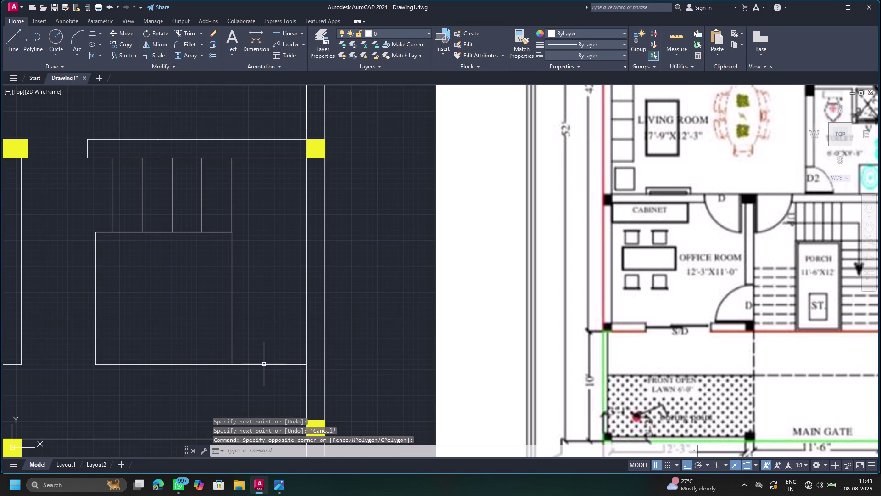
click(266, 365)
key(c)
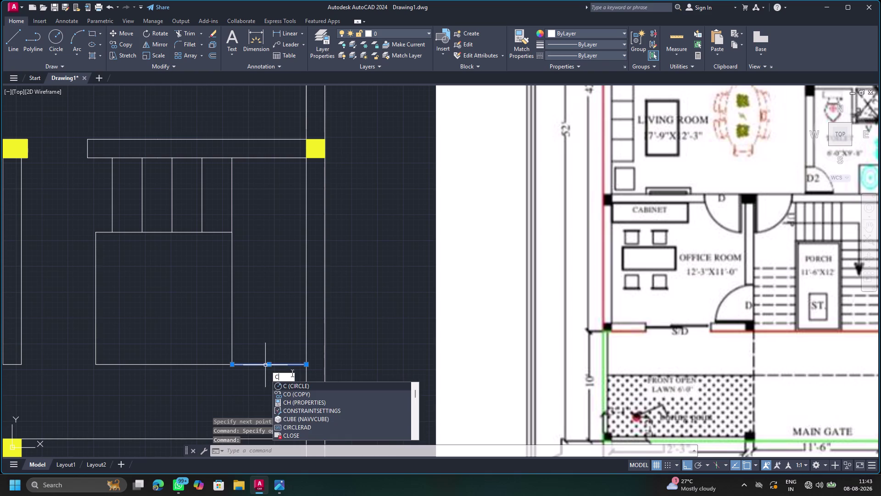
click(296, 388)
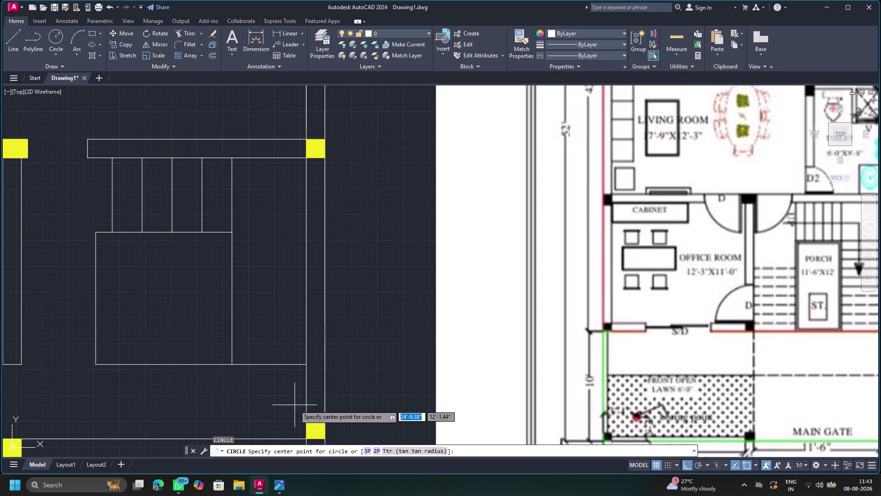
key(Escape)
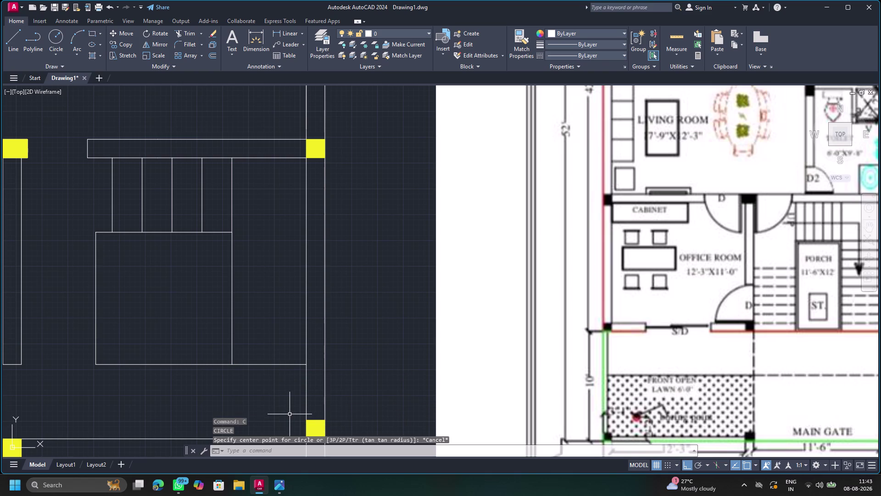
click(280, 364)
key(c)
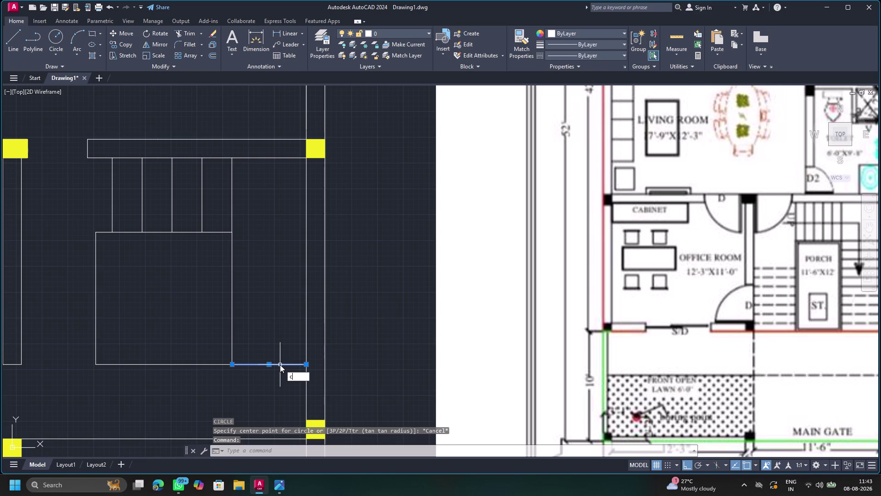
click(310, 393)
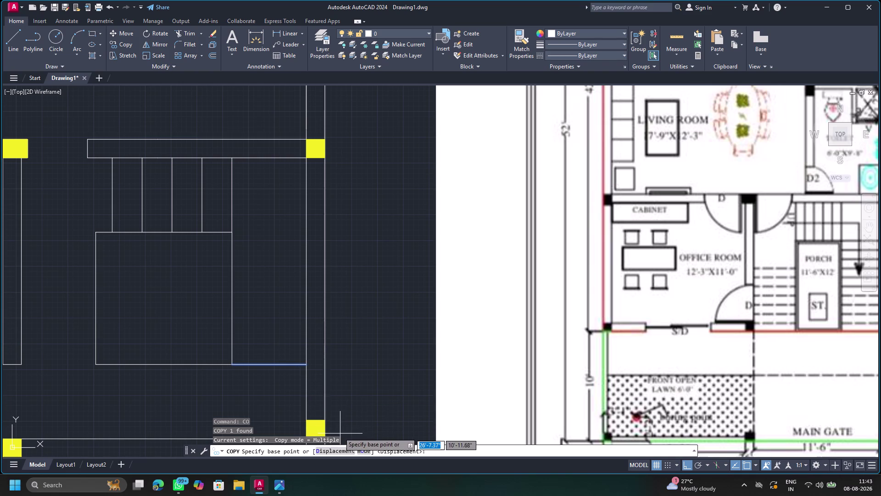
Array-copy the horizontal line into seven treads spaced upward along the square's right side.
click(232, 364)
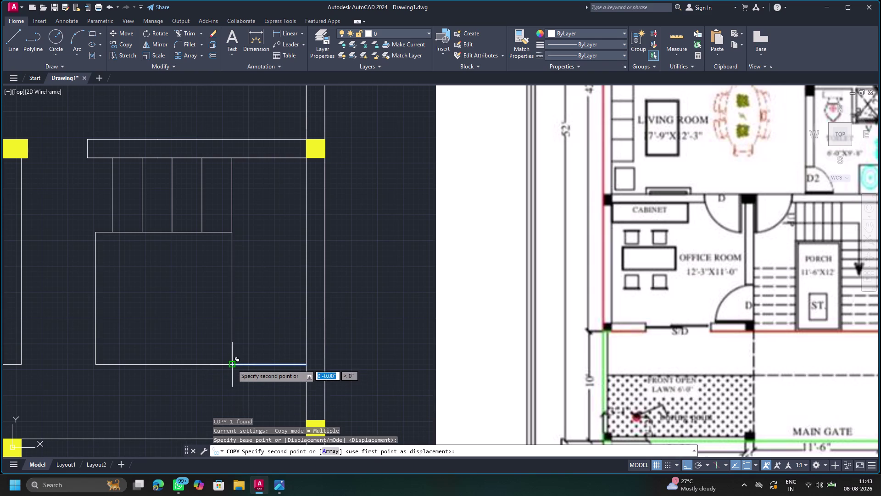
click(326, 450)
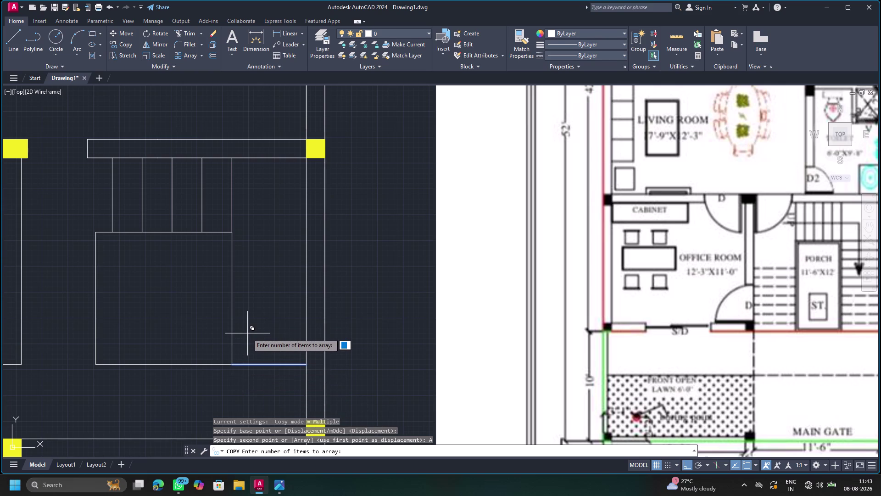
key(7)
key(Return)
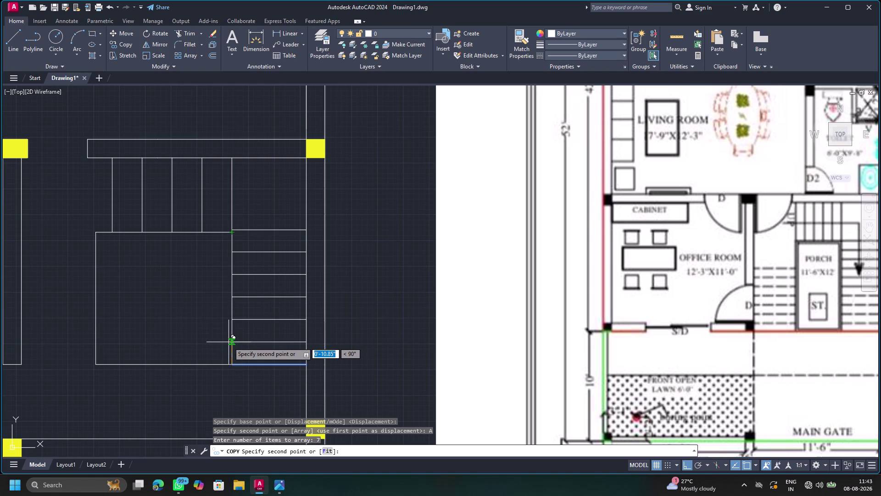
click(228, 342)
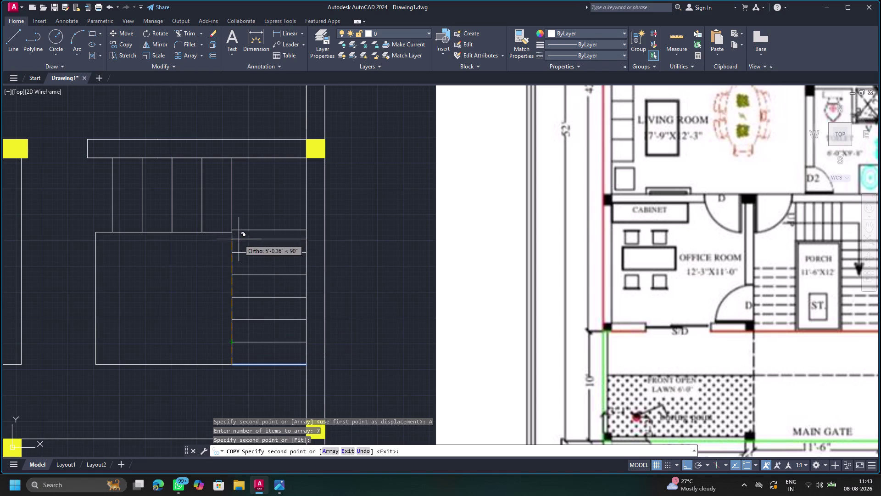
key(Escape)
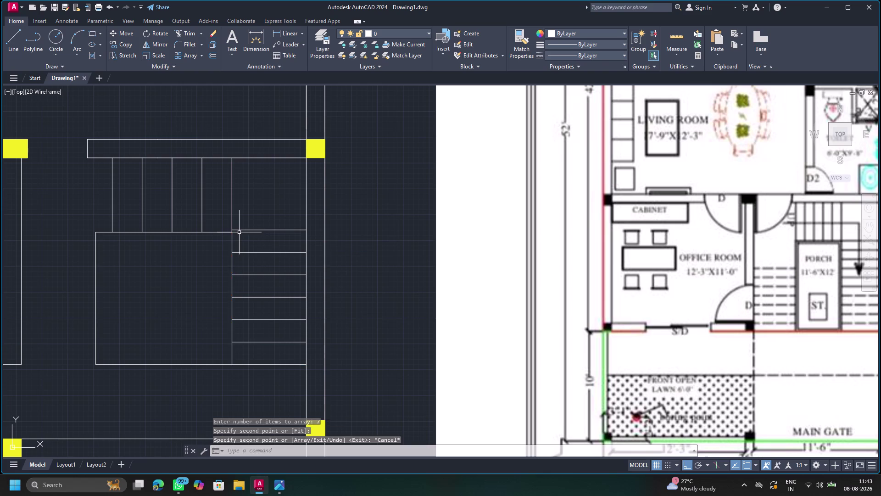
click(236, 231)
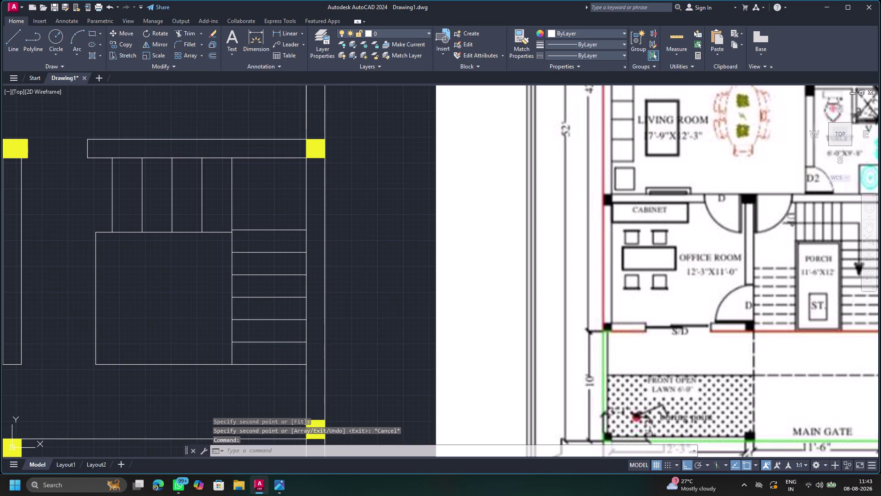
key(Escape)
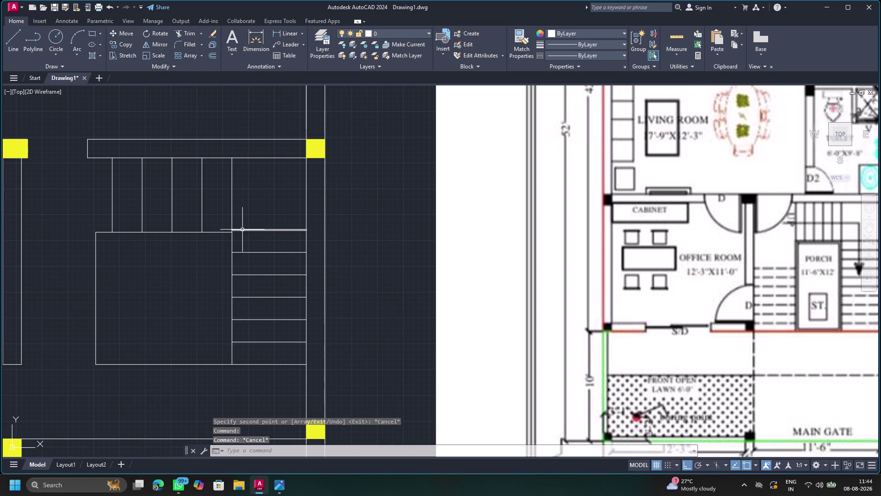
click(242, 229)
scroll(up, 3)
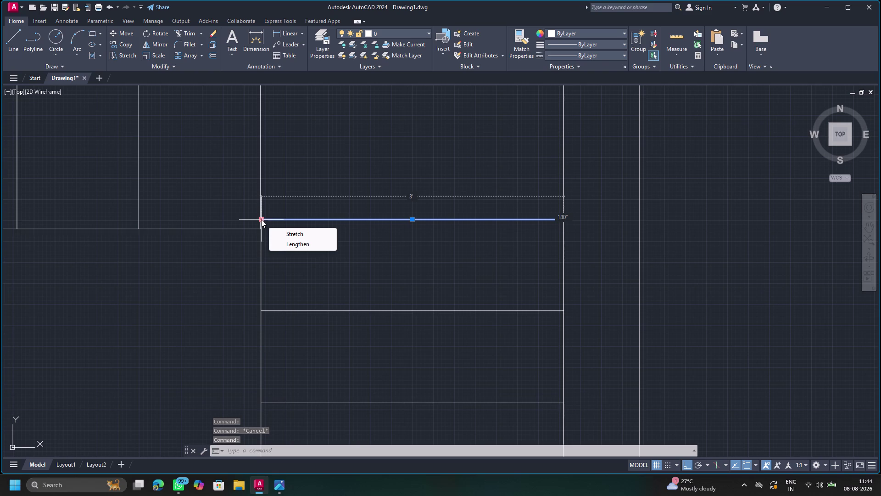
Clear the line selection and pan back to the stair layout.
key(Escape)
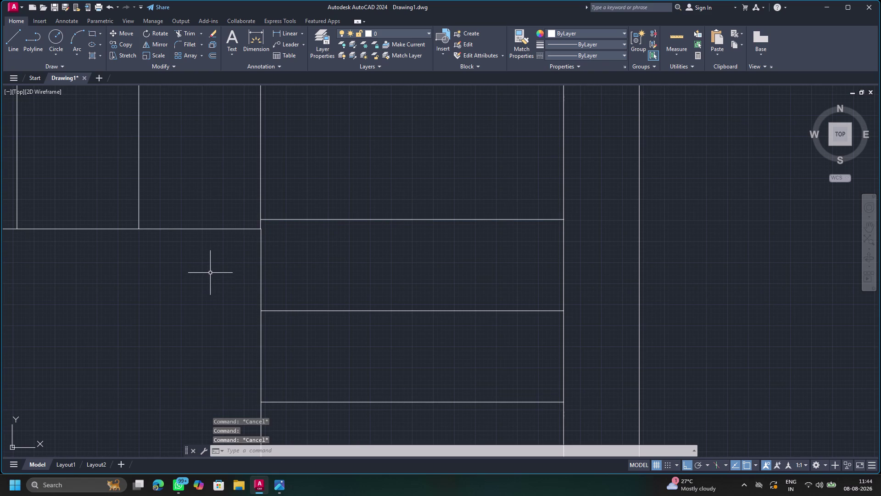
scroll(down, 3)
scroll(down, 3)
middle_drag(191, 312, 361, 272)
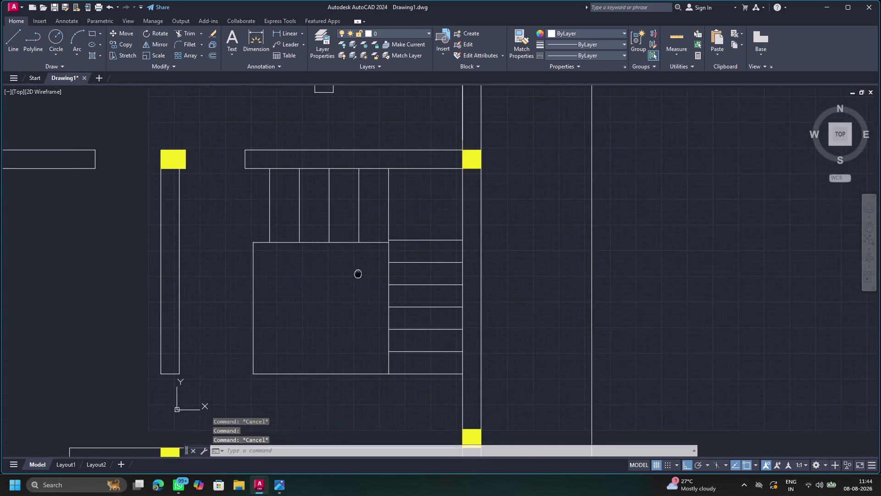
middle_drag(361, 272, 375, 267)
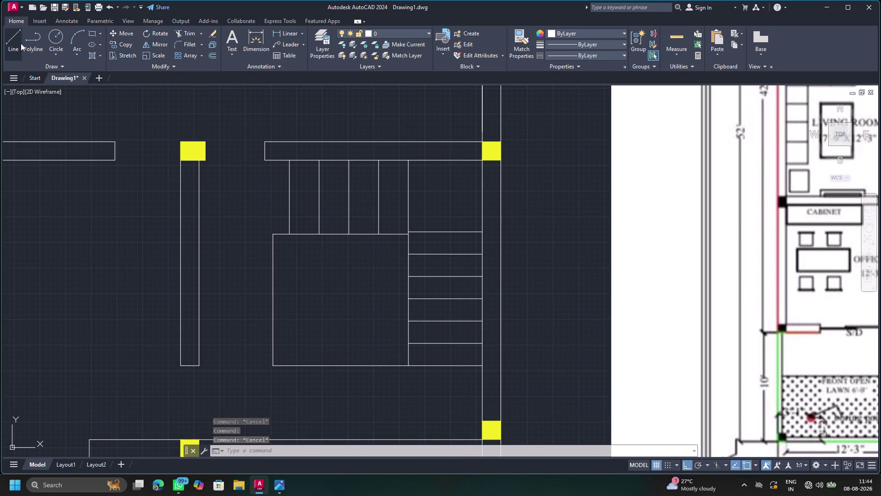
Draw a line from the inner wall's bottom corner to the landing edge.
click(15, 42)
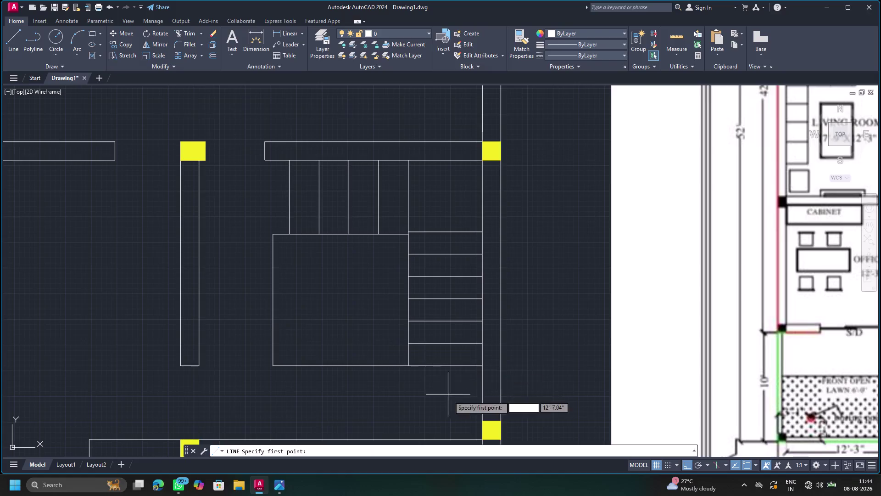
scroll(down, 3)
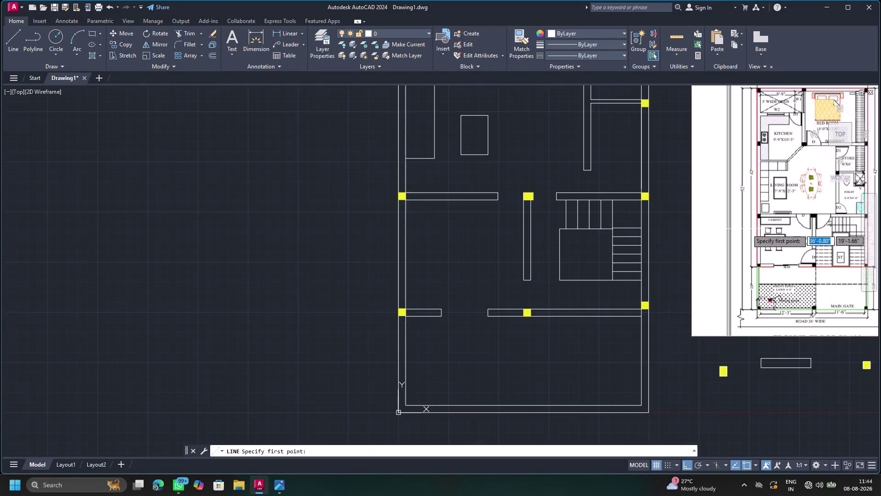
scroll(down, 3)
middle_drag(832, 233, 615, 311)
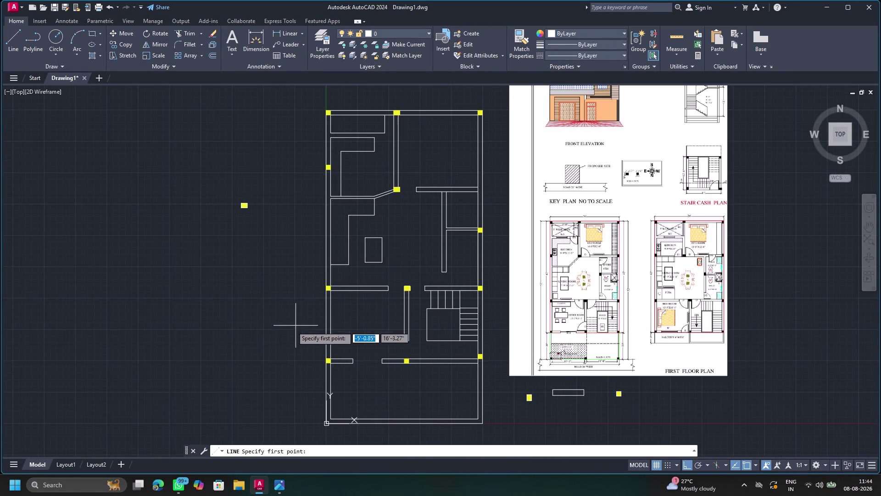
scroll(up, 3)
scroll(down, 3)
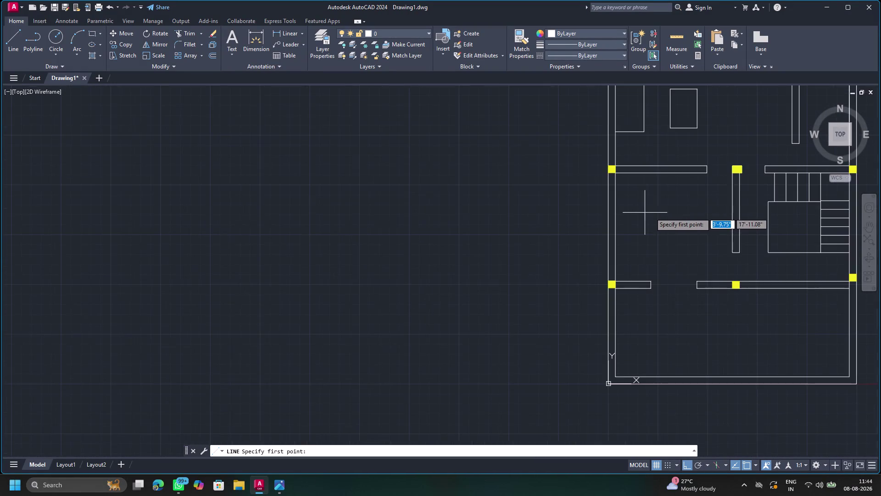
middle_drag(655, 211, 412, 270)
scroll(up, 3)
middle_drag(531, 289, 525, 286)
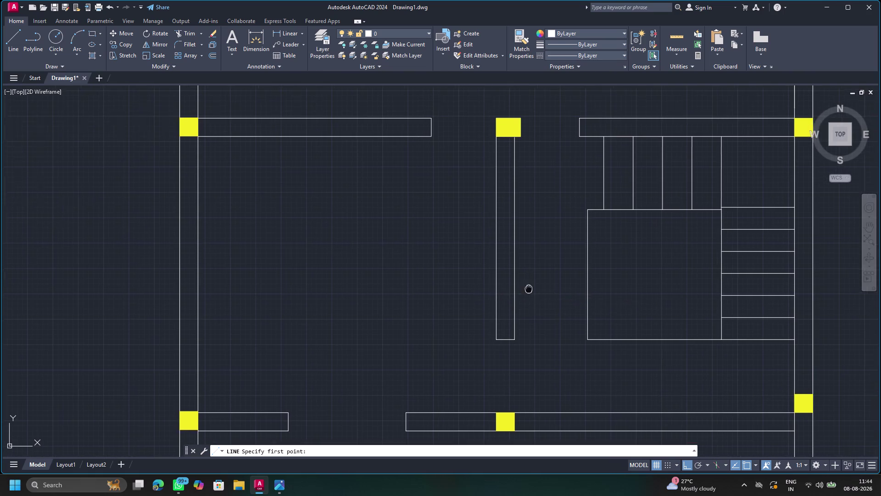
middle_drag(525, 286, 384, 293)
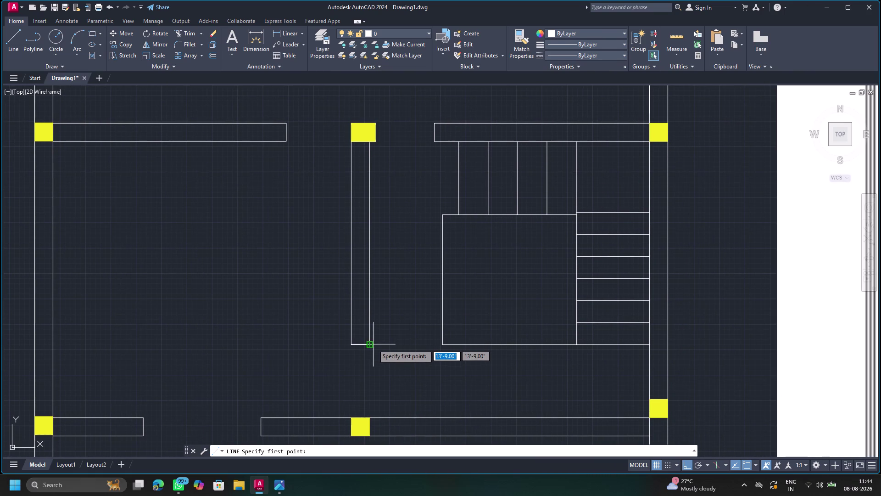
click(372, 344)
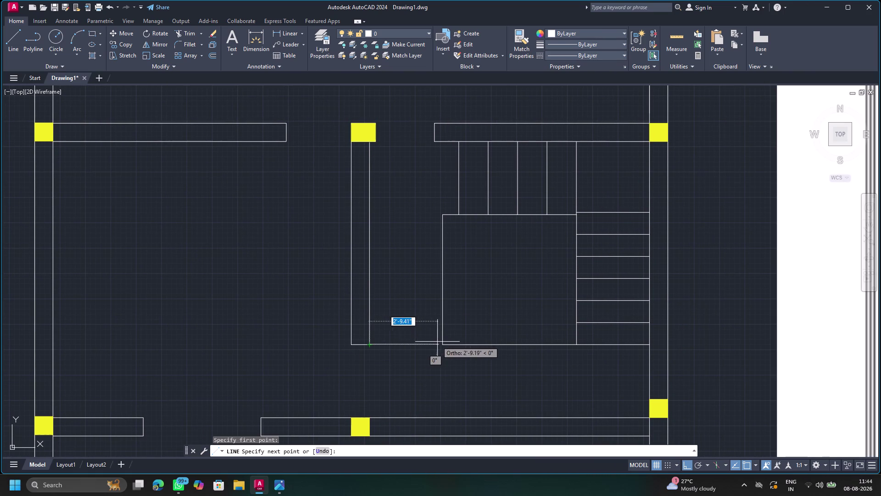
click(438, 343)
key(Escape)
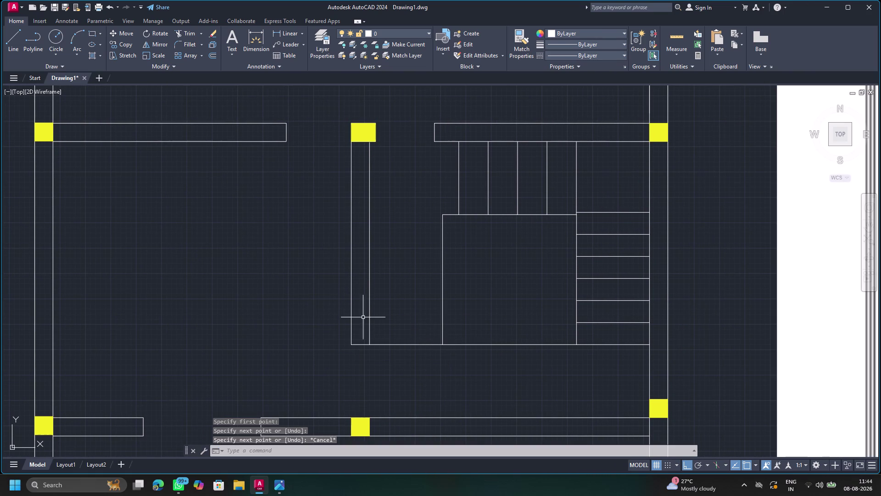
click(419, 344)
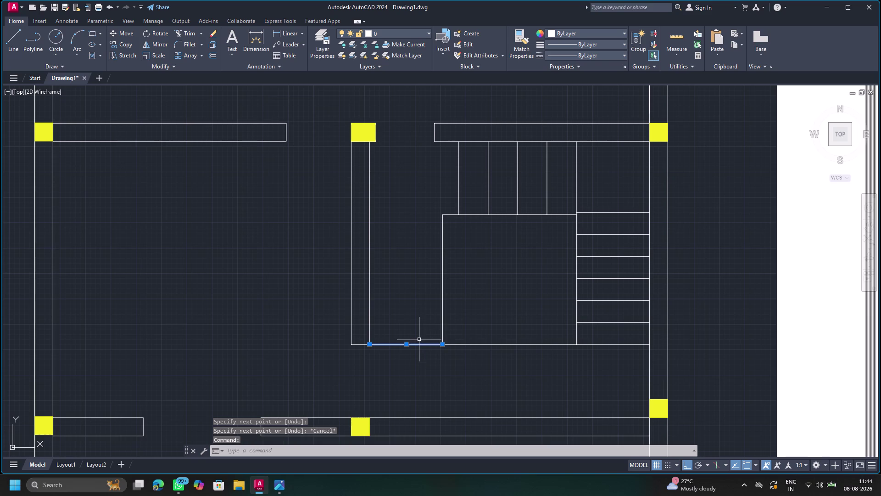
key(c)
click(450, 365)
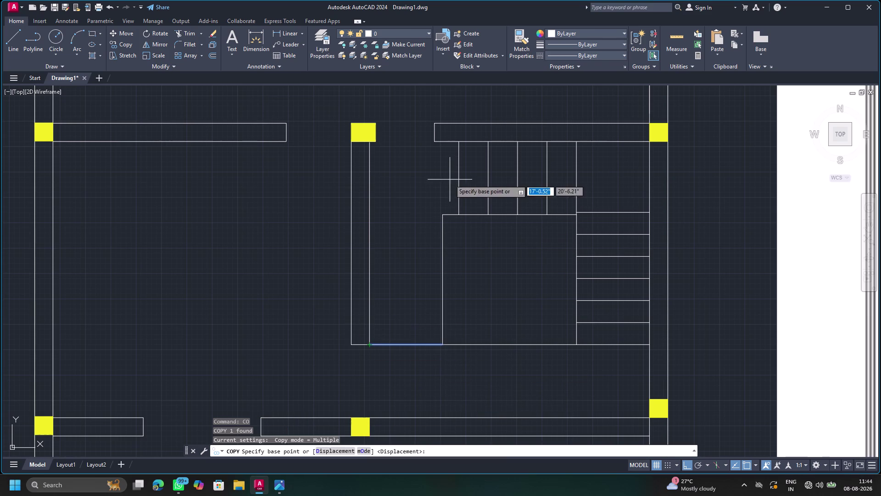
click(443, 216)
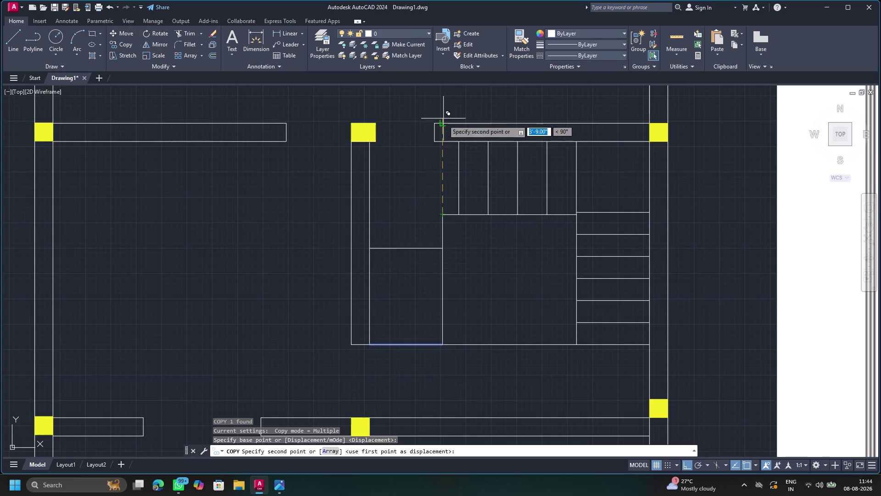
click(443, 212)
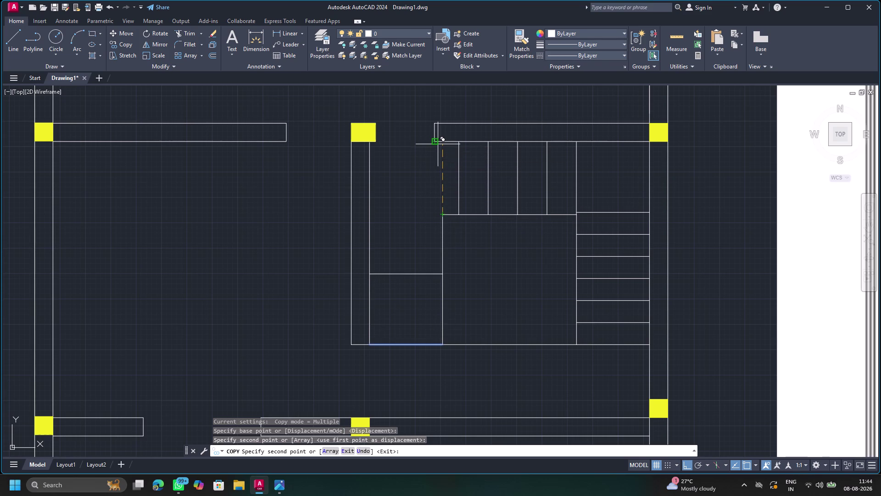
key(Escape)
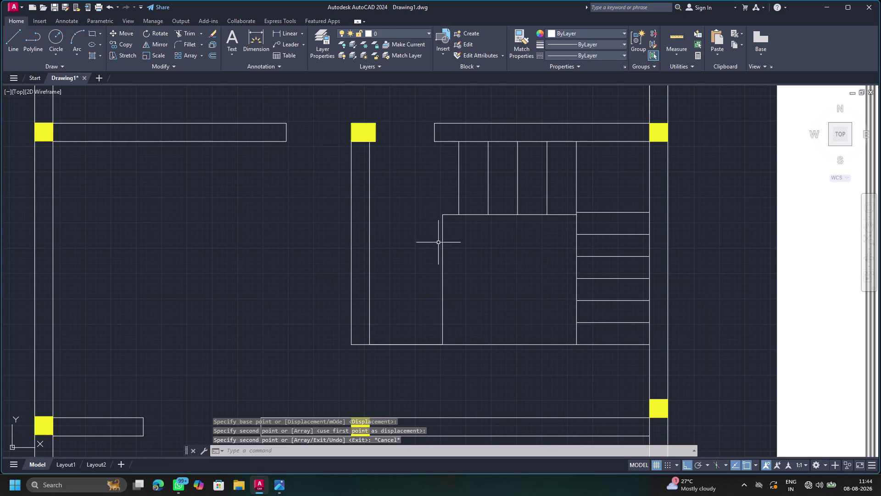
click(426, 344)
key(c)
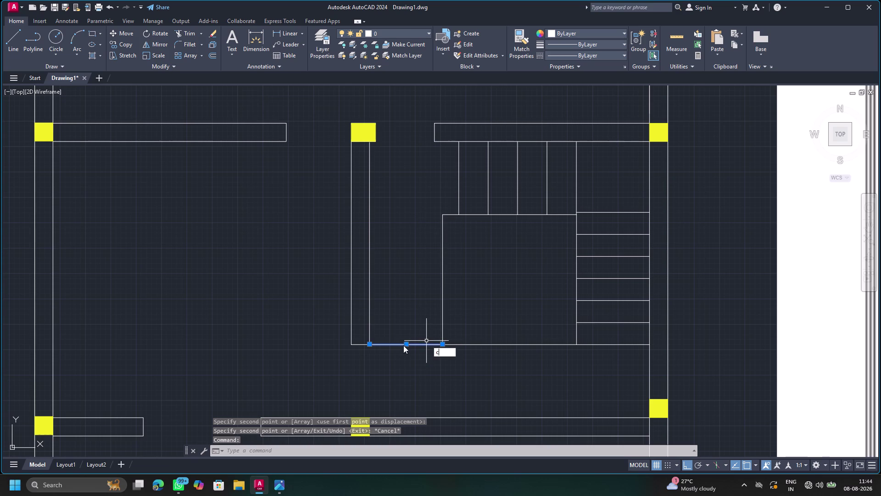
click(466, 366)
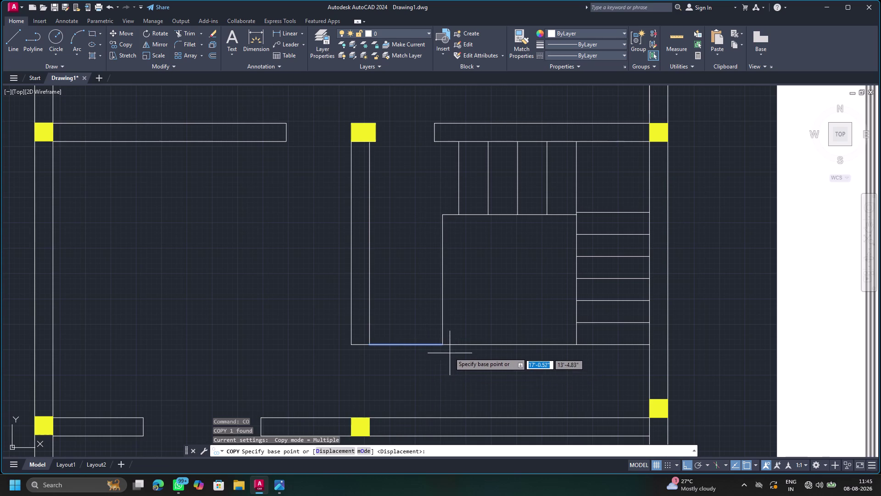
click(444, 347)
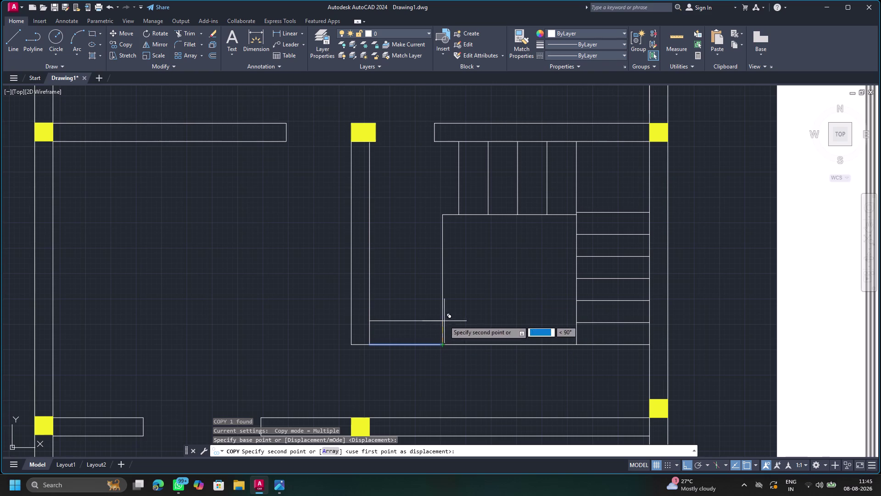
click(444, 215)
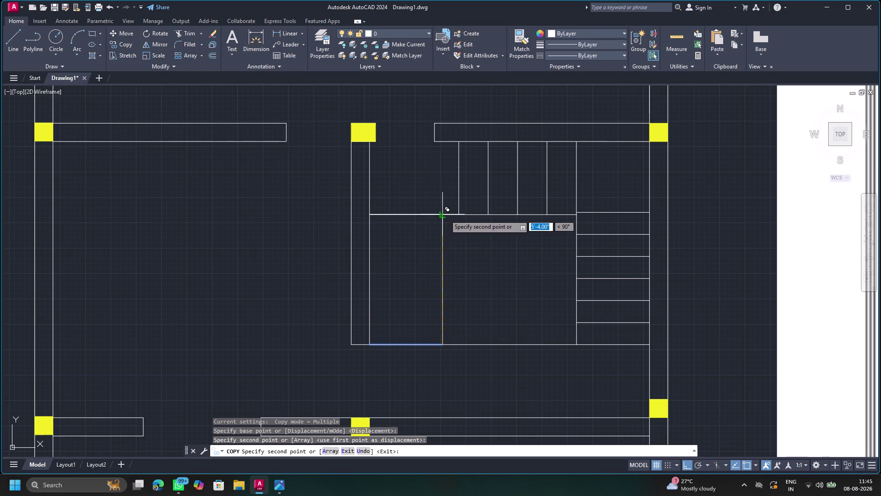
click(334, 450)
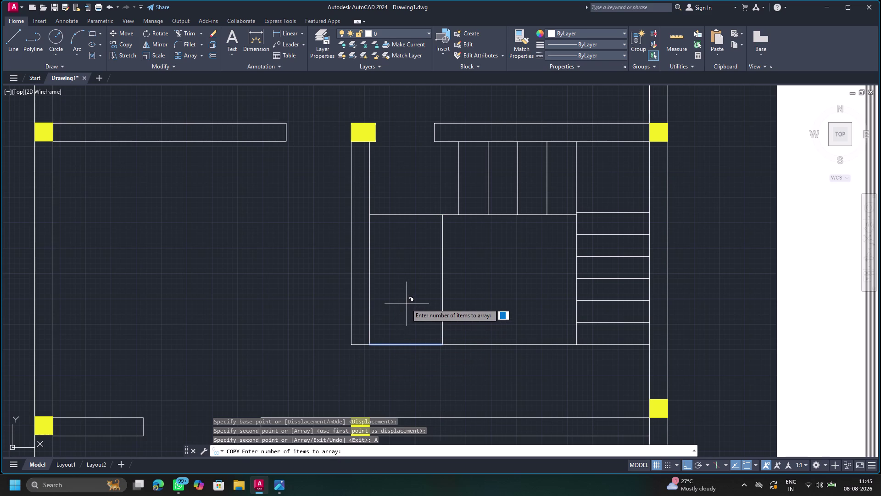
key(7)
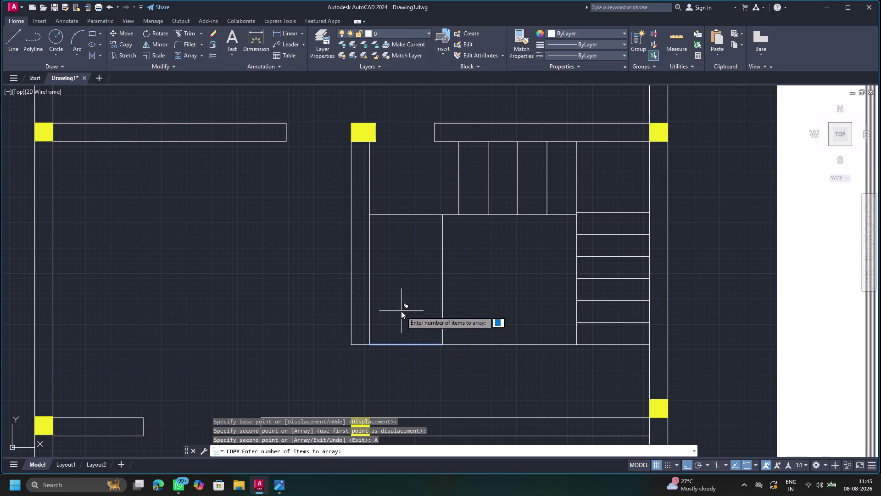
key(Return)
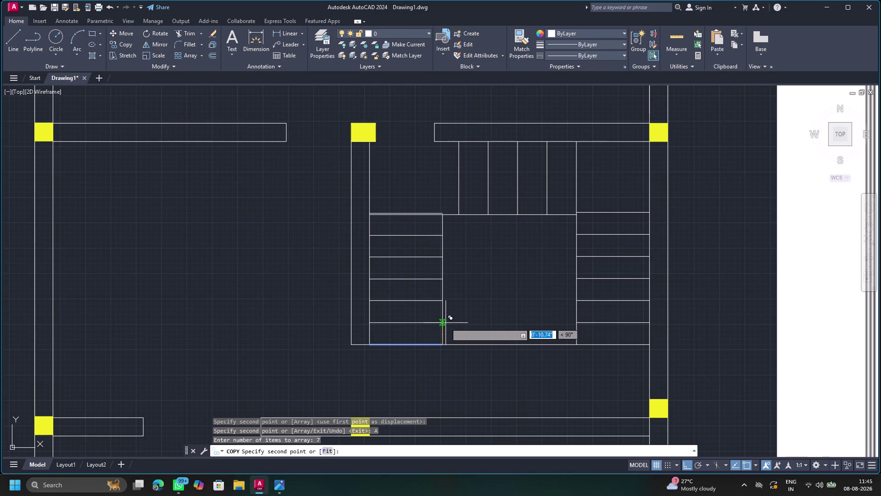
scroll(up, 3)
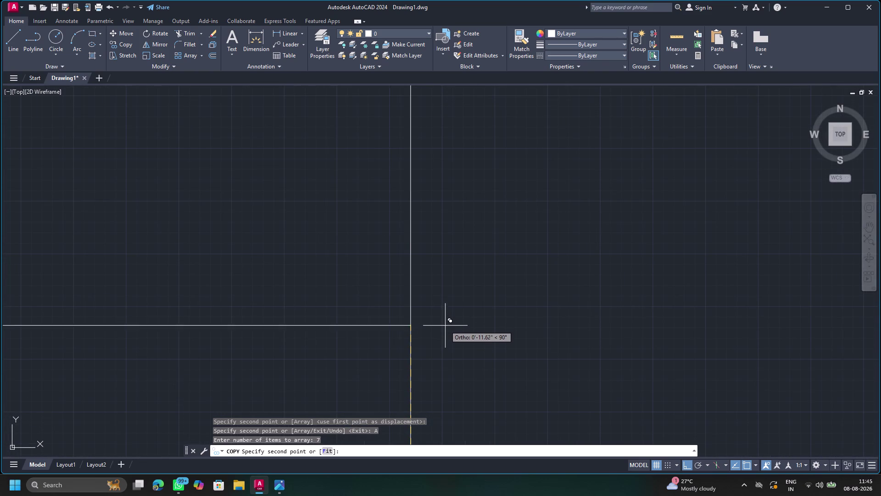
scroll(down, 3)
middle_drag(445, 327, 469, 493)
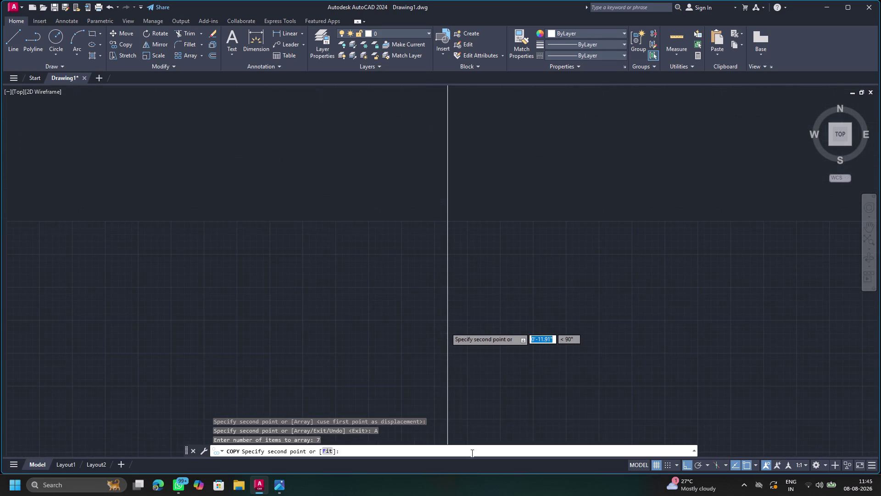
scroll(down, 3)
middle_drag(469, 332, 482, 495)
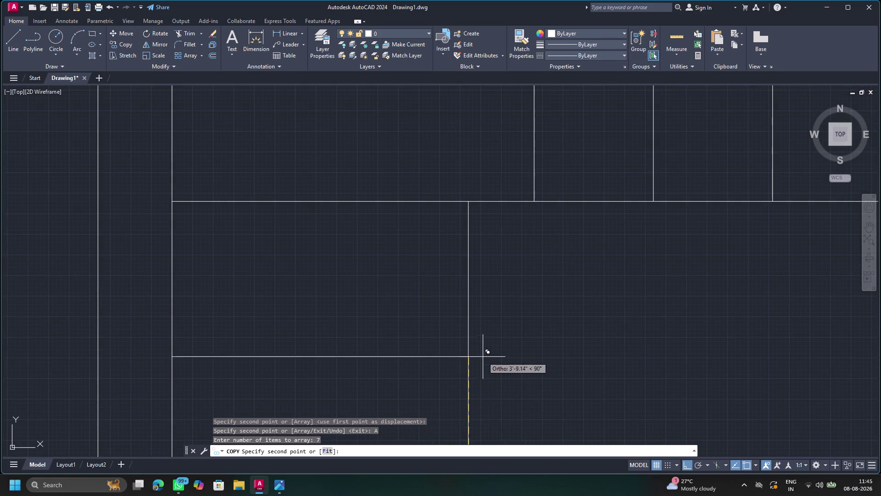
scroll(down, 3)
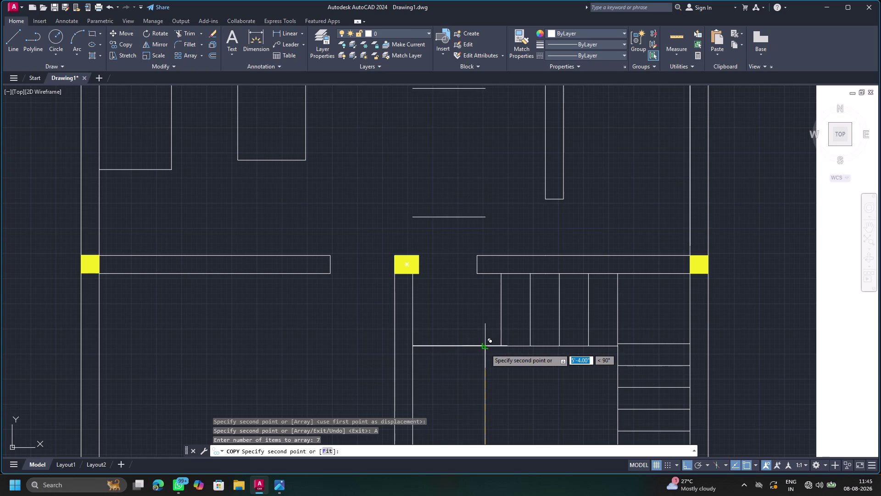
key(Escape)
scroll(down, 3)
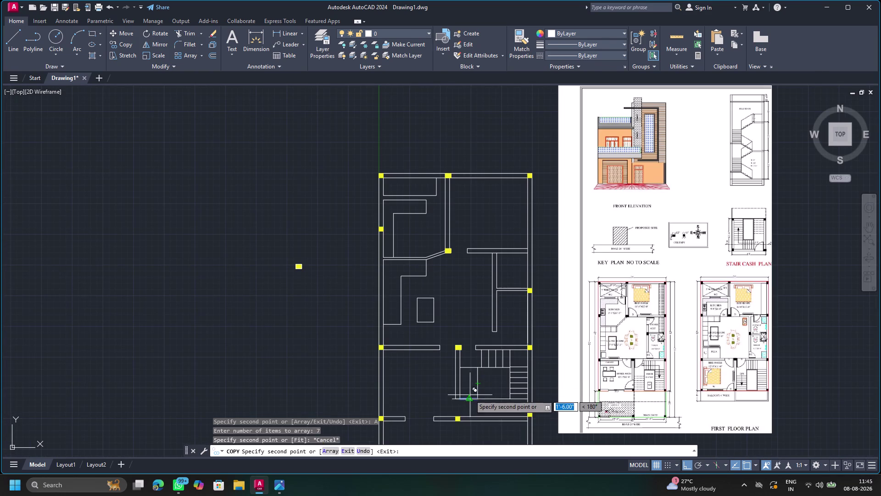
key(Escape)
click(472, 367)
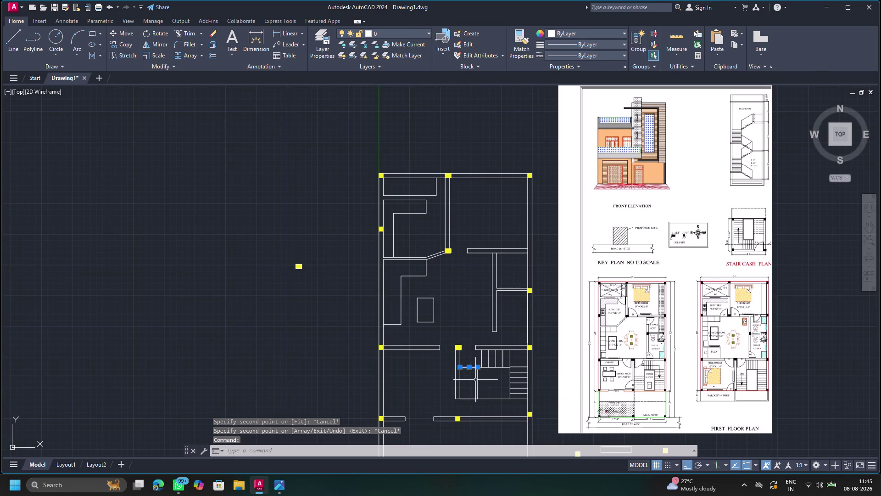
key(Delete)
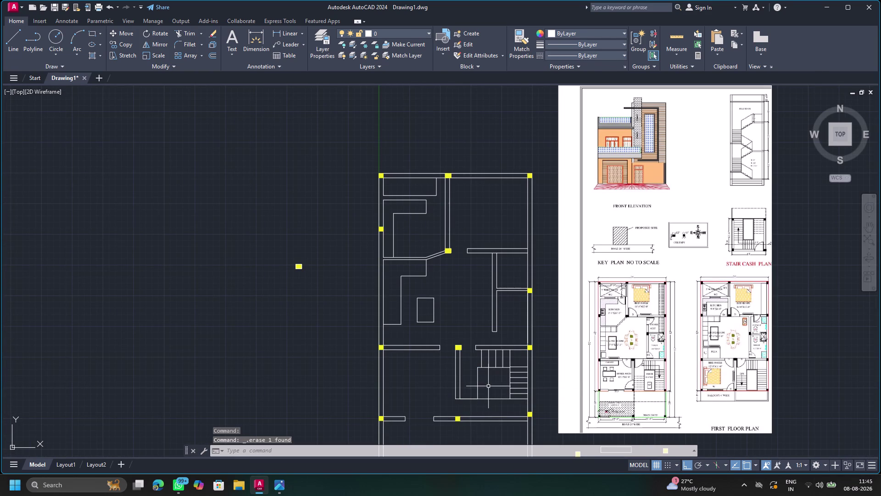
Copy the left flight's bottom line as a seven-item array spaced up the flight.
middle_drag(488, 386, 377, 369)
scroll(up, 3)
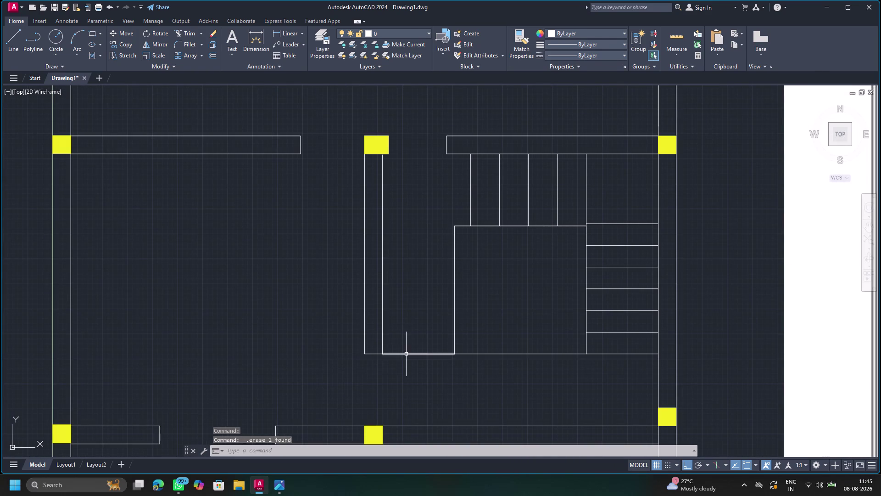
click(404, 354)
key(c)
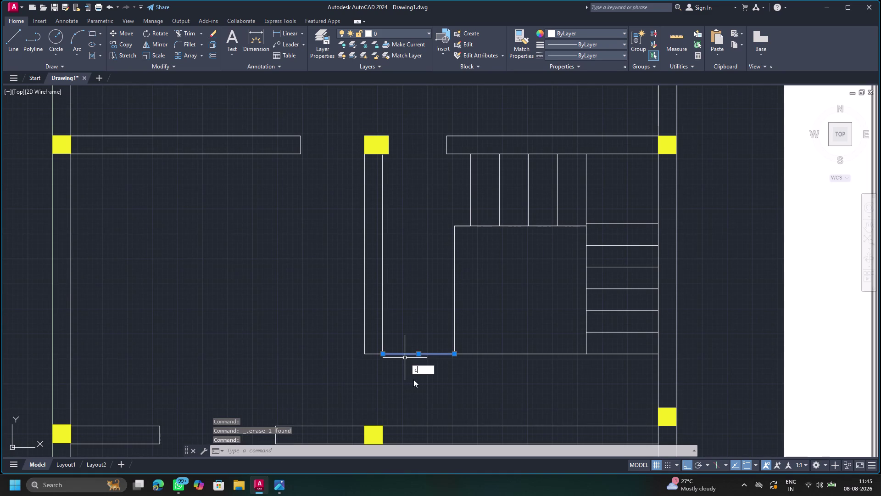
click(440, 386)
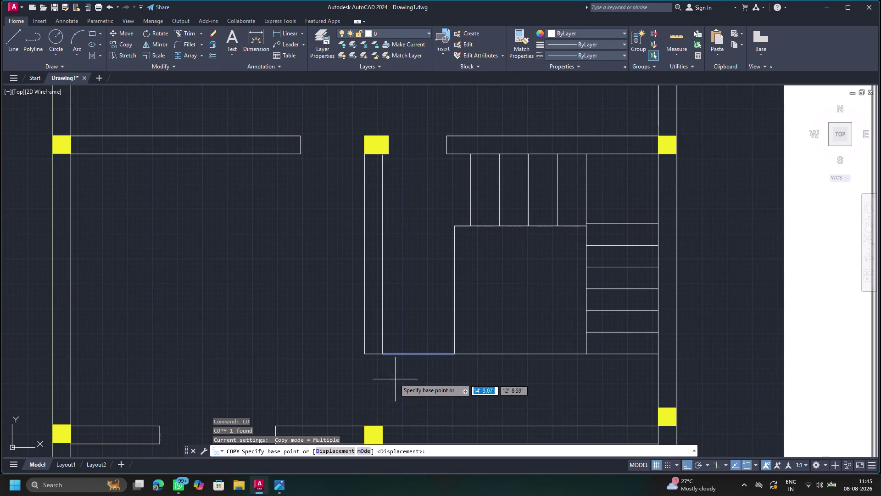
click(452, 353)
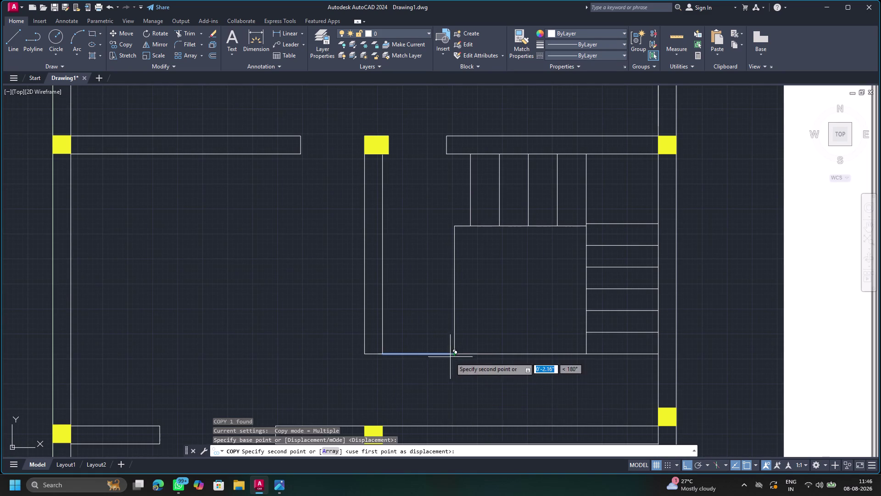
click(332, 451)
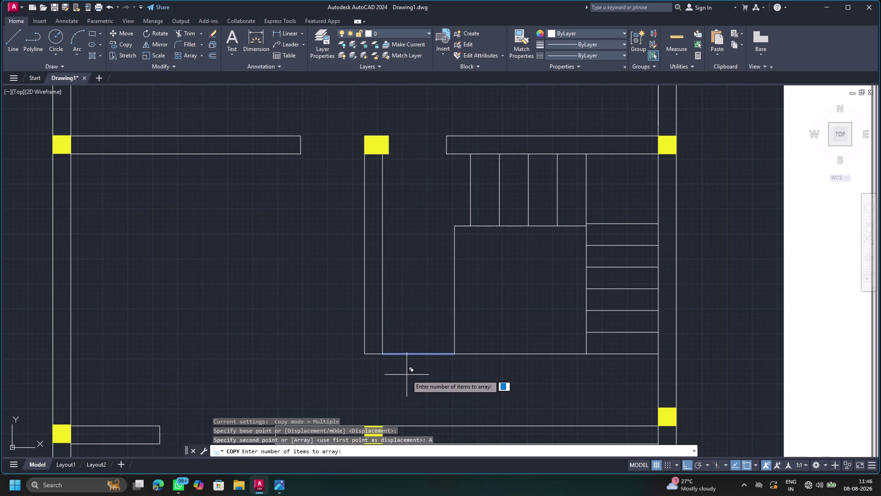
key(7)
key(Return)
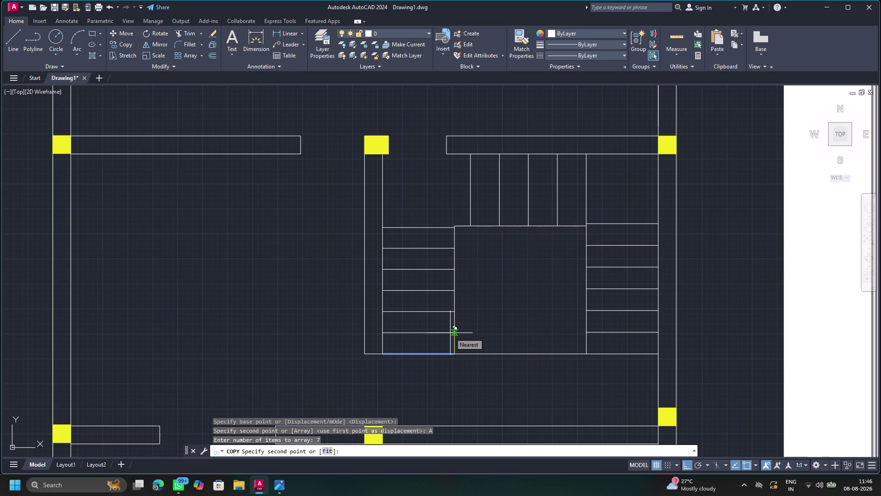
click(450, 332)
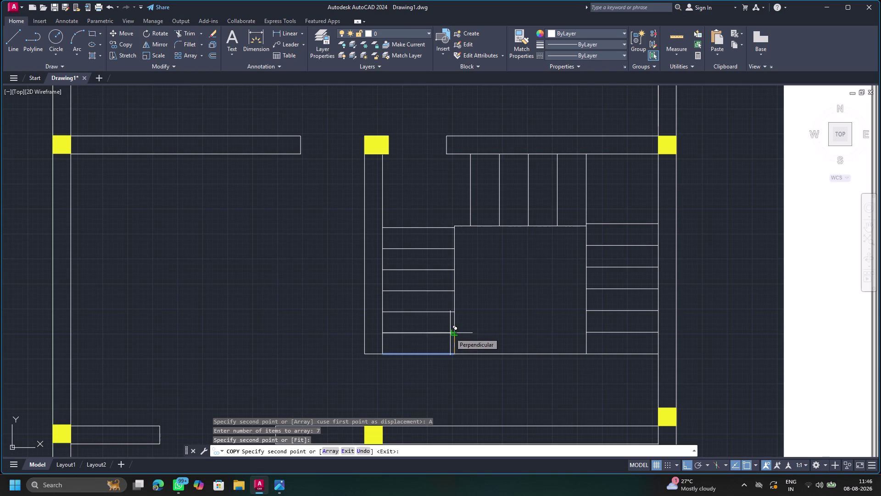
key(Escape)
Select and erase the six old tread lines of the right flight.
drag(607, 198, 628, 337)
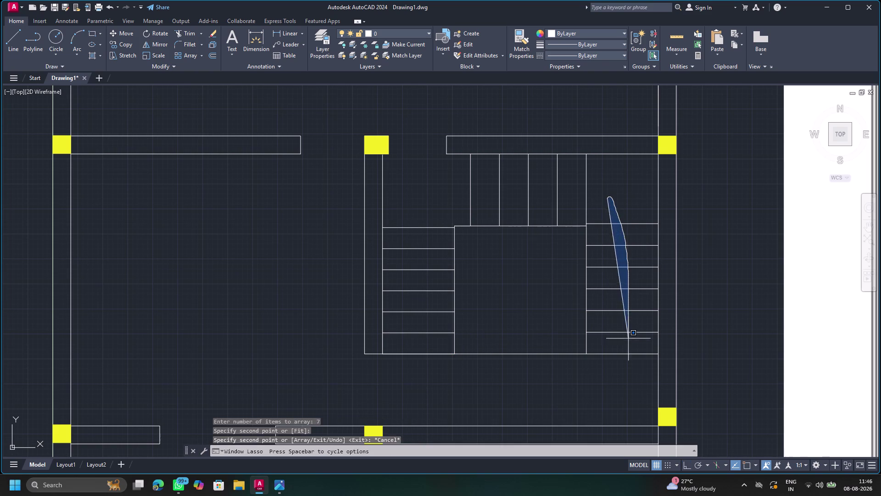
drag(629, 336, 622, 350)
click(609, 224)
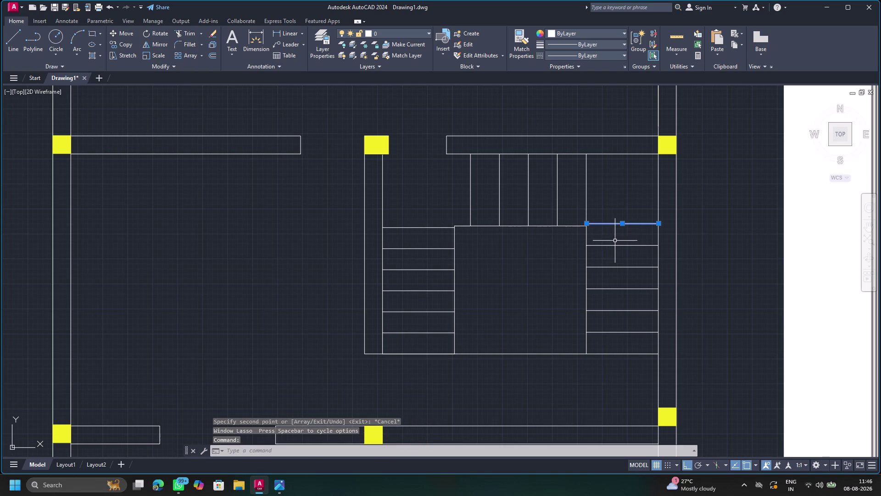
click(614, 245)
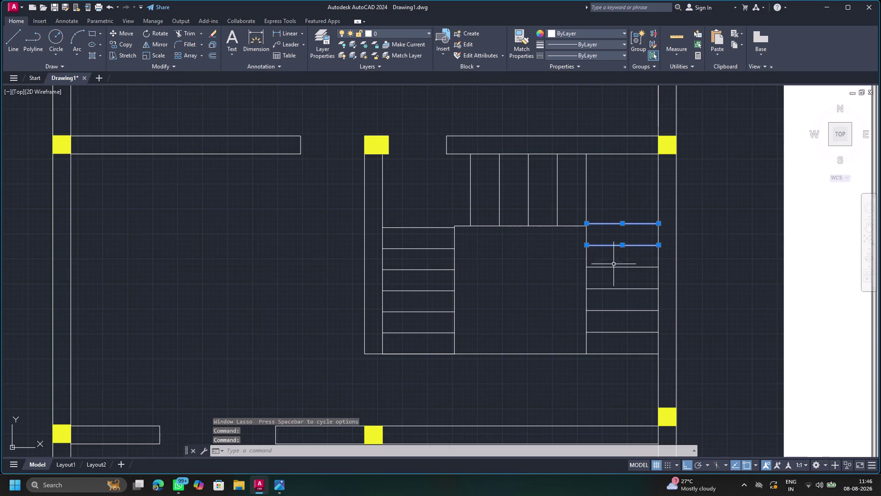
click(614, 265)
click(614, 288)
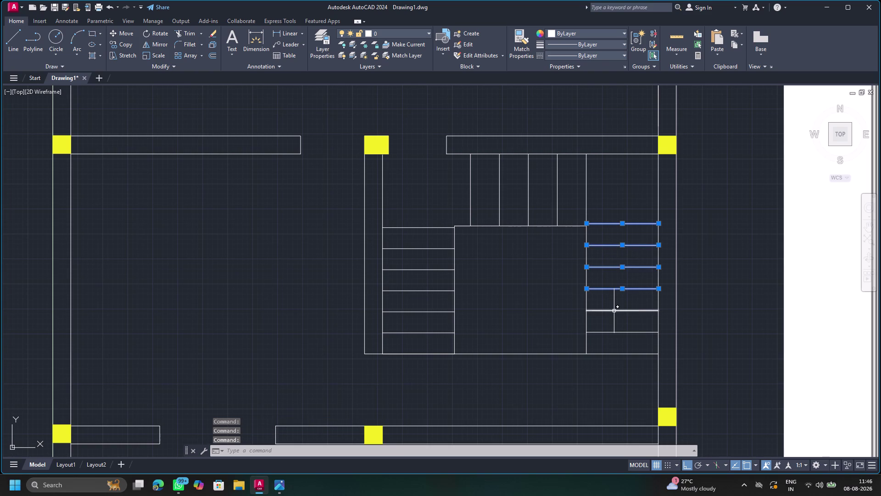
click(614, 311)
click(608, 332)
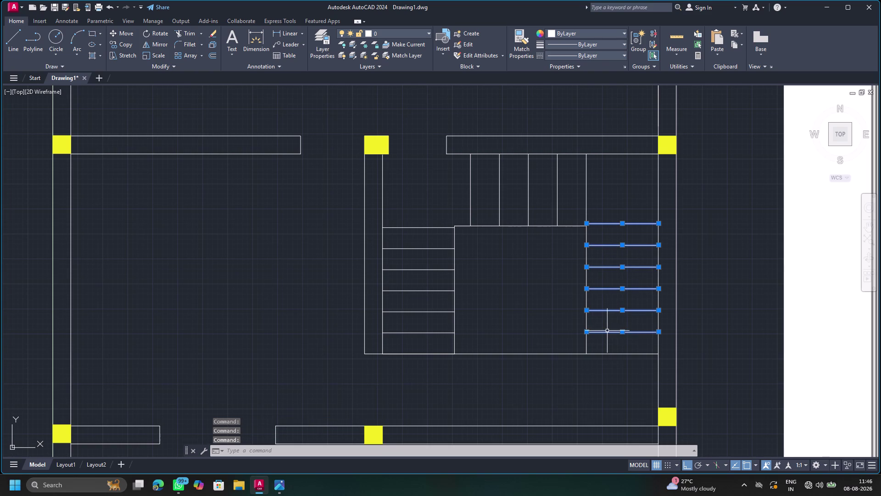
key(Delete)
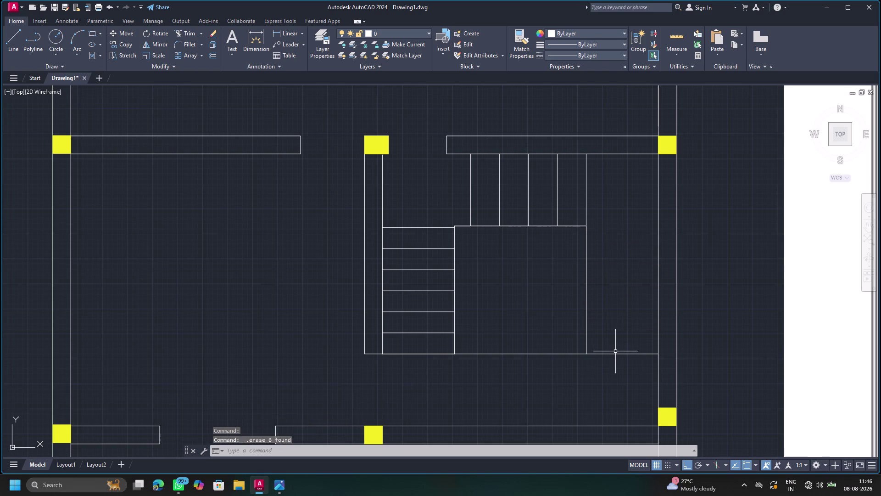
Array-copy the right flight's bottom edge into seven treads spaced upward.
click(616, 353)
key(c)
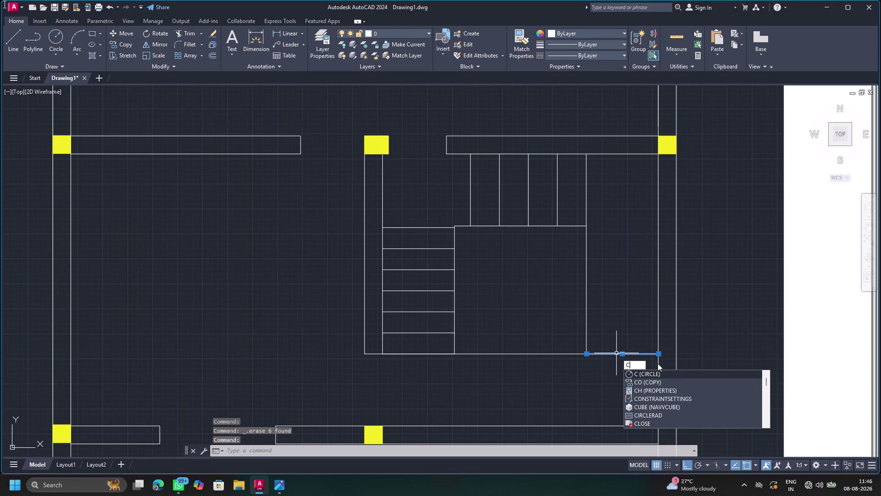
click(665, 379)
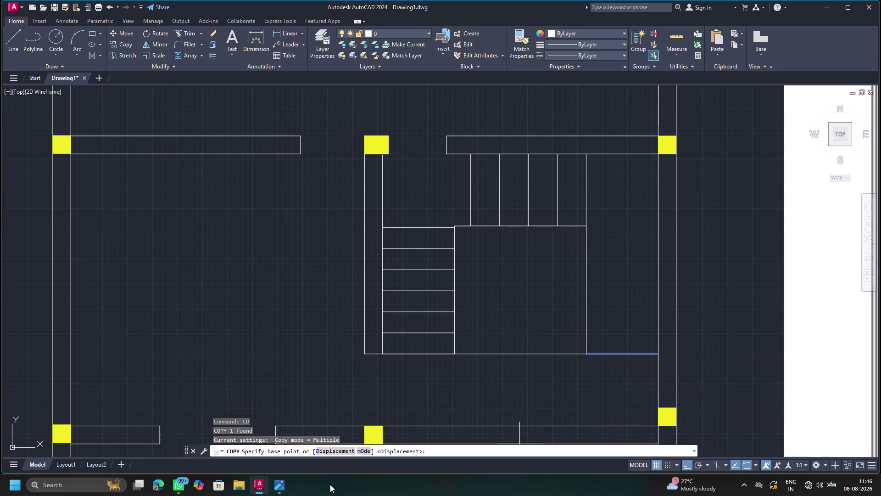
click(586, 353)
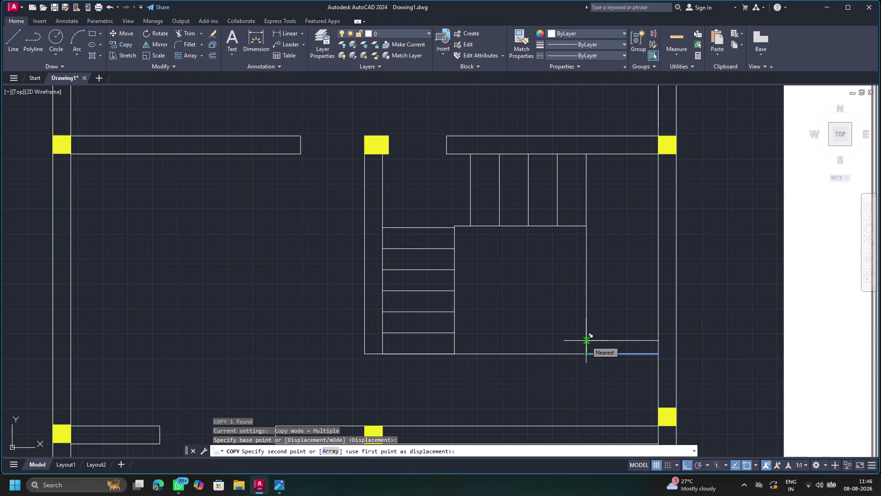
click(323, 449)
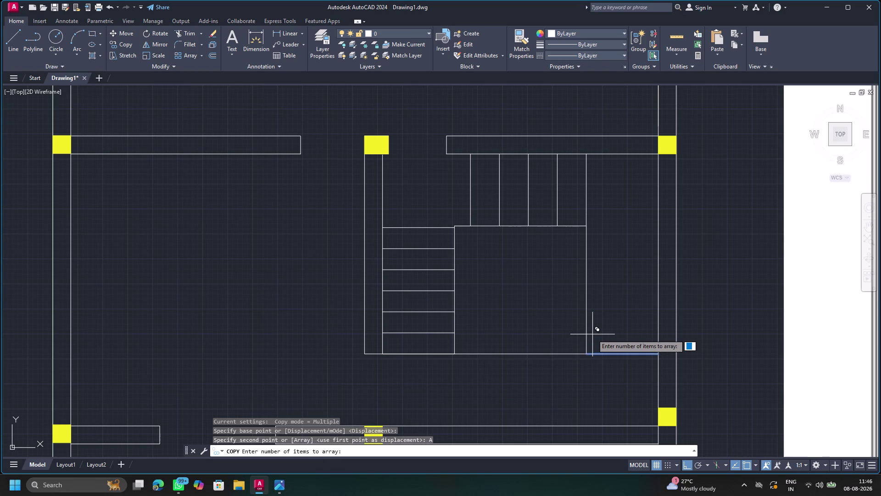
key(7)
key(Return)
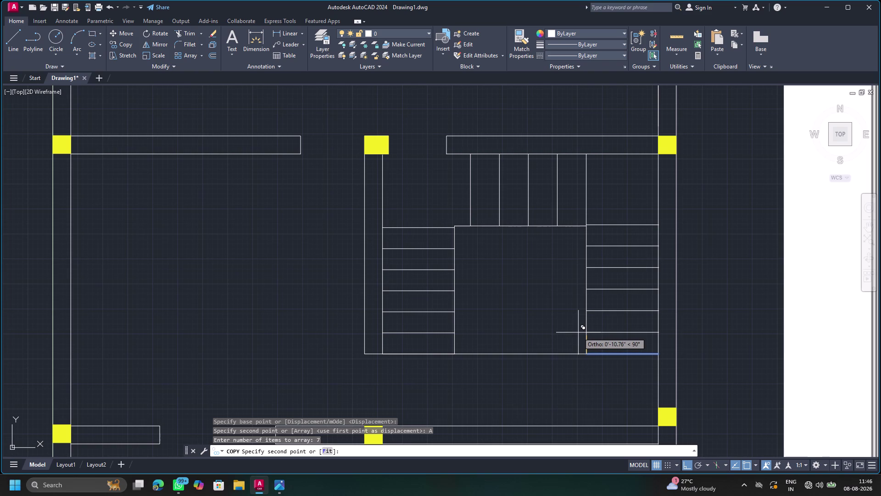
click(578, 333)
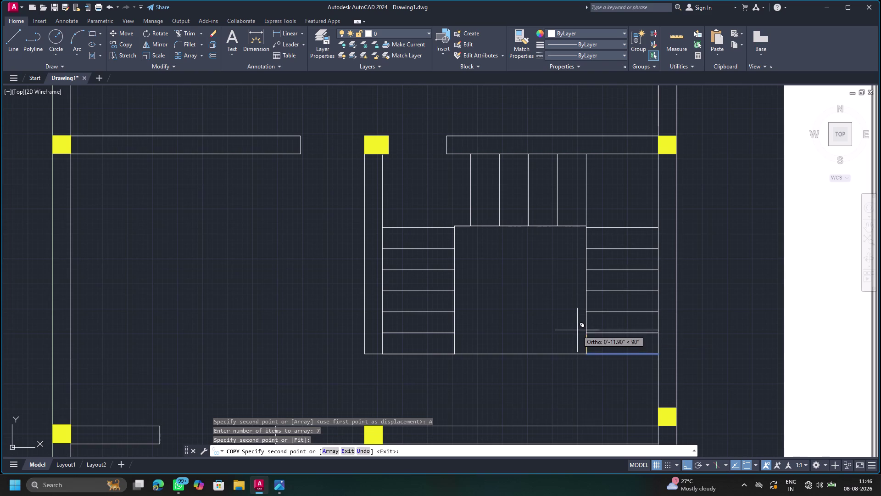
key(Escape)
scroll(down, 3)
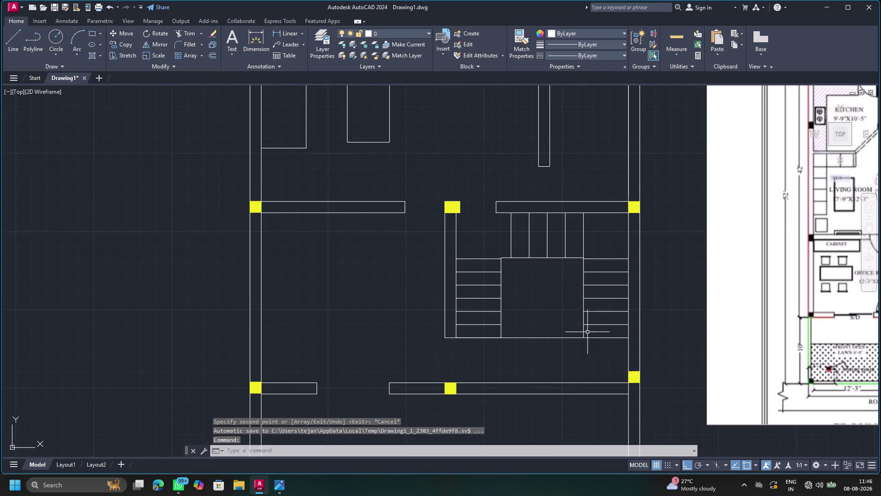
Pan until the reference floor plan is visible, then select the left flight's bottom edge.
middle_drag(857, 216, 679, 261)
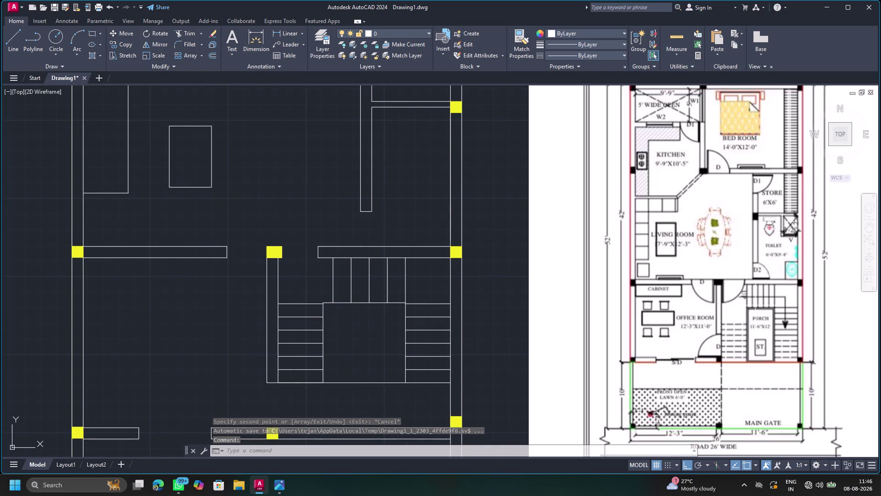
middle_drag(759, 312, 764, 273)
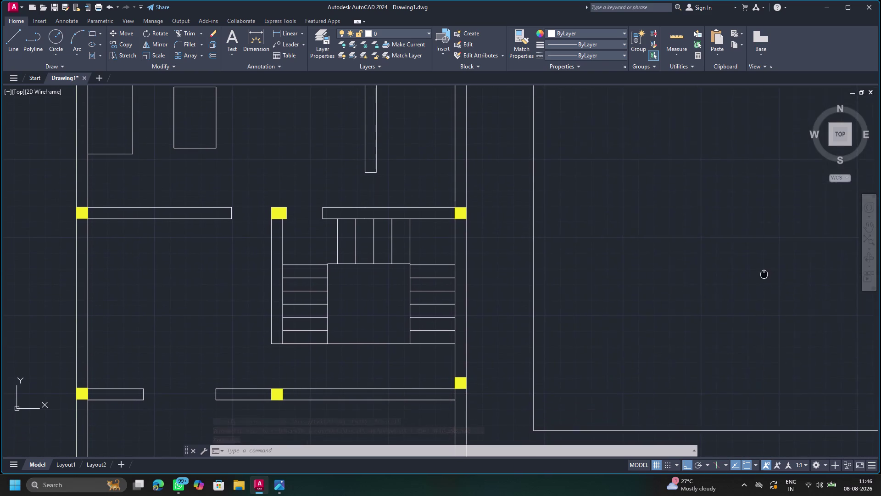
middle_drag(764, 274, 764, 273)
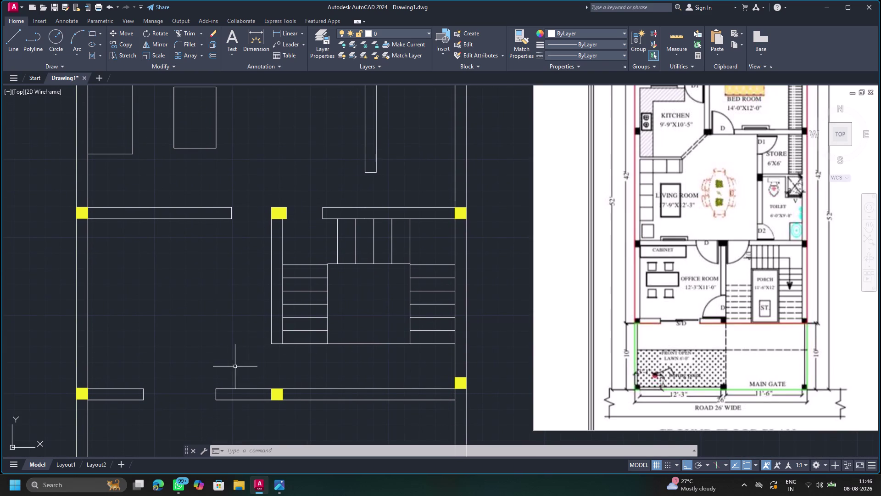
click(305, 344)
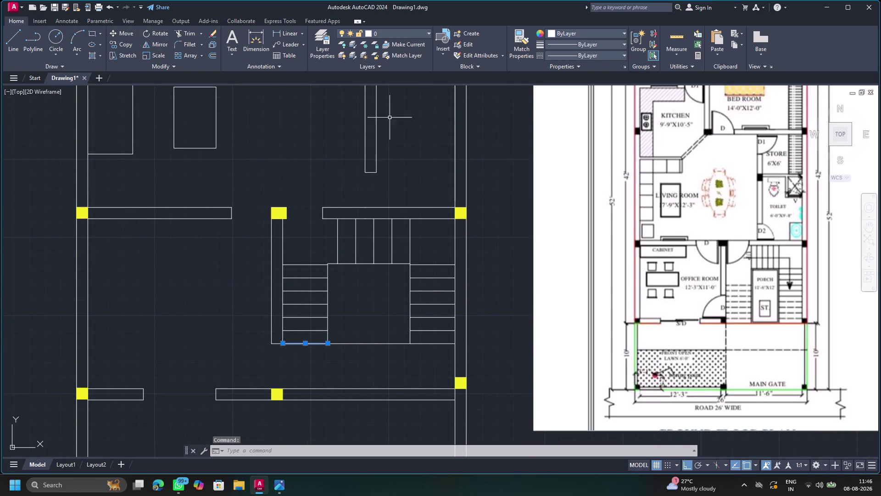
click(622, 54)
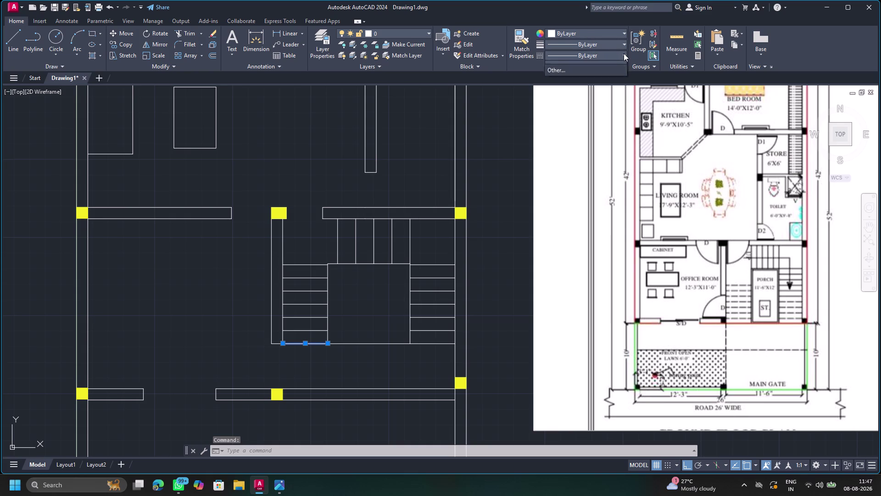
Load the ACAD_ISO03W100 dash space linetype through the Linetype Manager.
click(582, 99)
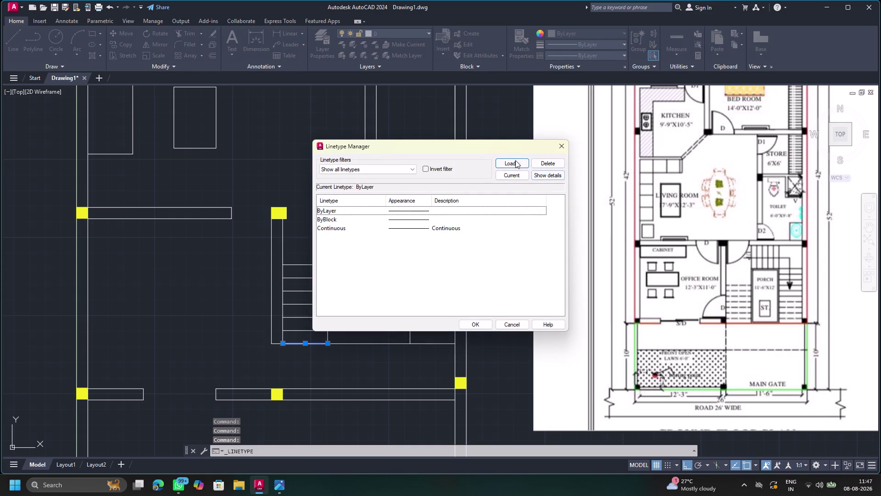
click(516, 162)
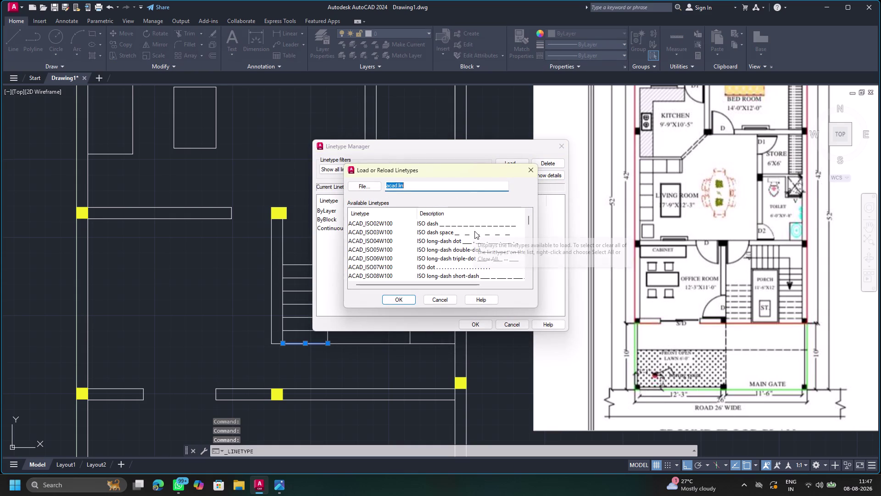
click(475, 233)
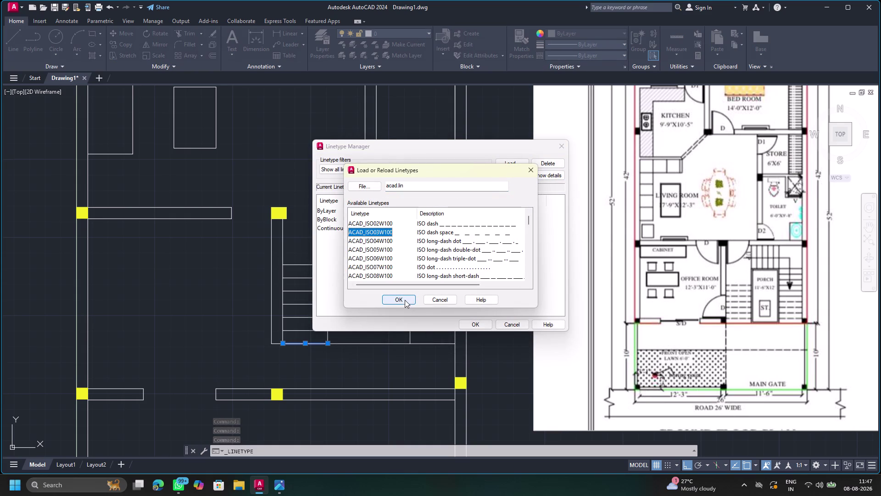
click(405, 299)
click(479, 323)
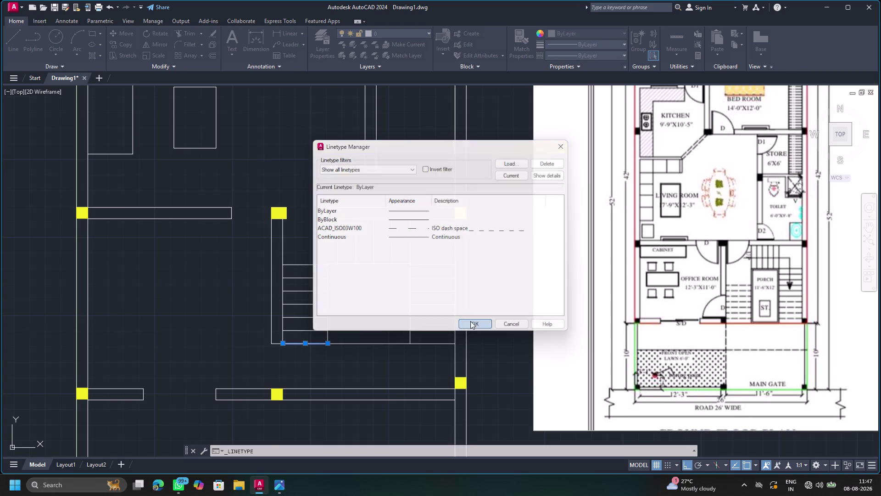
Assign ACAD_ISO03W100 to the right flight's bottom edge.
click(430, 343)
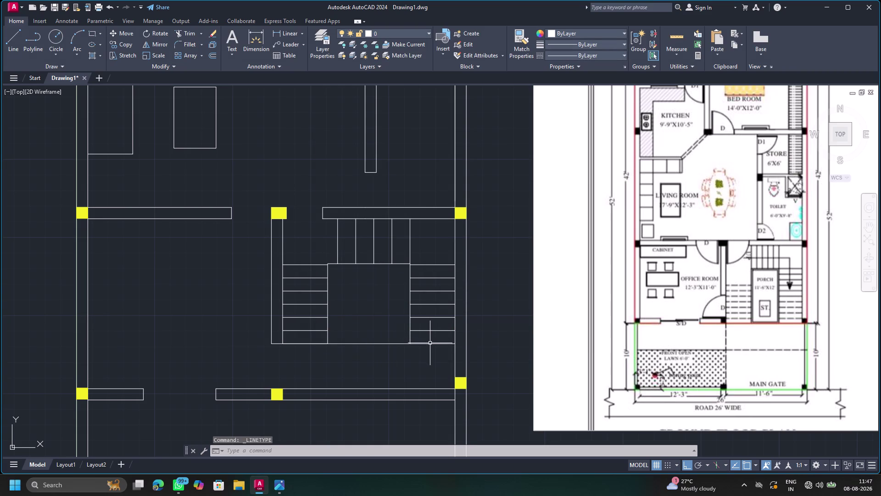
click(612, 54)
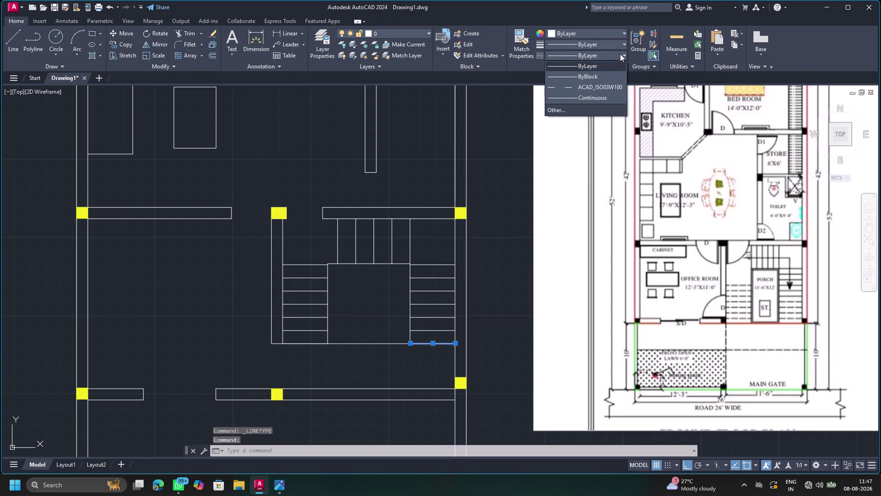
click(594, 88)
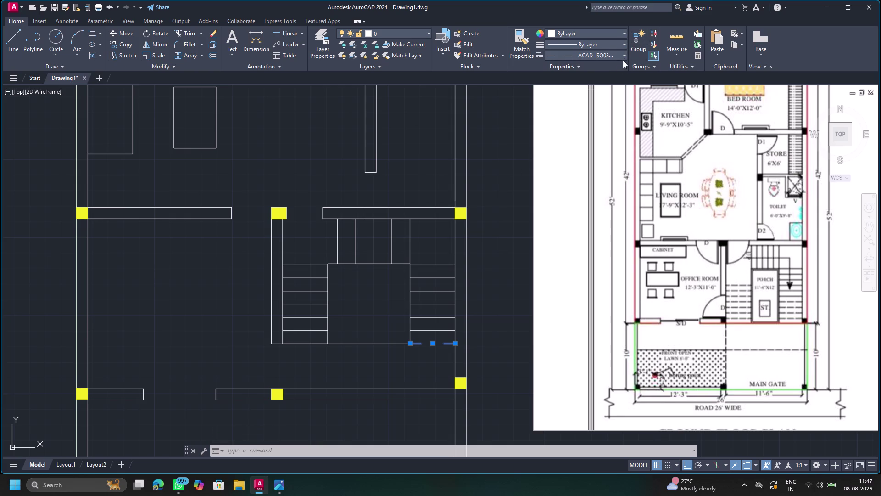
click(575, 64)
key(Escape)
click(435, 343)
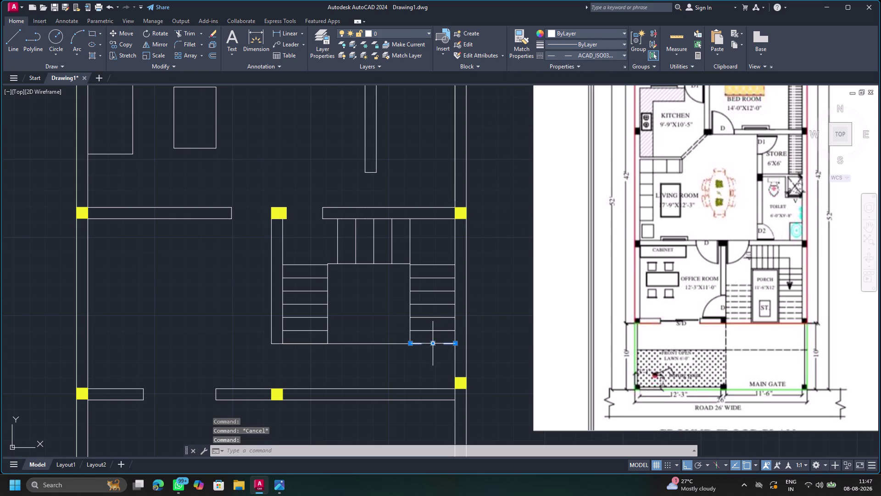
key(p)
key(r)
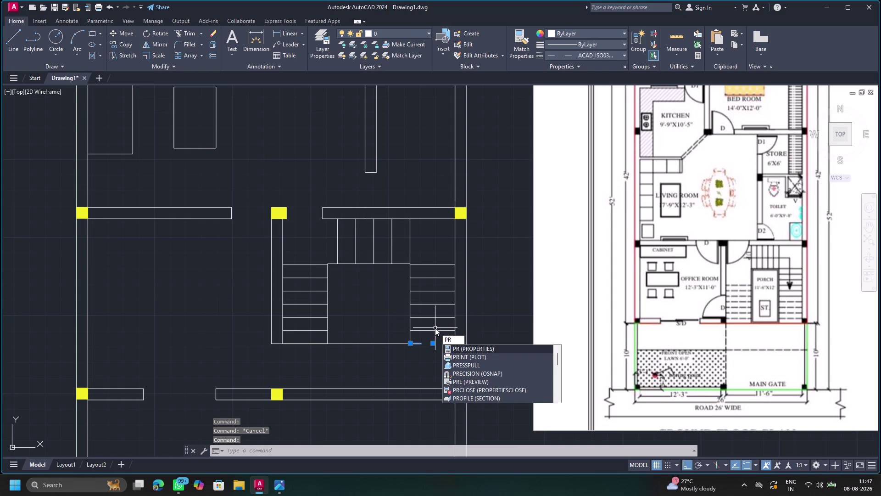
In Properties, set the dashed edge's linetype scale to 10.
key(Return)
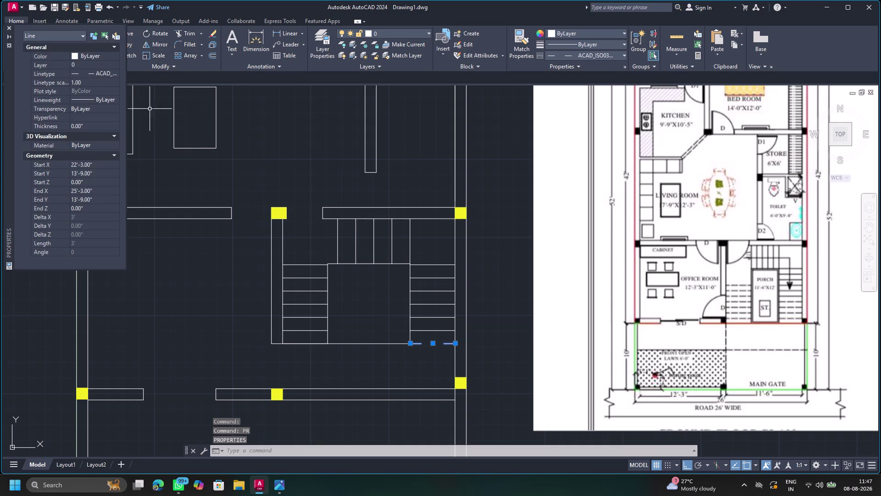
double_click(95, 82)
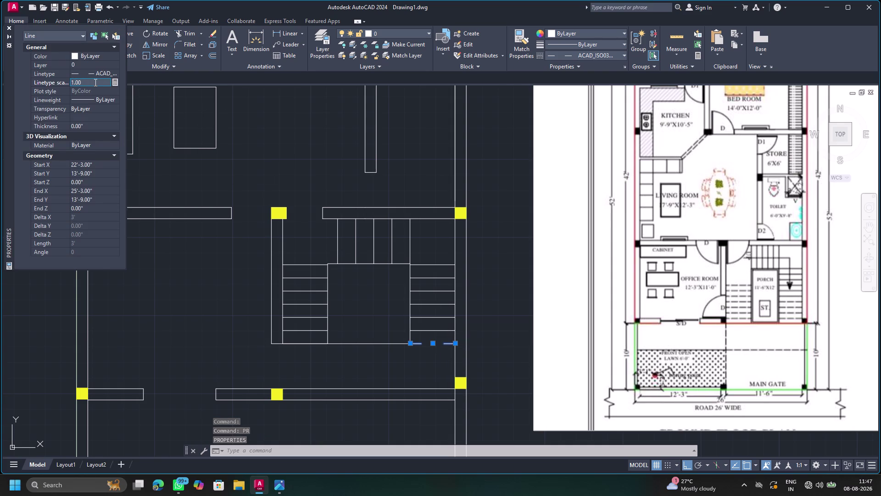
key(Delete)
key(Delete)
key(Delete)
key(BackSpace)
key(BackSpace)
key(BackSpace)
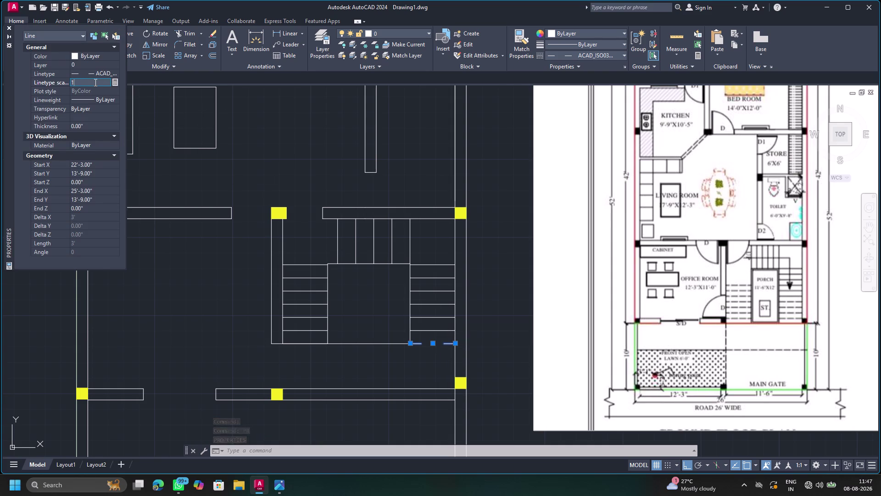
key(BackSpace)
key(1)
key(0)
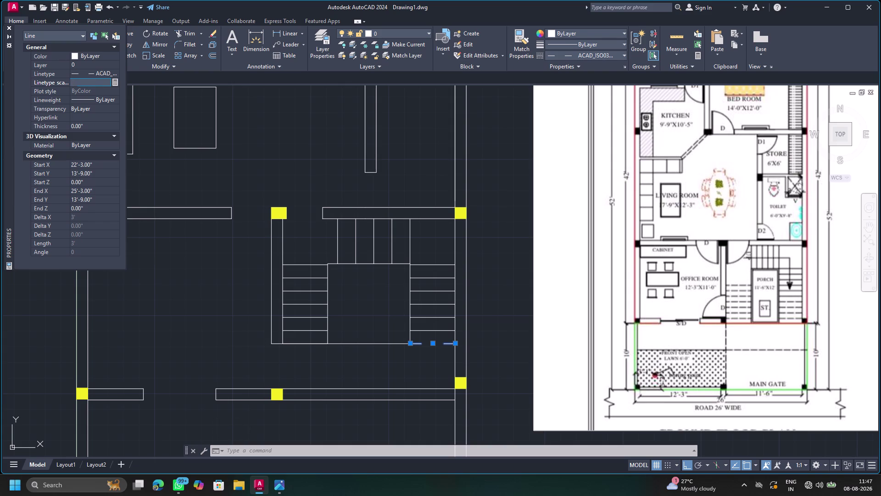
key(Return)
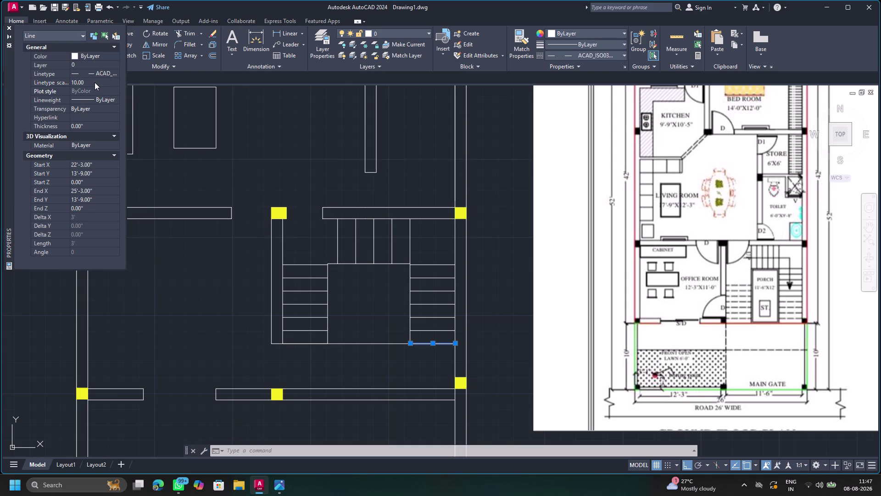
Change the dashed edge's linetype scale to 0.5.
click(95, 82)
key(BackSpace)
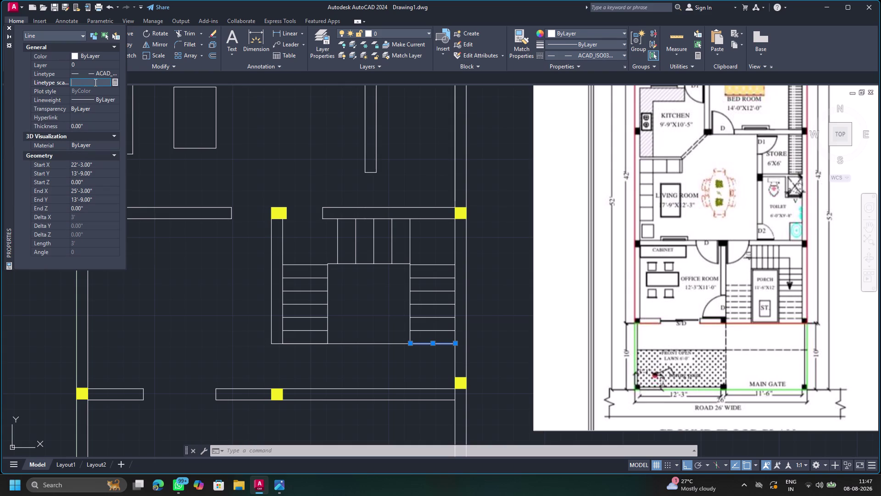
key(BackSpace)
key(BackSpace)
key(BackSpace)
text(0.5)
key(Return)
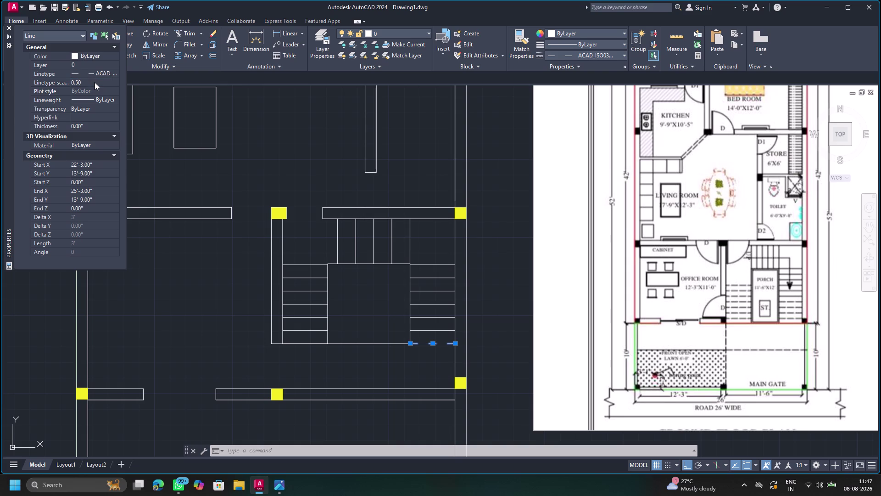
Set the linetype scale to 0.3 and close the Properties palette.
click(94, 82)
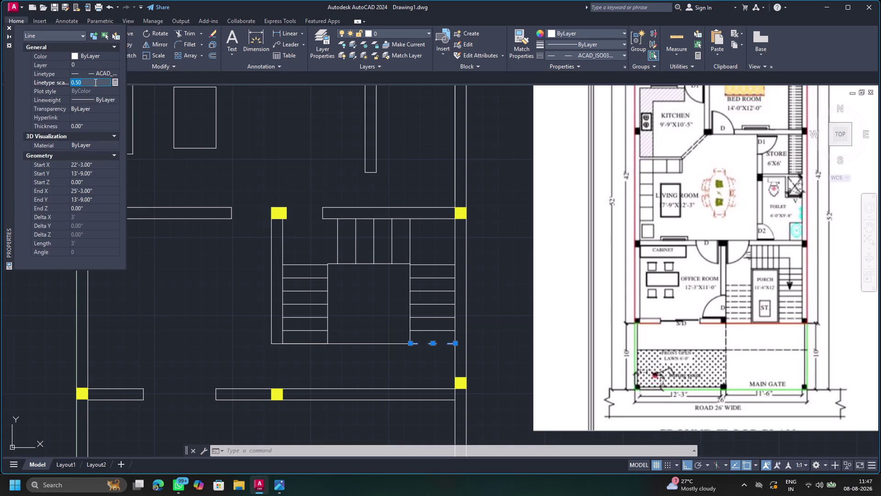
key(BackSpace)
key(BackSpace)
key(BackSpace)
text(0.3)
key(Return)
key(Escape)
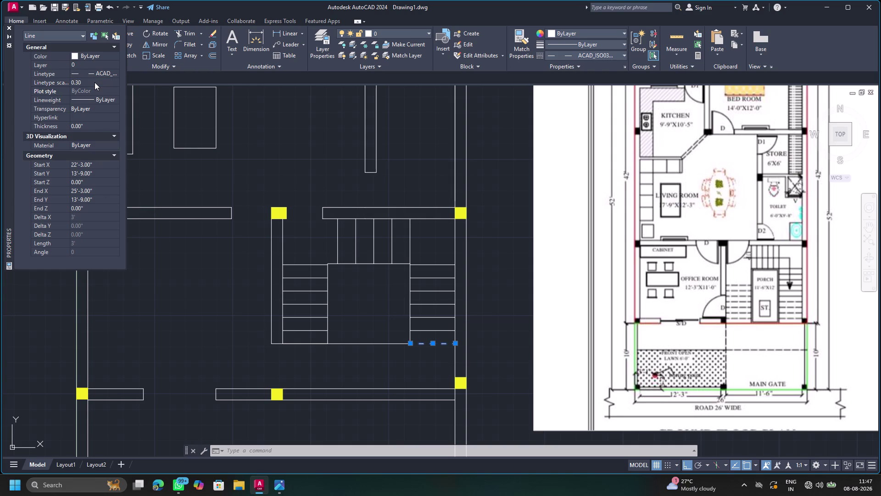
click(7, 27)
key(Escape)
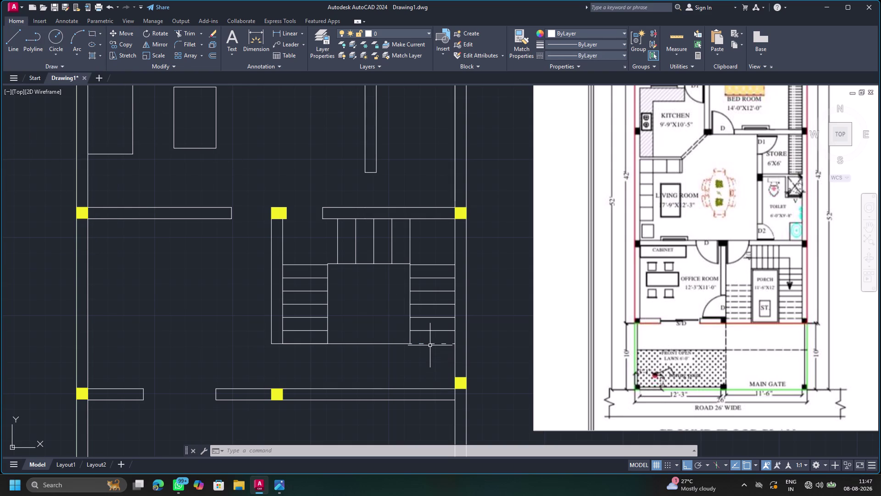
Match Properties from the dashed edge onto the two lowest right-flight treads.
click(520, 38)
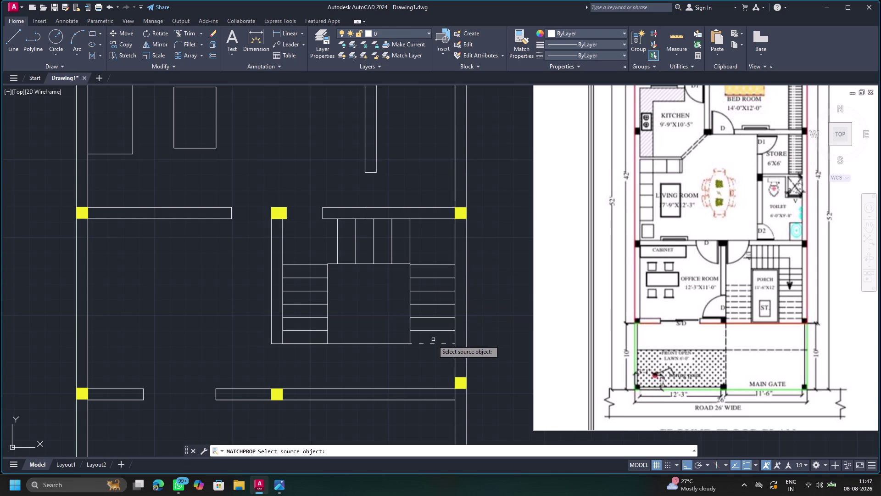
click(431, 342)
click(430, 330)
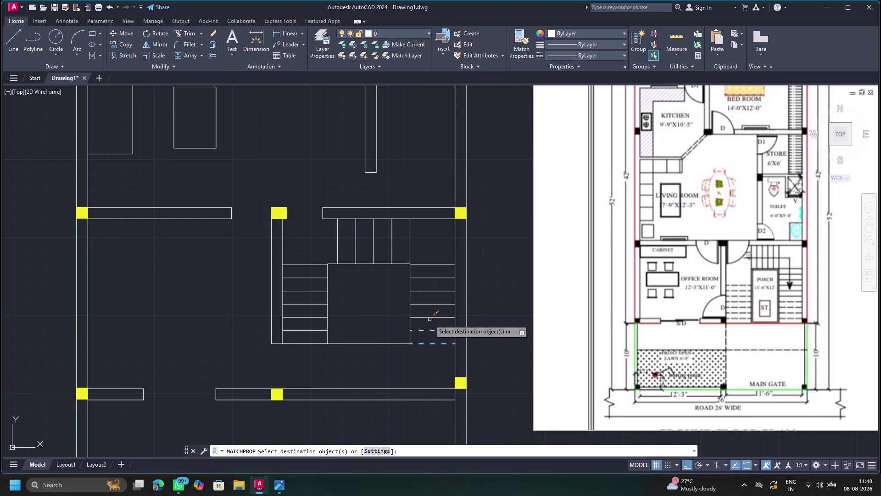
click(430, 318)
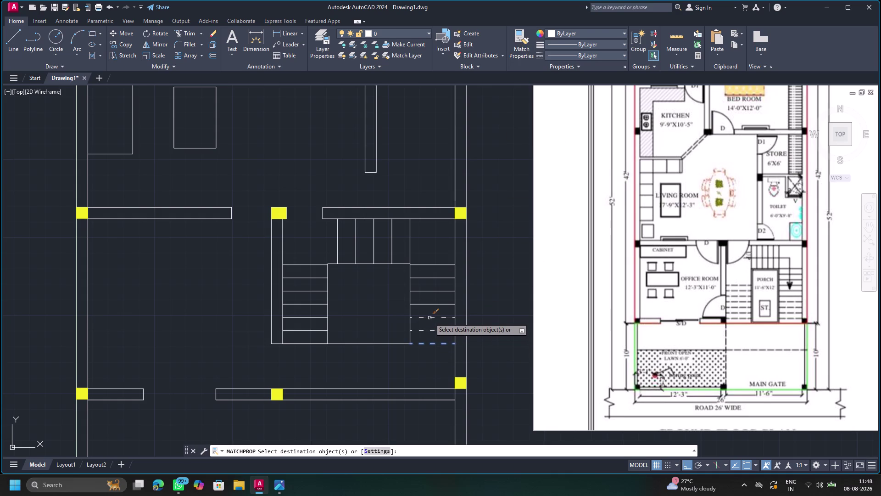
Make the left flight's bottom edge and tread lines dashed too.
click(301, 344)
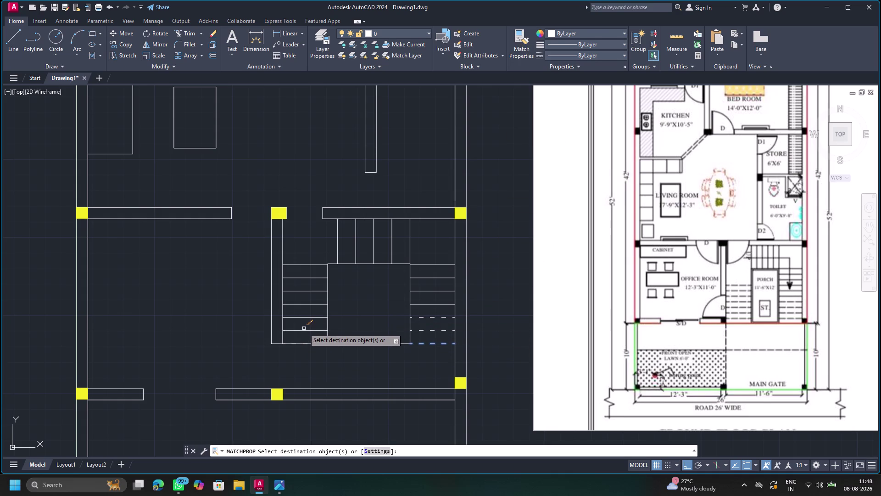
click(305, 330)
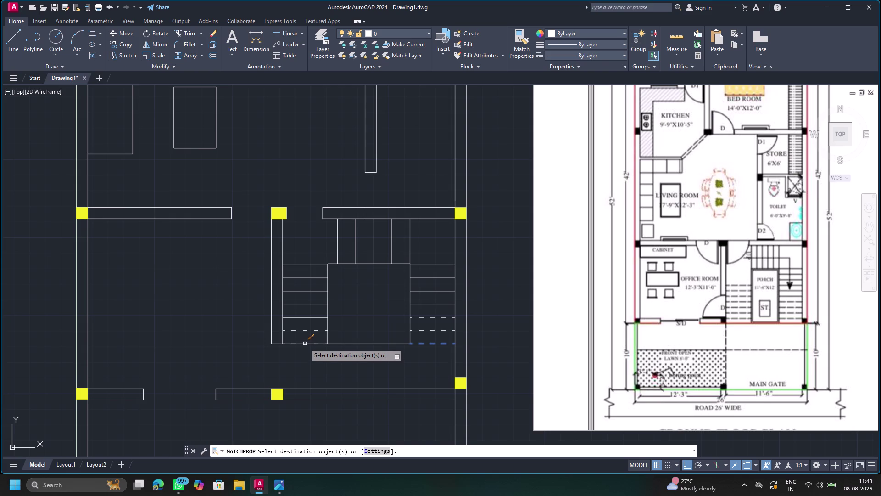
click(304, 343)
click(307, 316)
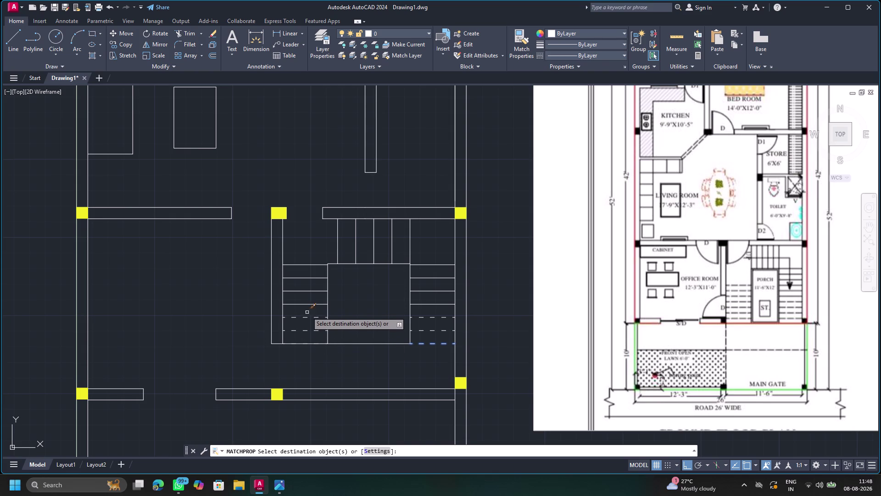
click(307, 304)
click(312, 291)
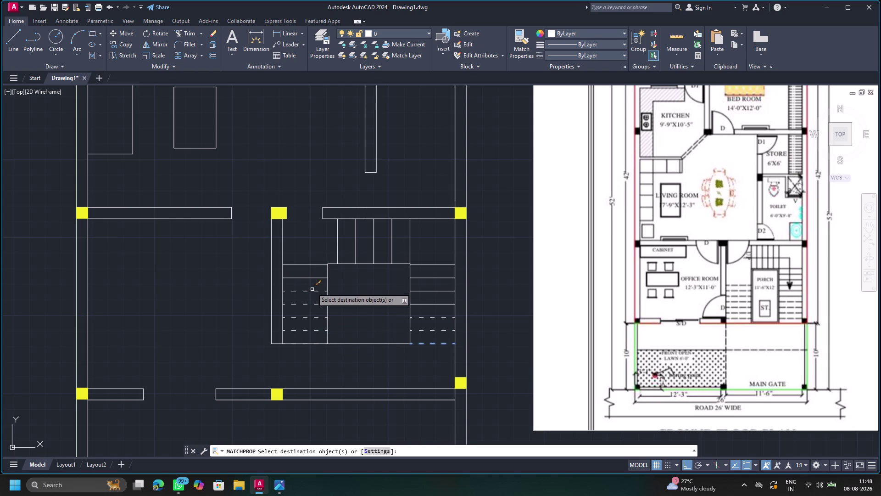
click(311, 276)
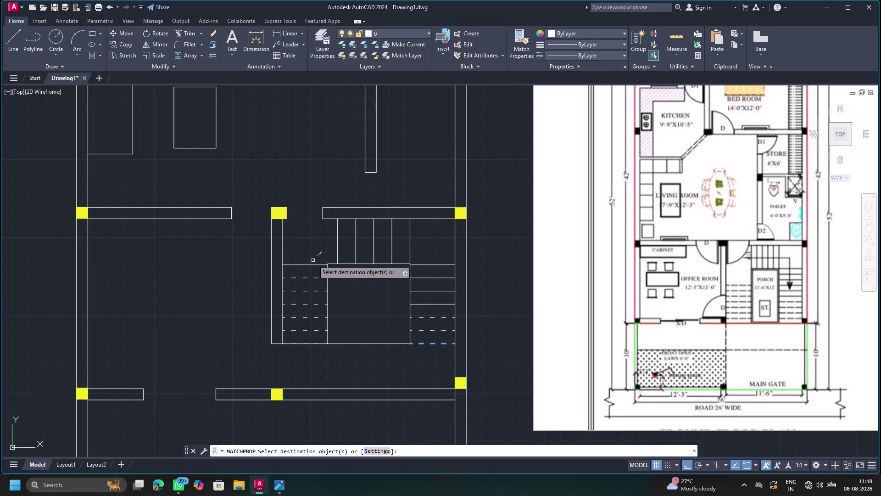
click(313, 264)
key(Escape)
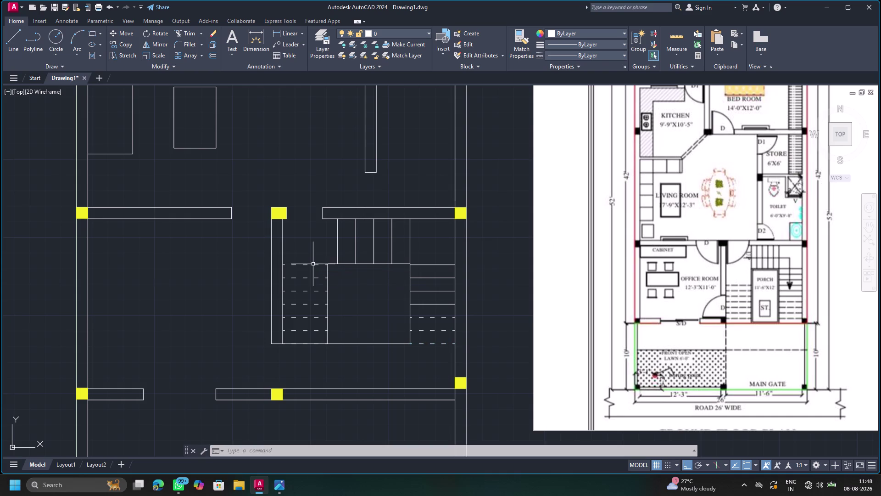
scroll(down, 3)
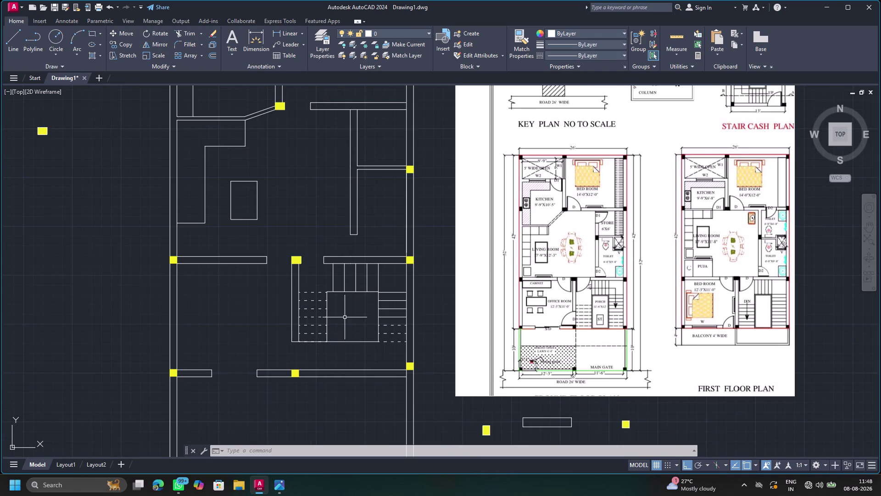
Pan out, cancel the active command, and open Tool Palettes with Ctrl+3.
middle_drag(343, 356, 327, 273)
middle_drag(322, 269, 315, 305)
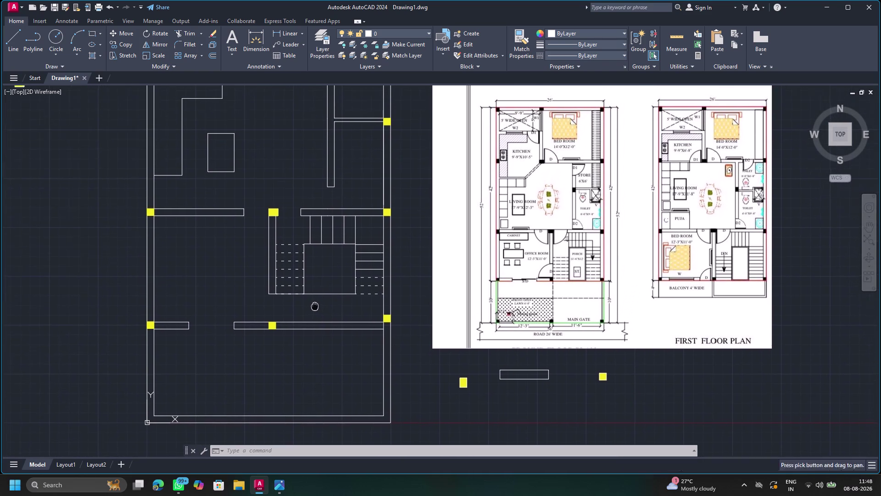
key(Escape)
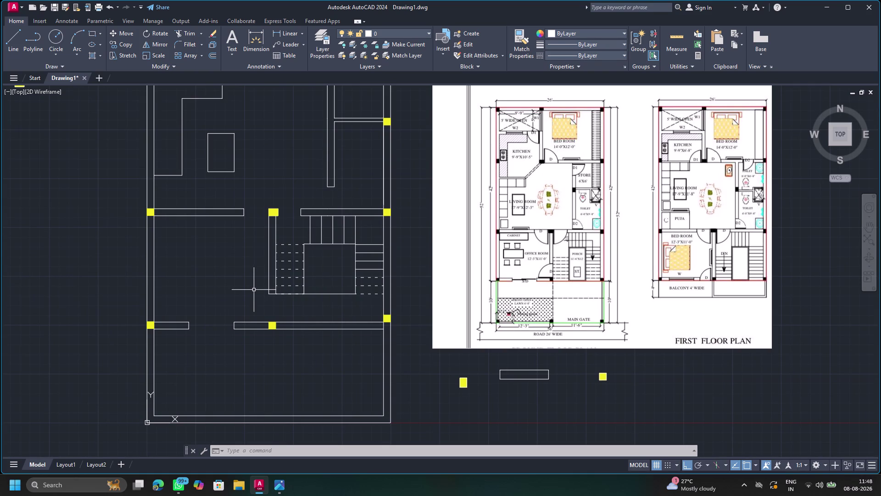
key(shift+at)
key(BackSpace)
key(BackSpace)
key(Escape)
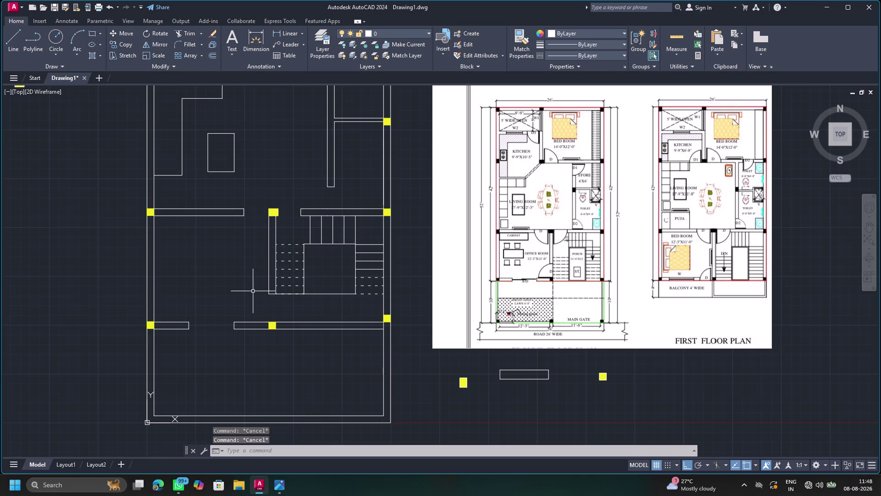
key(ctrl+3)
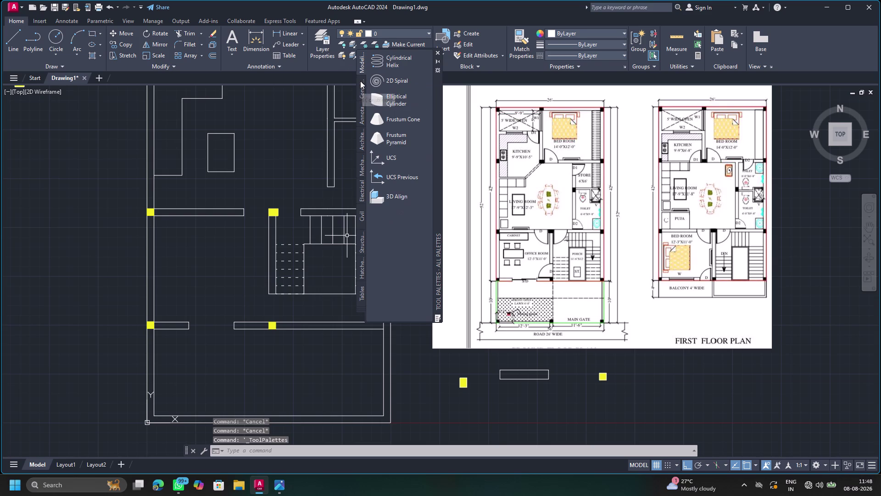
Drag sample door and window blocks from the Architectural palette beside the plan.
click(363, 88)
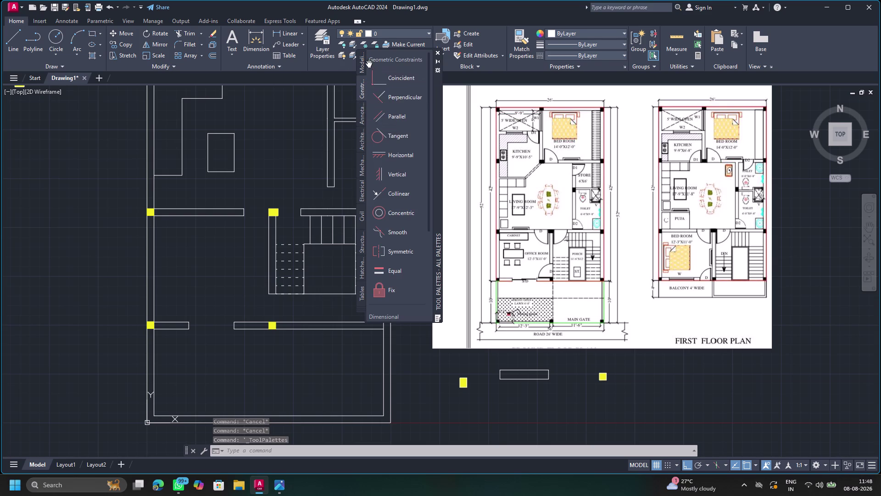
click(362, 69)
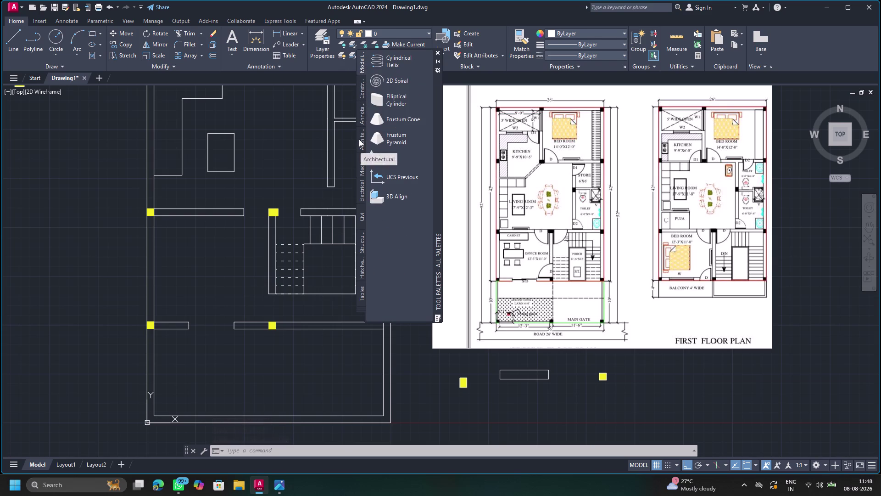
click(359, 139)
drag(392, 99, 281, 141)
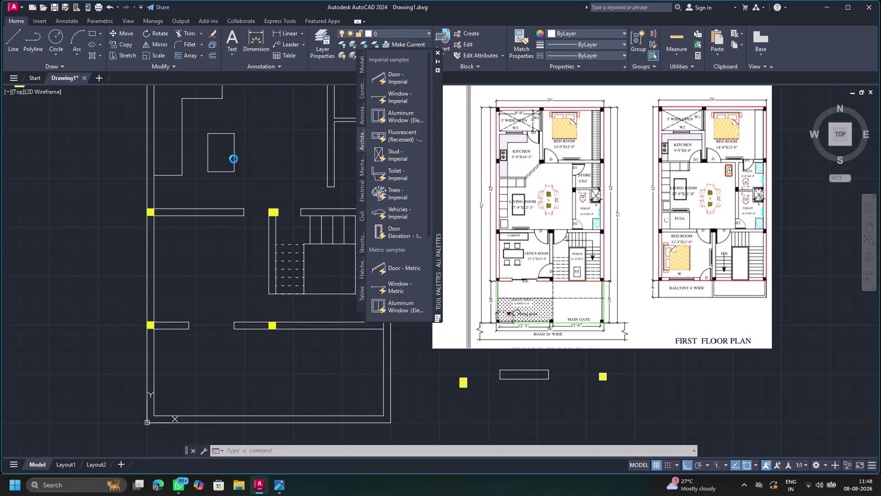
drag(281, 142, 76, 217)
drag(397, 78, 93, 167)
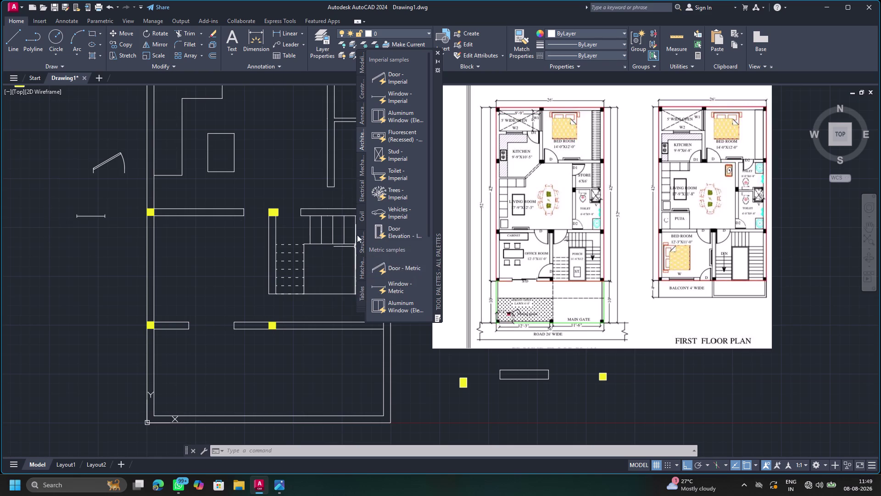
Close Tool Palettes and open DesignCenter with Ctrl+2.
click(360, 171)
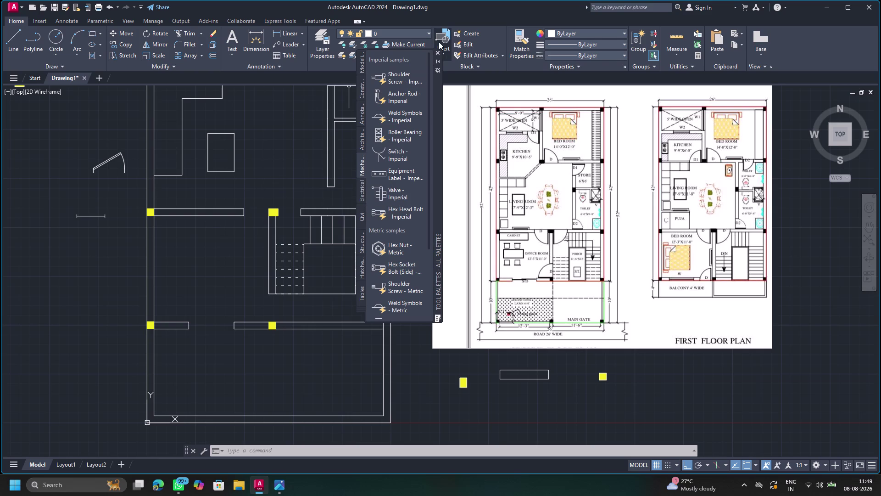
click(435, 54)
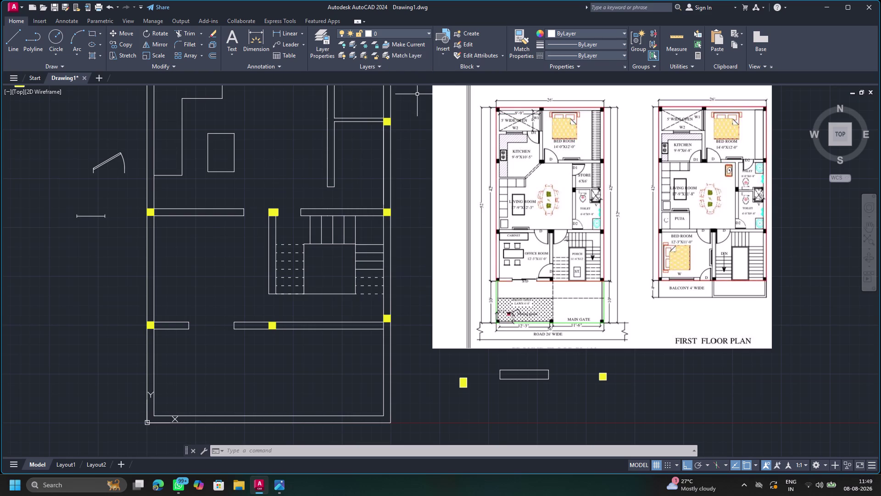
key(ctrl+2)
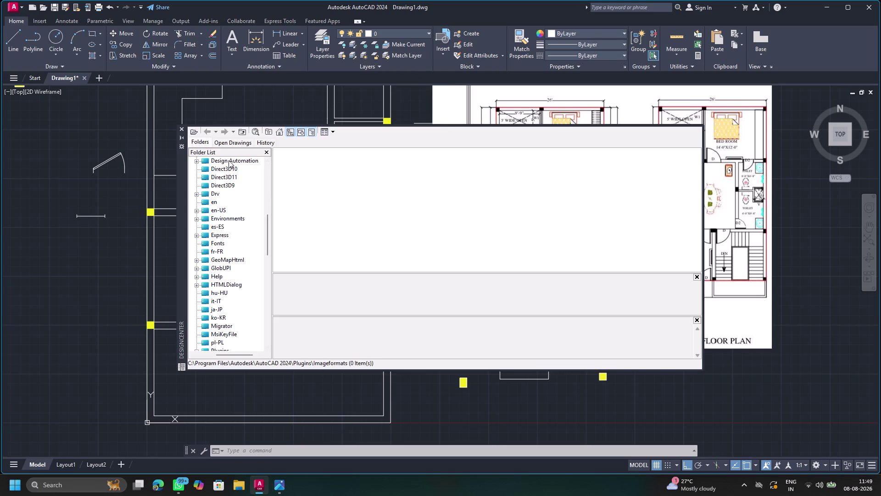
Browse the Direct3D10 and Direct3D11 folders, hiding and then reshowing the folder tree.
click(230, 158)
click(223, 171)
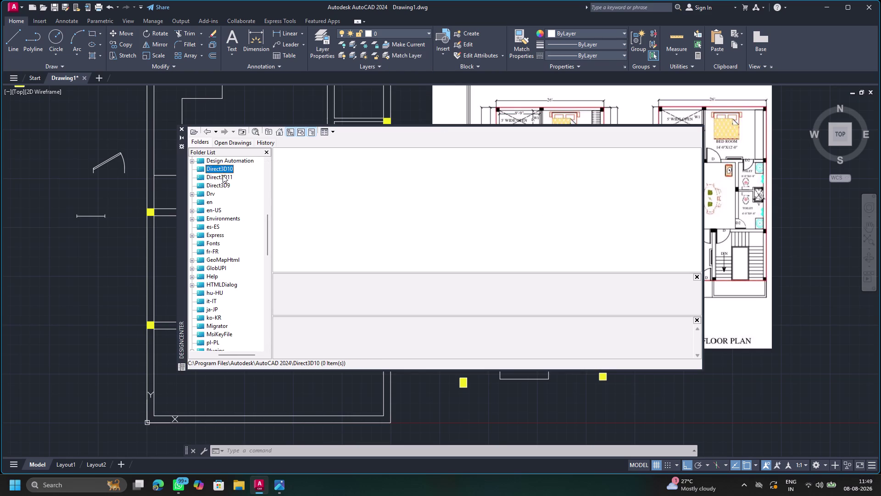
click(223, 174)
click(287, 134)
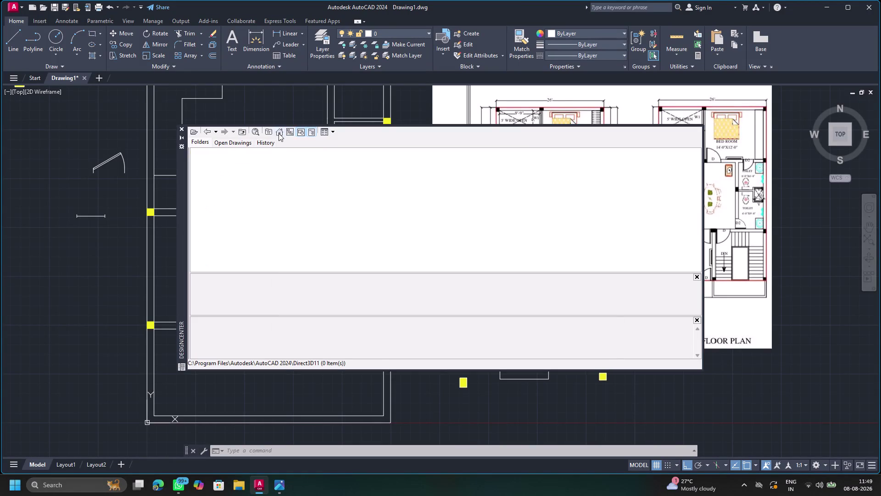
click(291, 132)
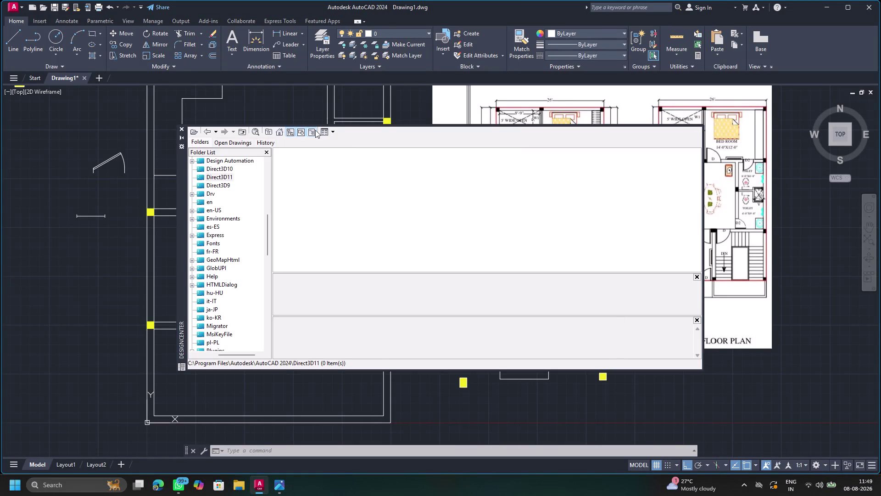
click(310, 133)
click(311, 134)
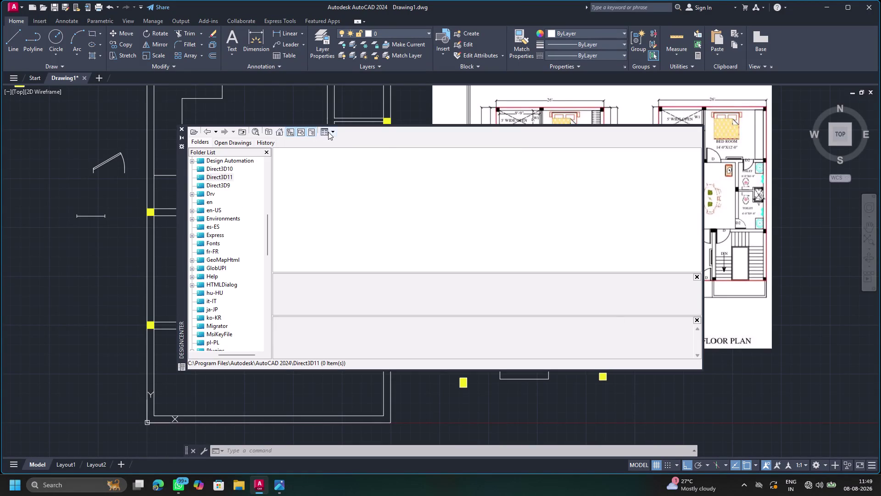
Leave the item display style unchanged, then show Favorites and open its Autodesk folder.
click(328, 131)
double_click(321, 133)
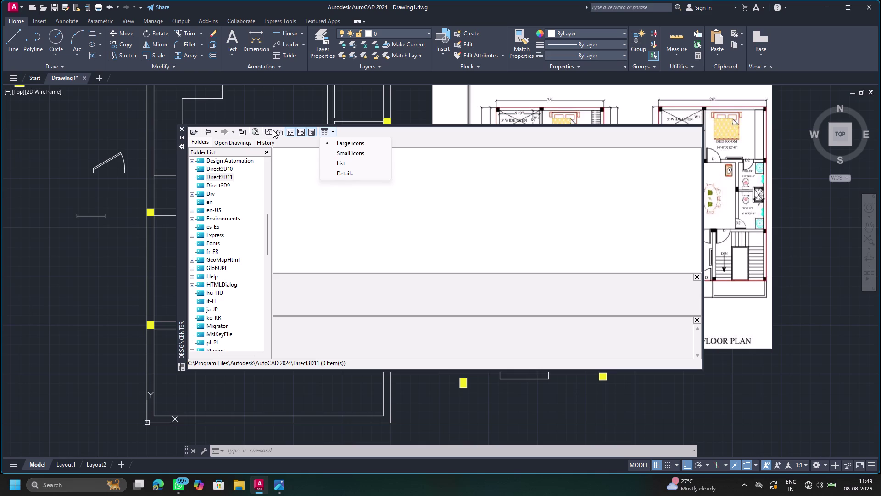
click(267, 103)
click(267, 131)
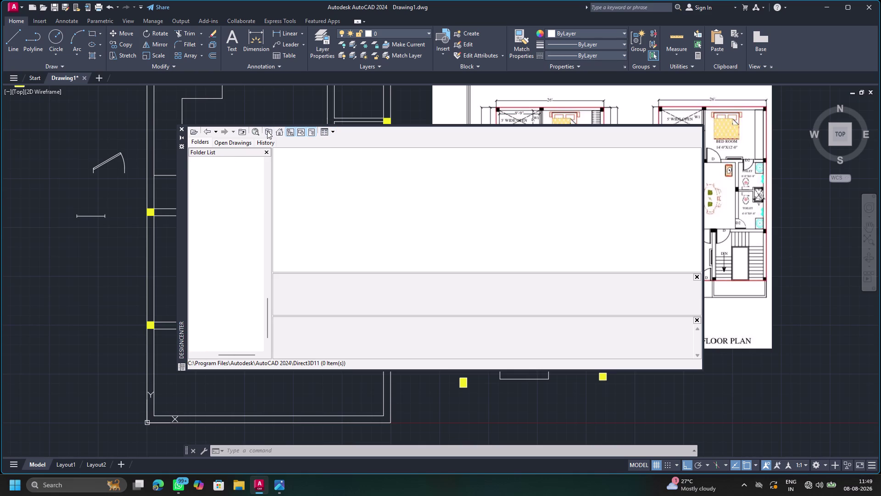
click(267, 130)
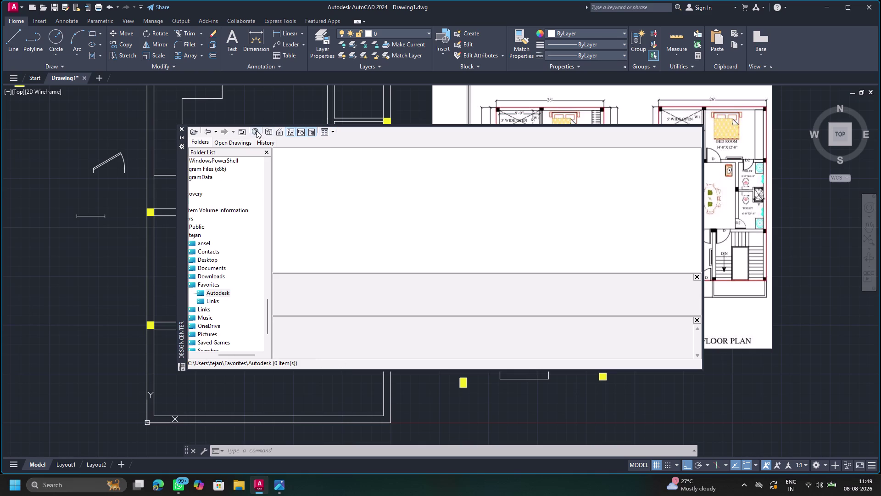
click(242, 133)
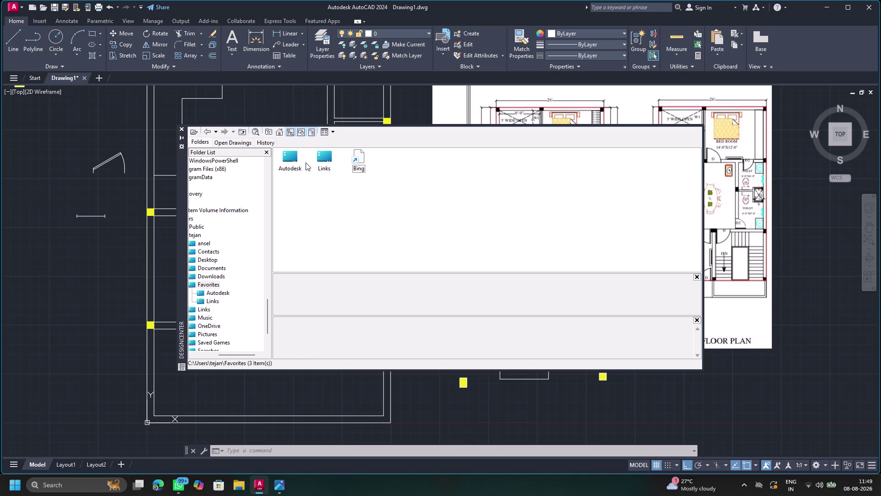
double_click(281, 164)
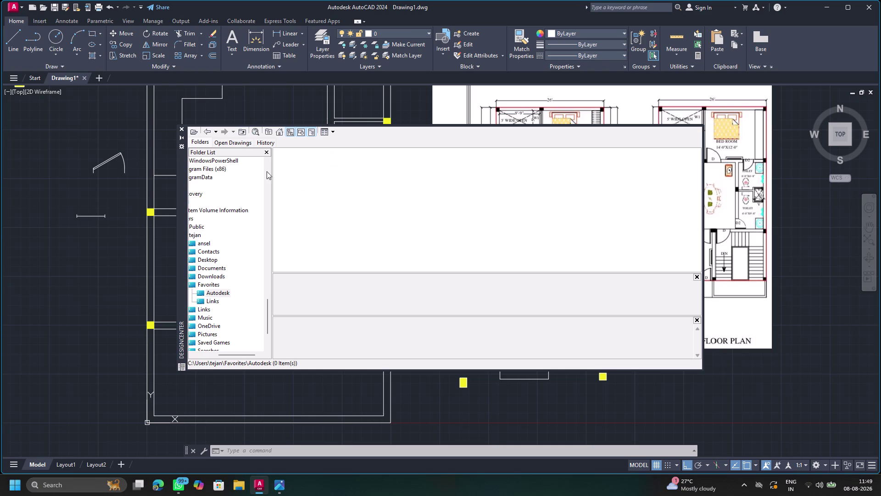
View the History list of visited locations, then return to the Folder List.
click(269, 141)
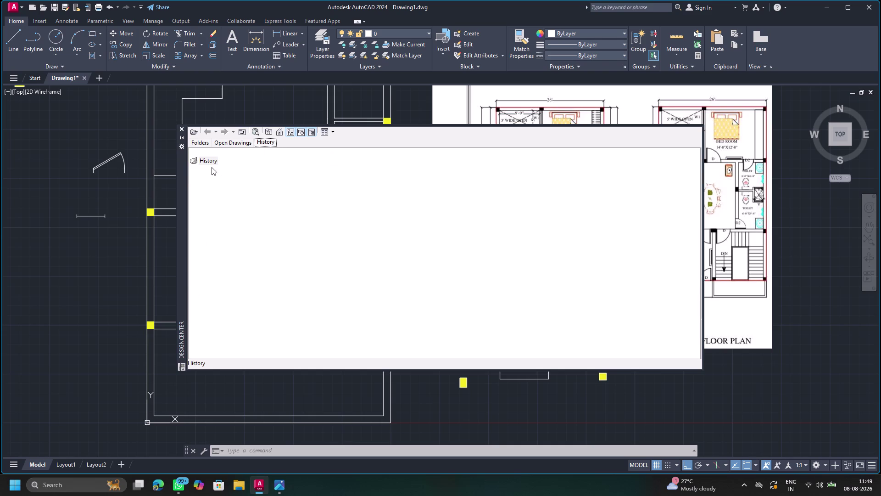
double_click(208, 161)
click(236, 142)
click(195, 141)
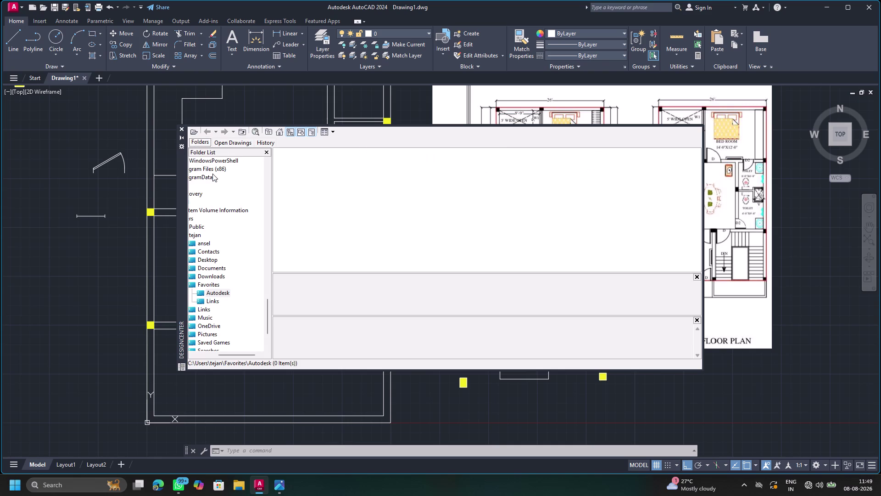
Scroll the folder tree and select the BlockIndexer folder.
scroll(down, 3)
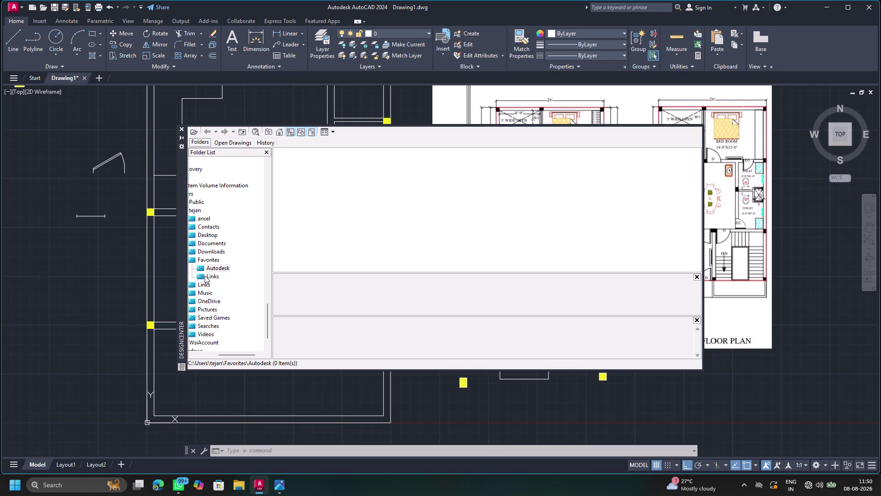
scroll(down, 3)
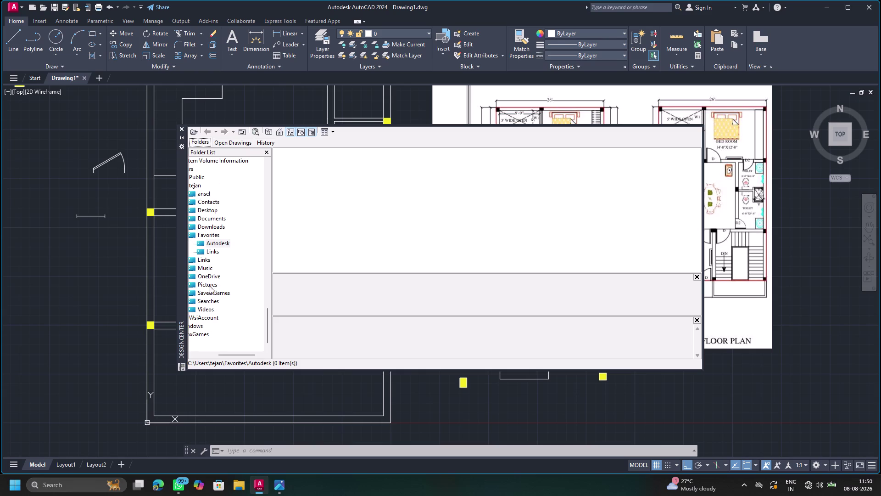
scroll(up, 3)
scroll(up, 3)
scroll(up, 3)
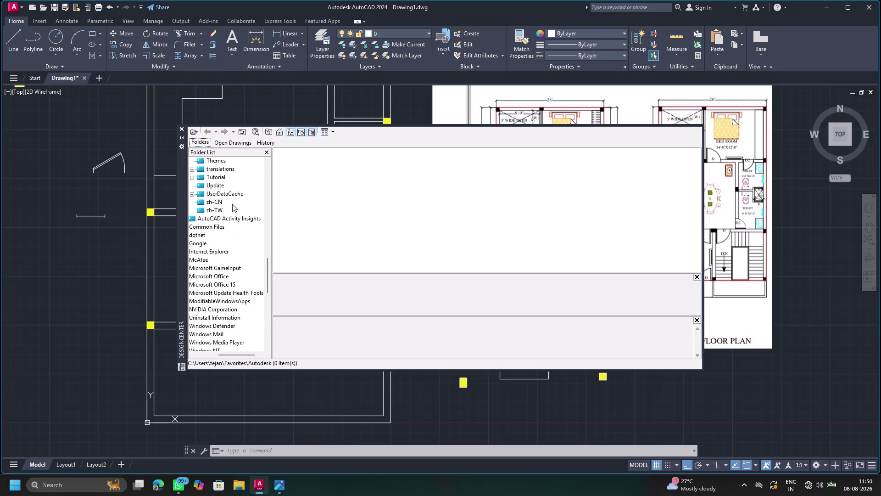
scroll(up, 3)
scroll(up, 3)
scroll(up, 3)
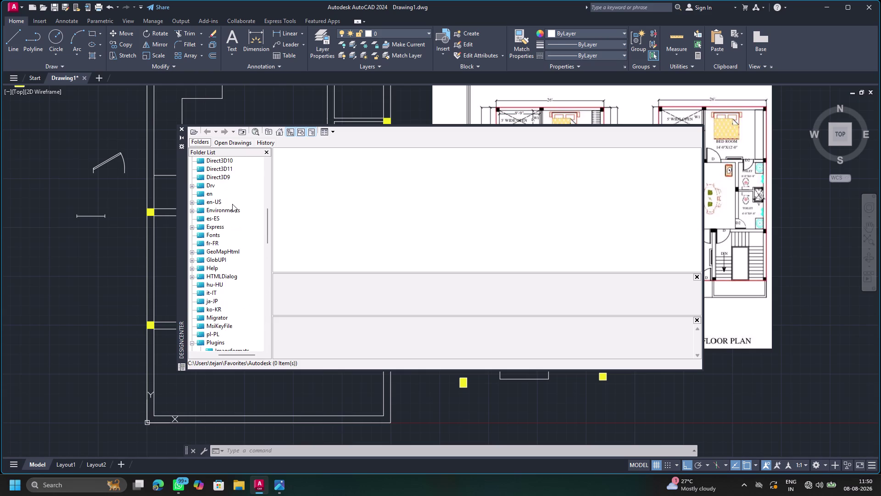
scroll(up, 3)
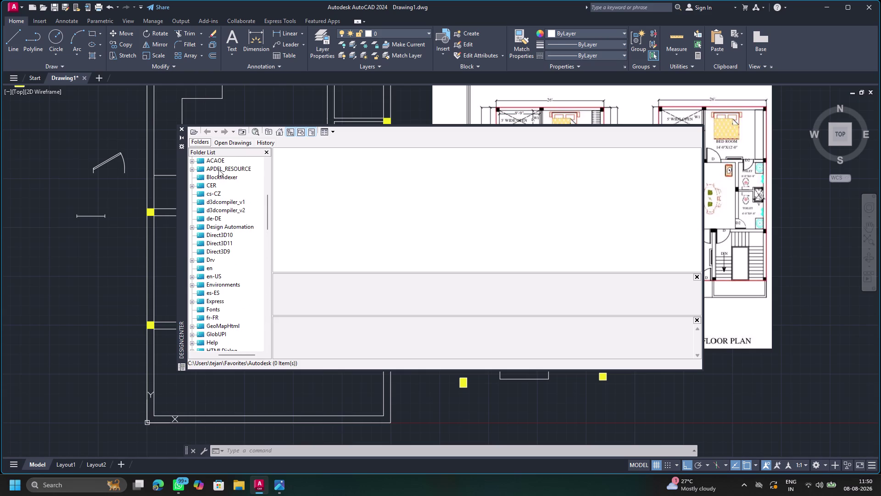
click(222, 178)
click(222, 177)
scroll(up, 3)
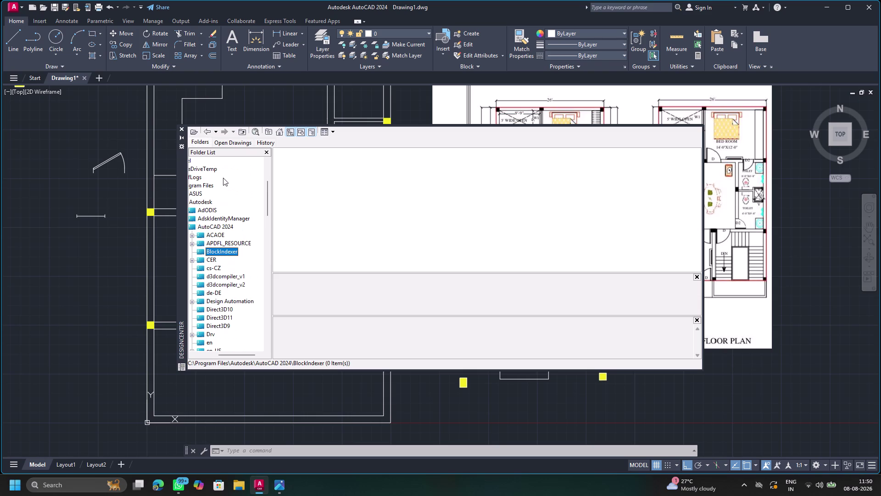
scroll(up, 3)
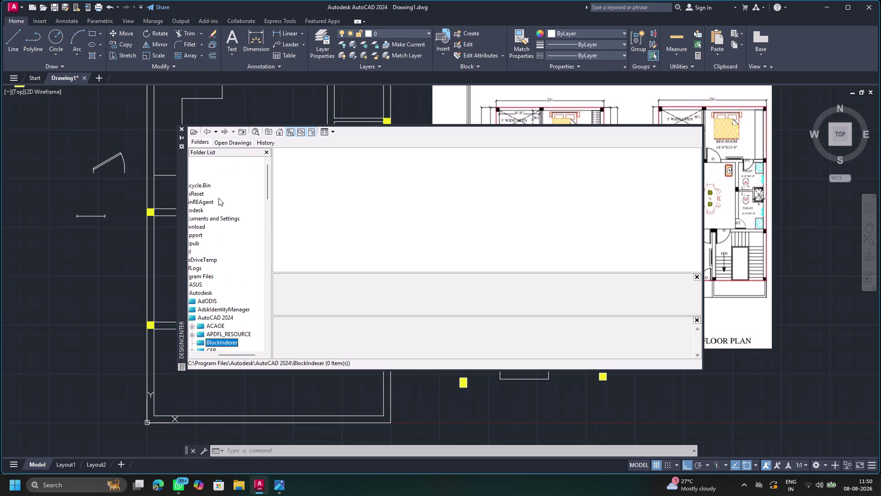
scroll(up, 3)
scroll(up, 3)
Go back to the Favorites folder listing Autodesk, Links and Bing.
click(205, 133)
click(205, 133)
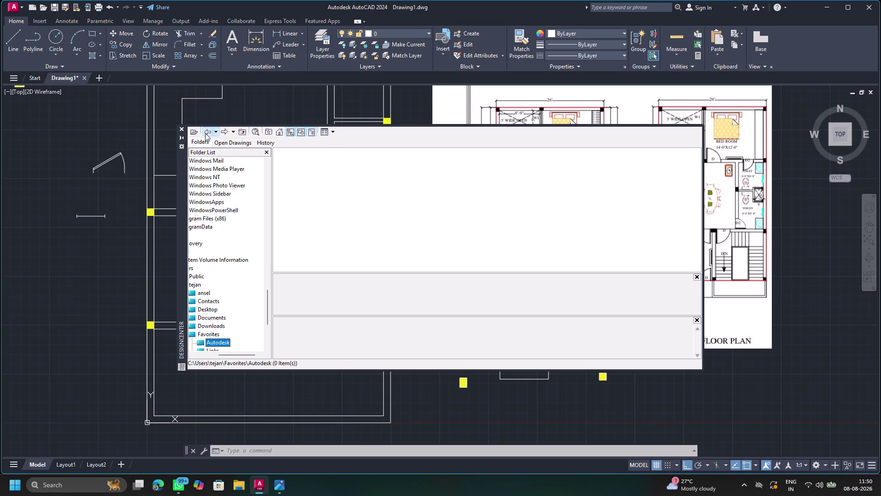
click(205, 133)
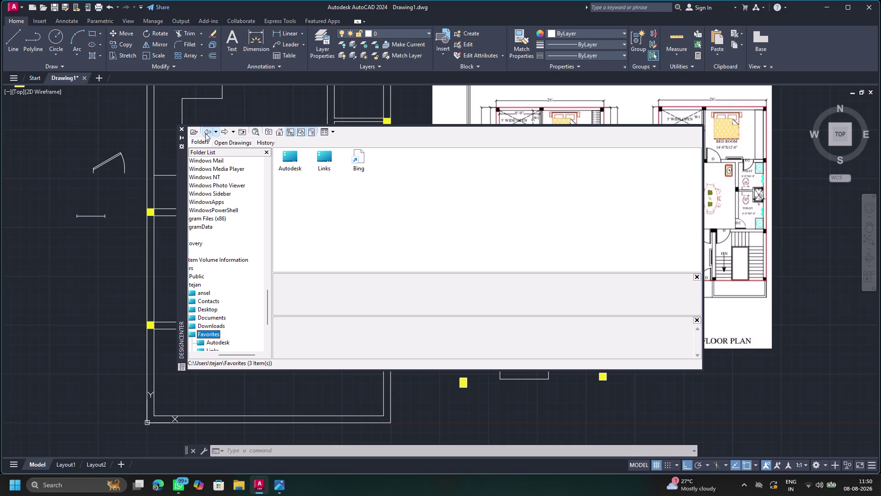
Step back through visited folders to Plugins > Imageformats and turn off the preview pane.
click(205, 133)
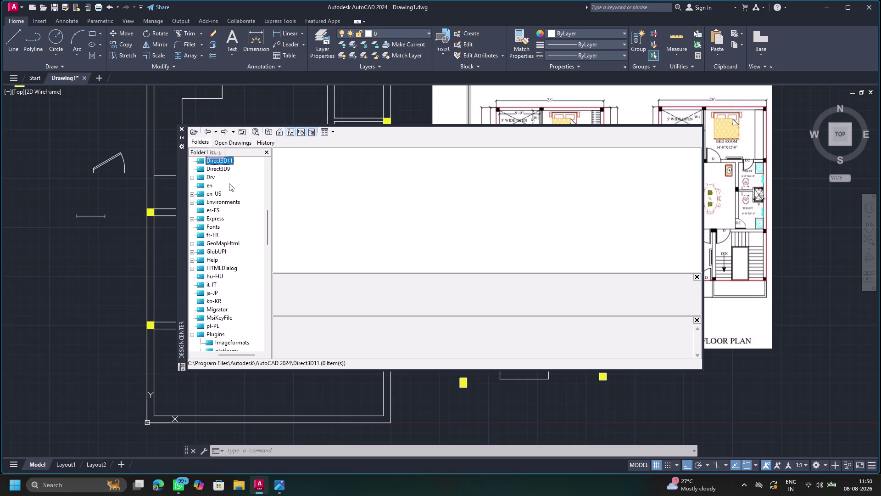
scroll(up, 3)
scroll(up, 3)
scroll(up, 3)
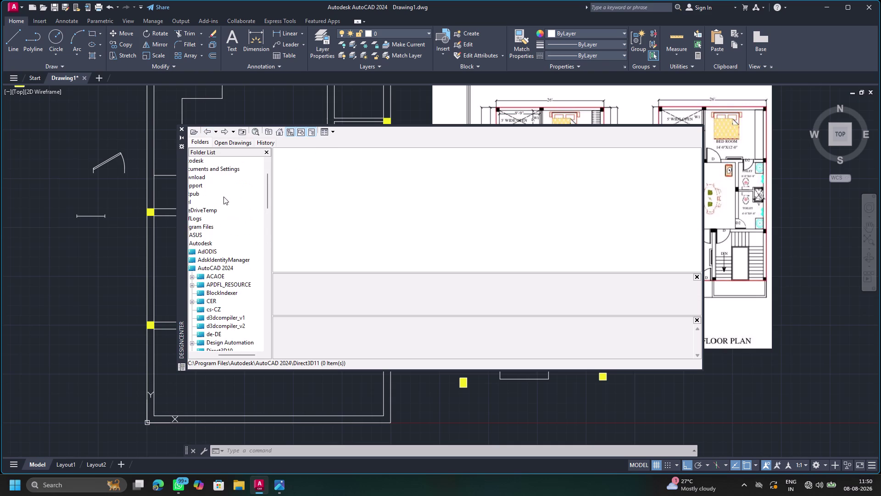
scroll(up, 3)
triple_click(207, 134)
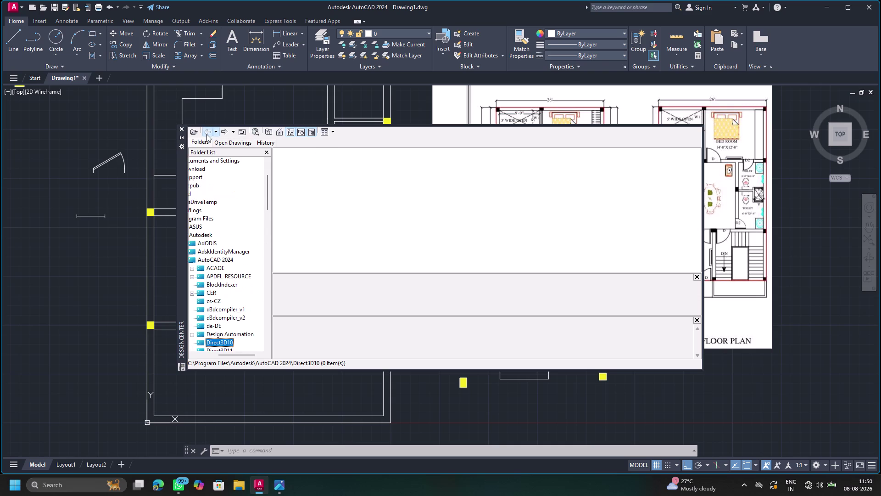
double_click(206, 134)
double_click(206, 134)
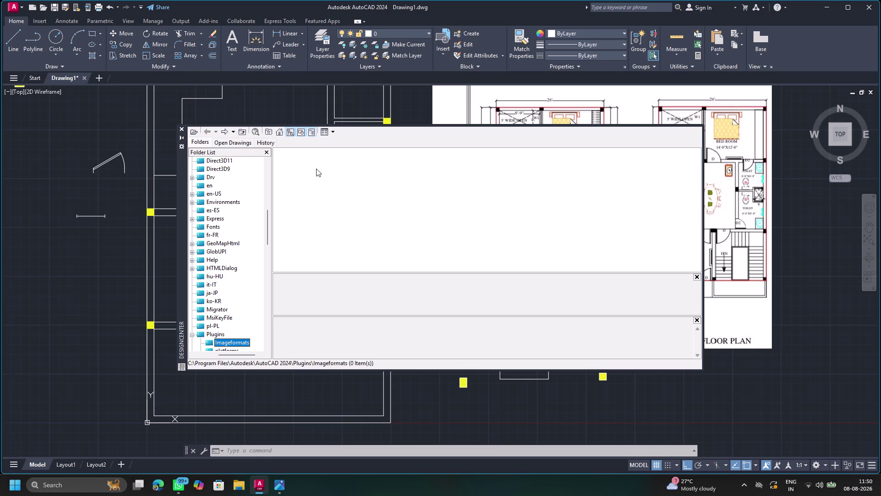
click(311, 128)
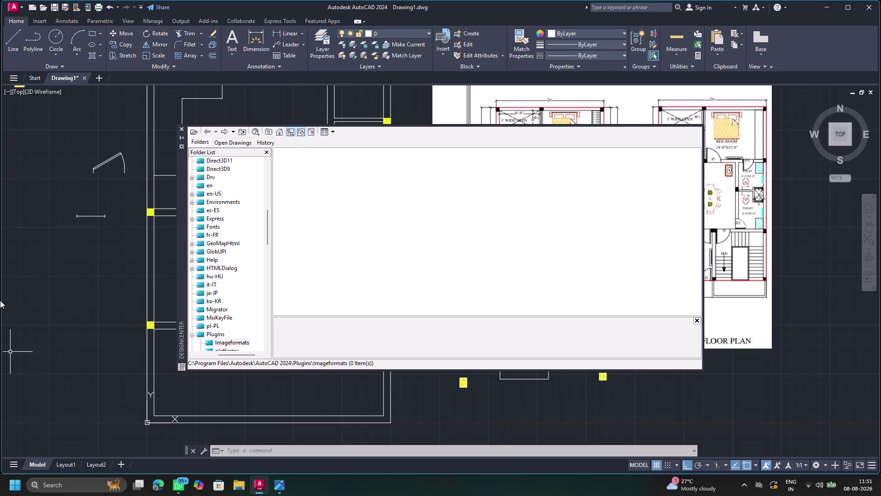
double_click(235, 341)
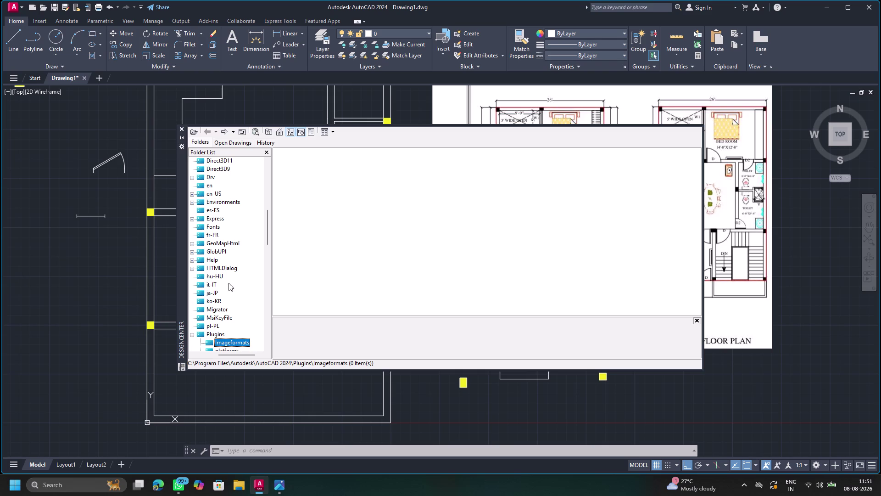
scroll(up, 3)
scroll(up, 3)
scroll(up, 3)
scroll(up, 3)
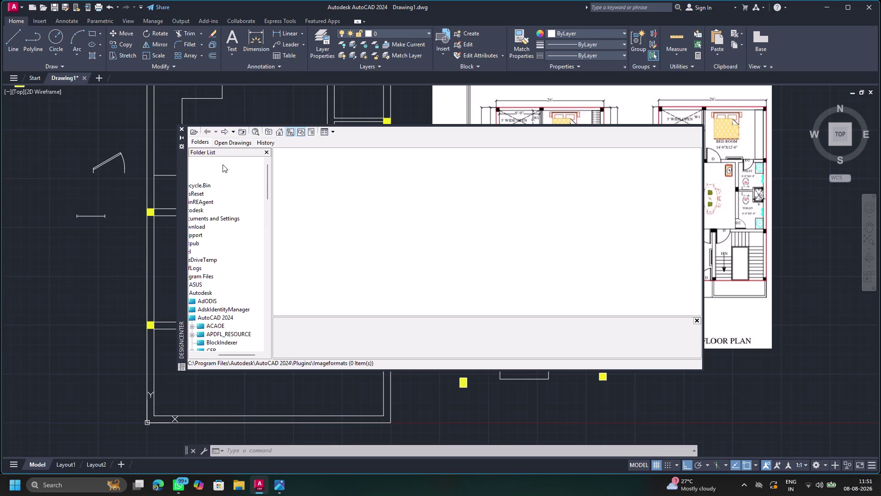
scroll(down, 3)
scroll(up, 3)
scroll(down, 3)
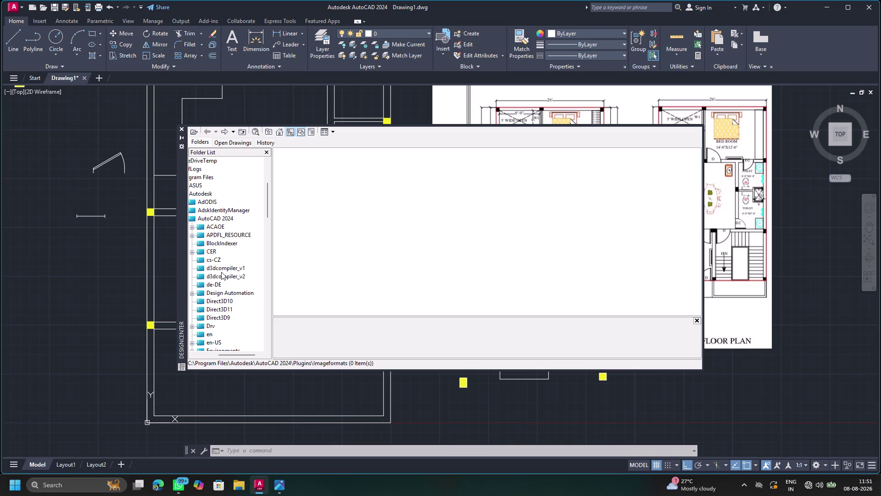
click(219, 215)
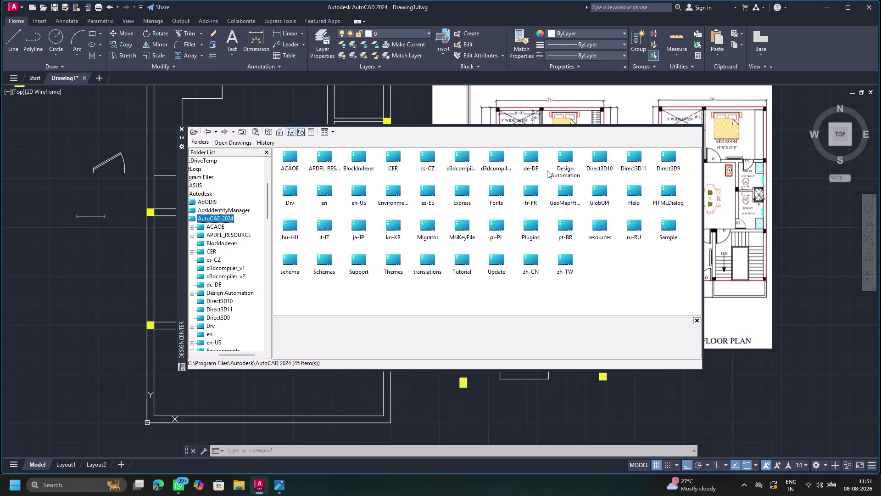
double_click(564, 157)
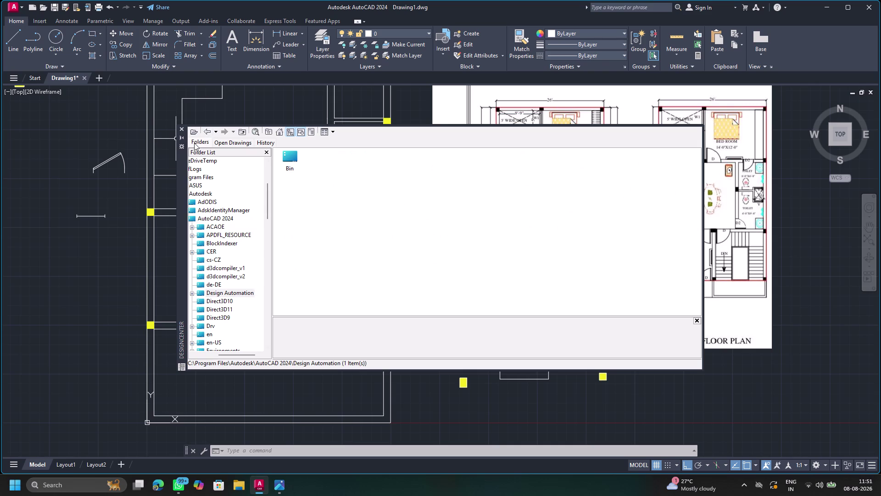
click(205, 132)
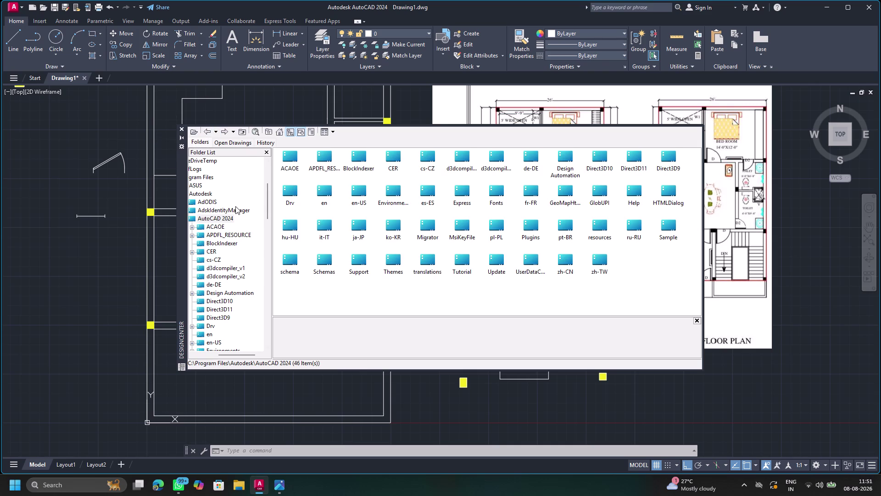
click(208, 128)
scroll(down, 3)
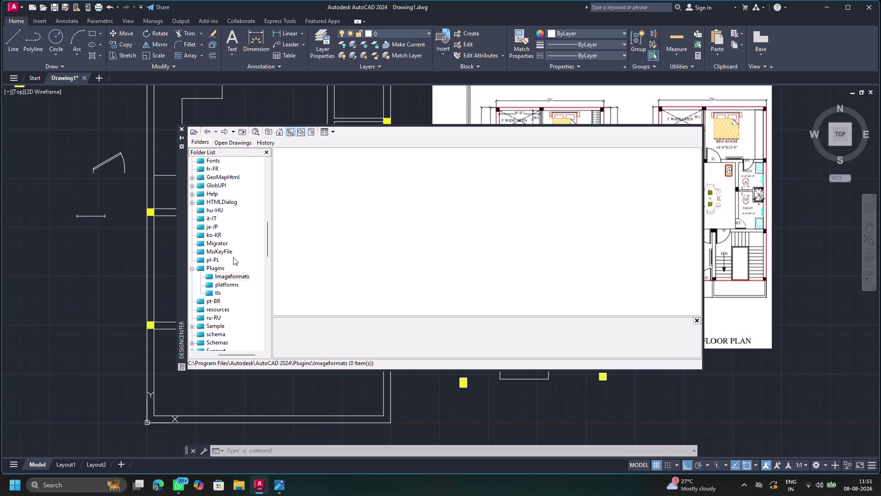
scroll(down, 3)
scroll(down, 3)
scroll(down, 3)
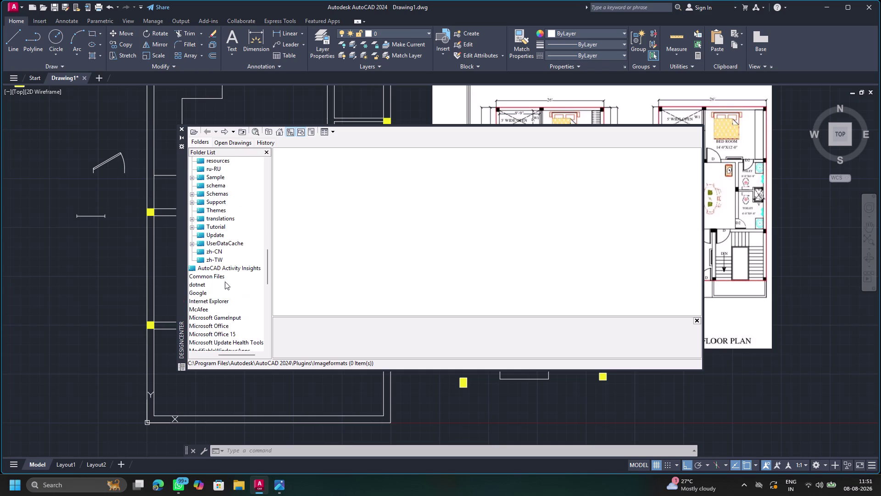
scroll(down, 3)
scroll(down, 3)
scroll(up, 3)
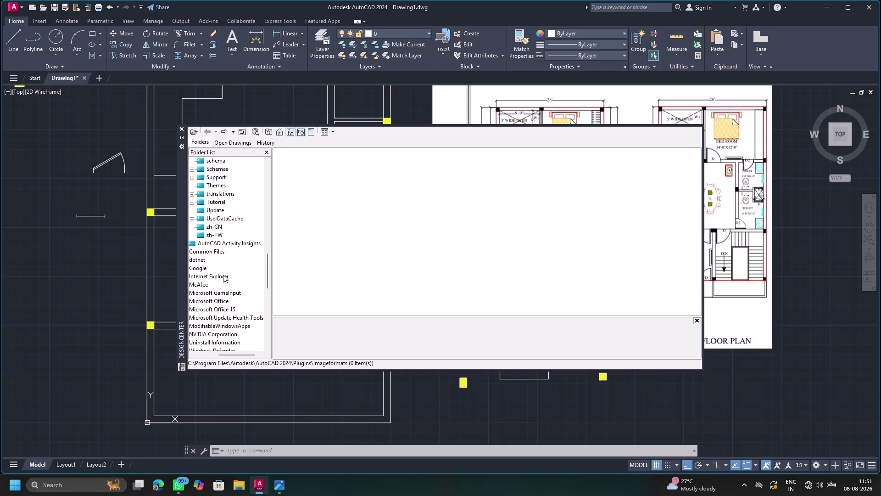
scroll(up, 3)
scroll(up, 3)
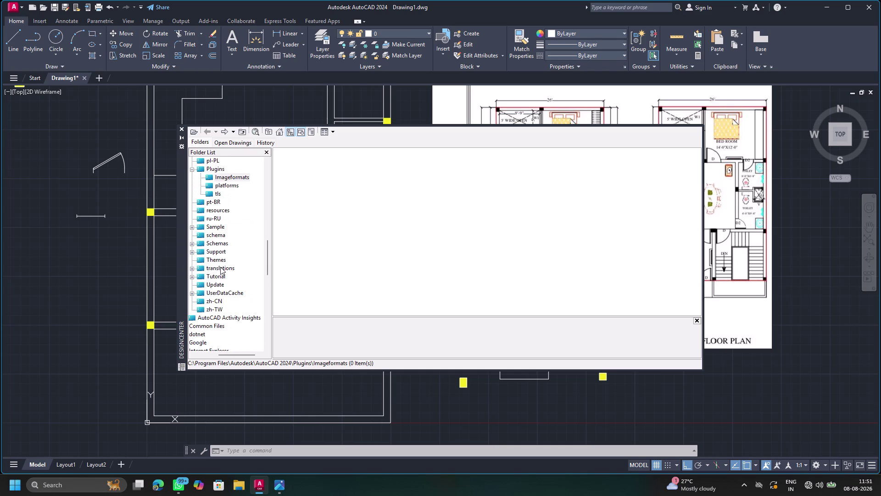
scroll(up, 3)
scroll(up, 3)
scroll(up, 3)
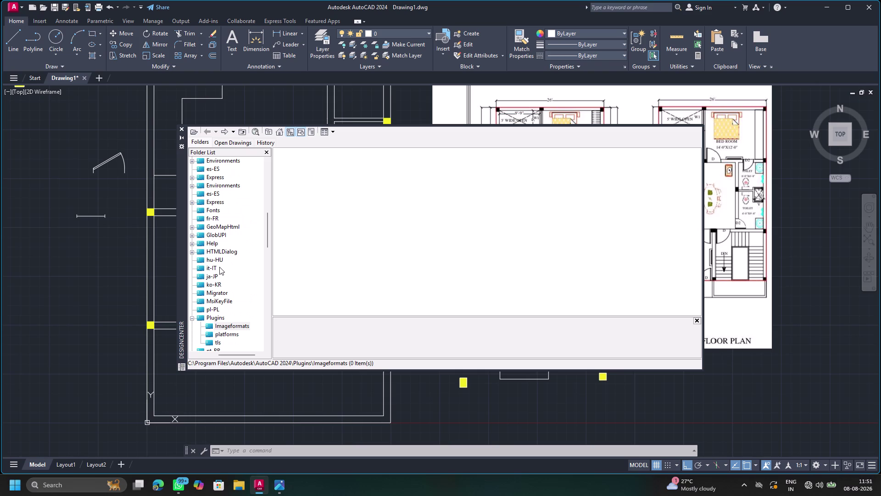
scroll(up, 3)
scroll(up, 3)
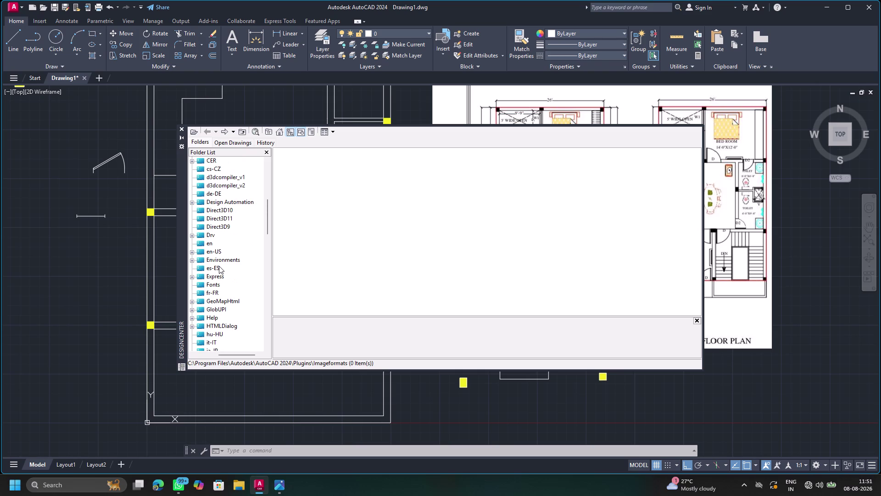
scroll(up, 3)
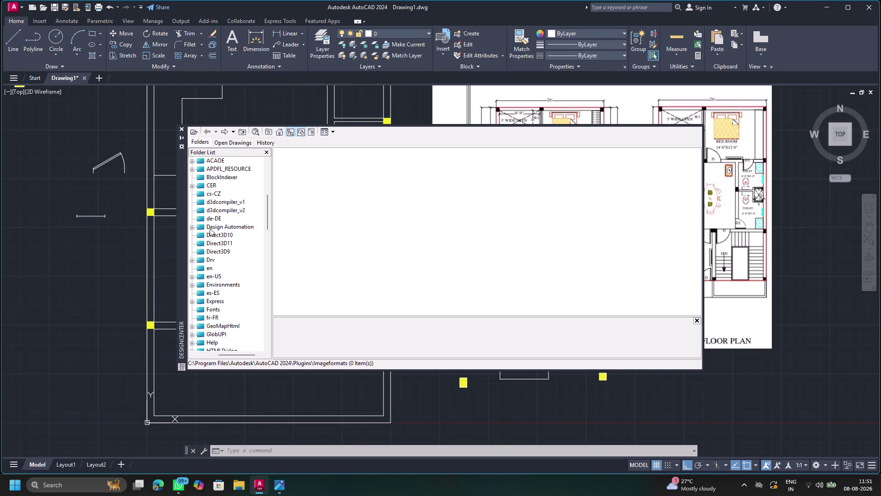
scroll(up, 3)
scroll(up, 3)
scroll(up, 3)
scroll(up, 3)
scroll(up, 3)
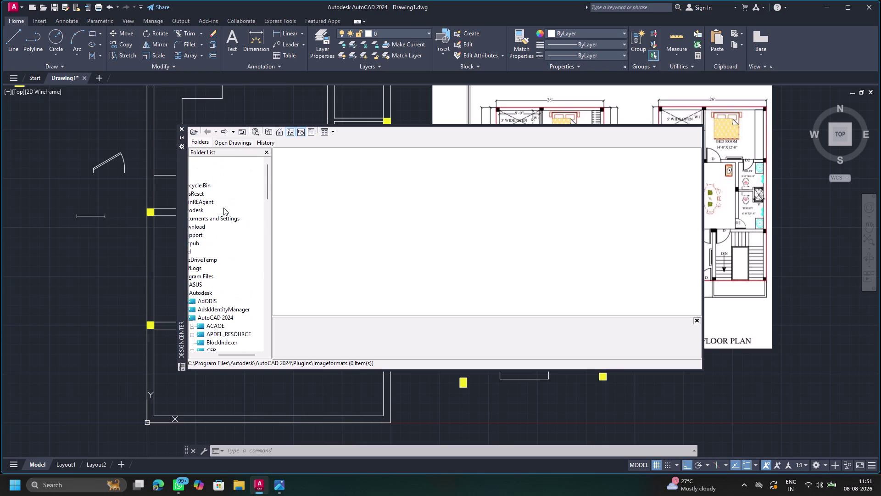
scroll(up, 3)
scroll(down, 3)
scroll(down, 3)
scroll(up, 3)
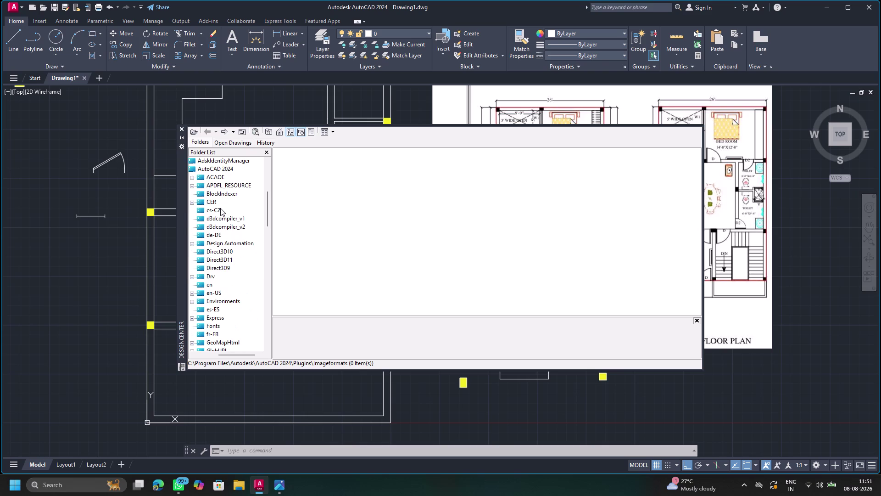
right_drag(273, 242, 247, 268)
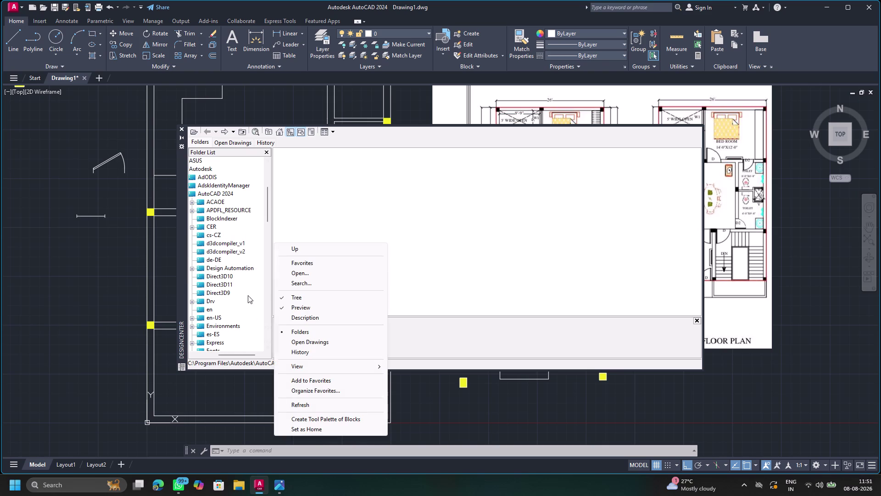
right_drag(246, 292, 243, 286)
scroll(down, 3)
scroll(up, 3)
scroll(up, 3)
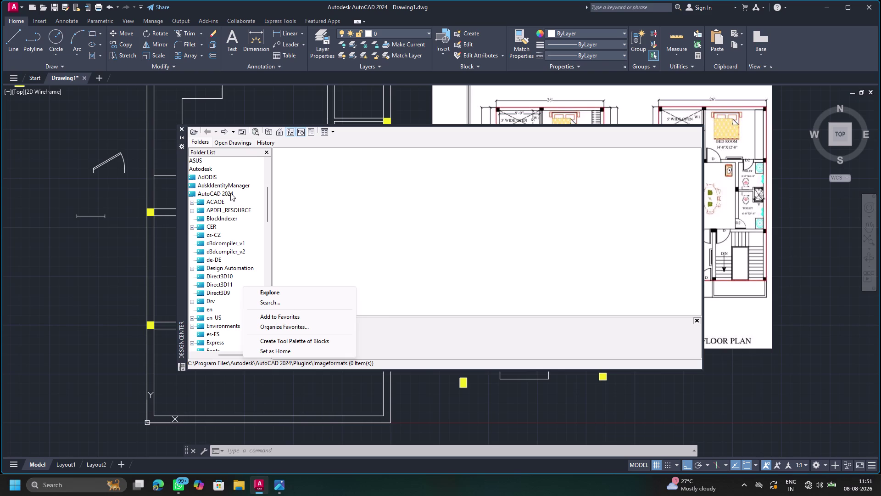
scroll(up, 3)
click(298, 240)
scroll(up, 3)
scroll(up, 3)
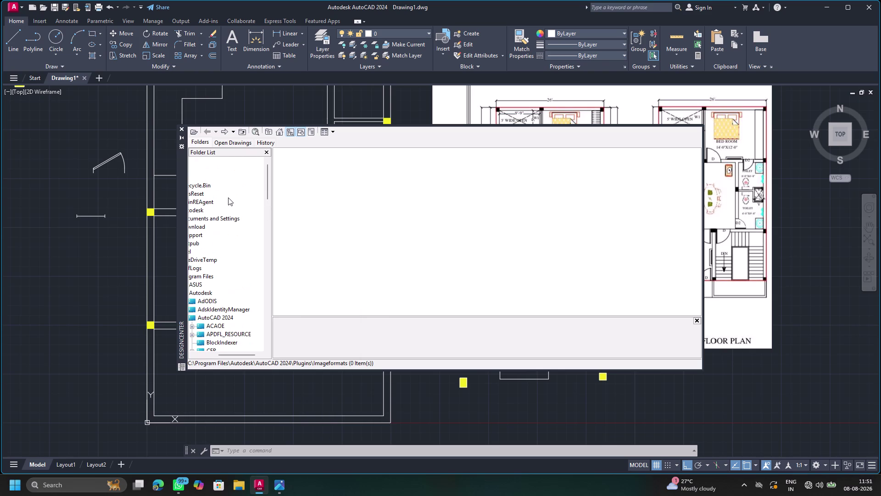
scroll(up, 3)
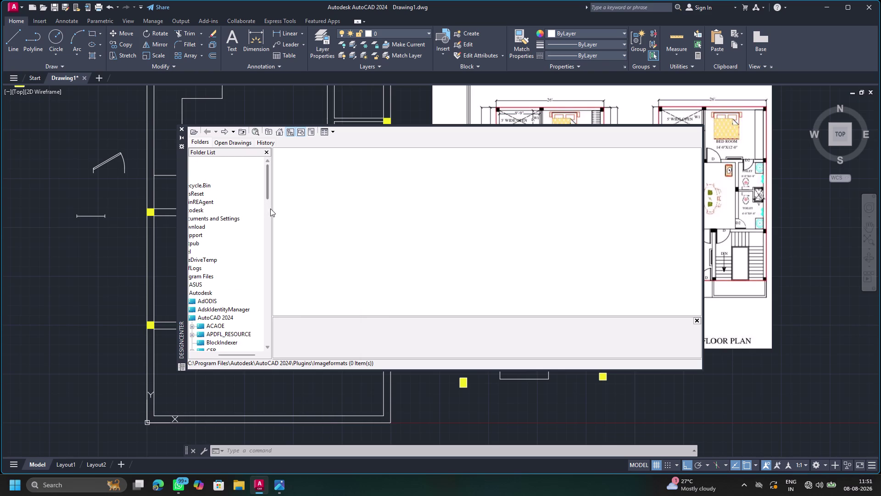
Widen the folder tree so full names show, scroll through it, and view the Schemas folder.
click(273, 210)
drag(271, 210, 325, 215)
scroll(up, 3)
scroll(down, 3)
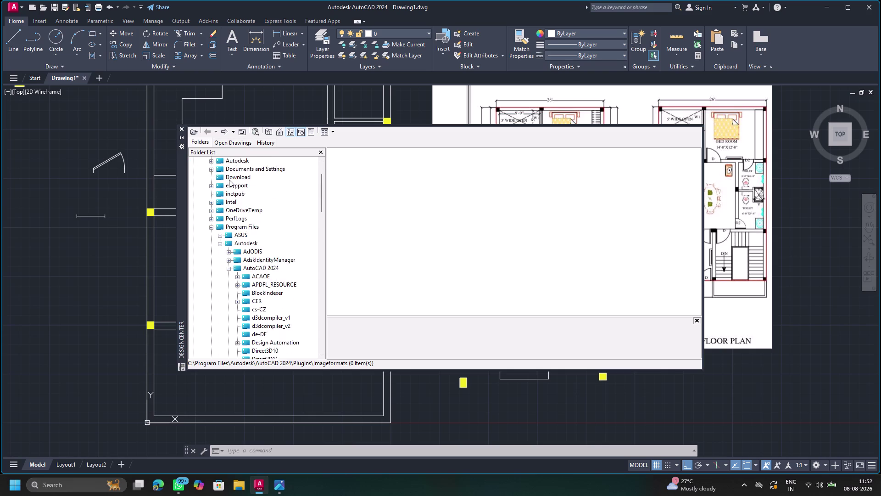
scroll(down, 3)
scroll(down, 3)
scroll(down, 3)
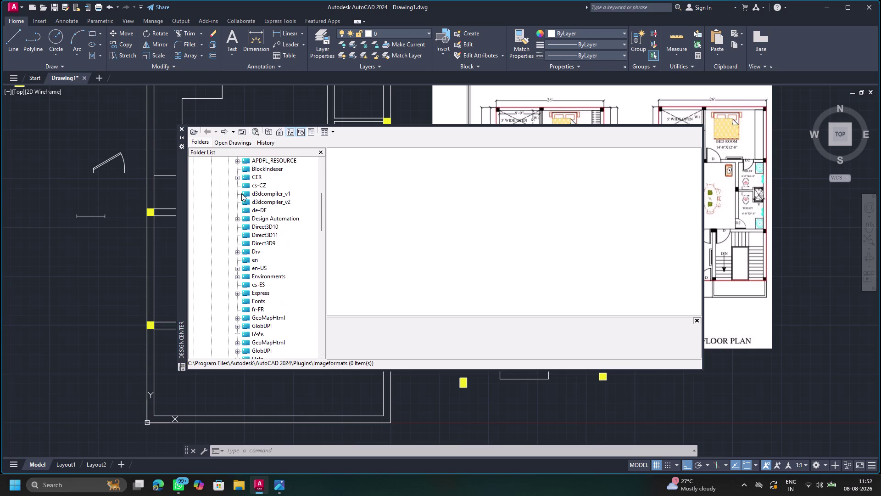
scroll(down, 3)
scroll(down, 3)
scroll(down, 3)
scroll(down, 3)
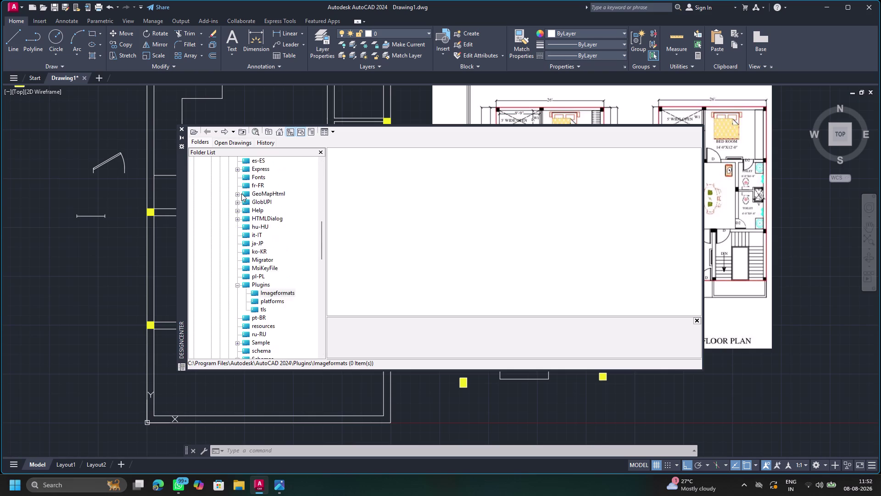
scroll(down, 3)
scroll(down, 3)
scroll(down, 3)
scroll(down, 3)
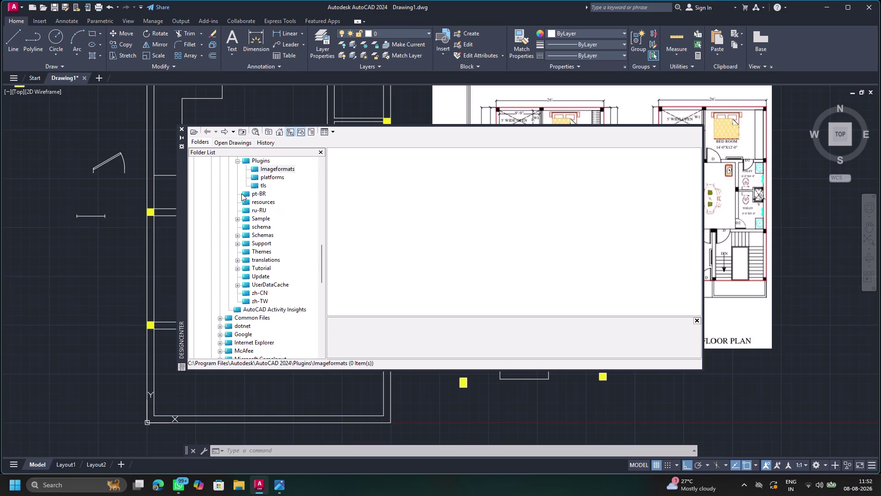
scroll(down, 3)
scroll(down, 3)
scroll(down, 3)
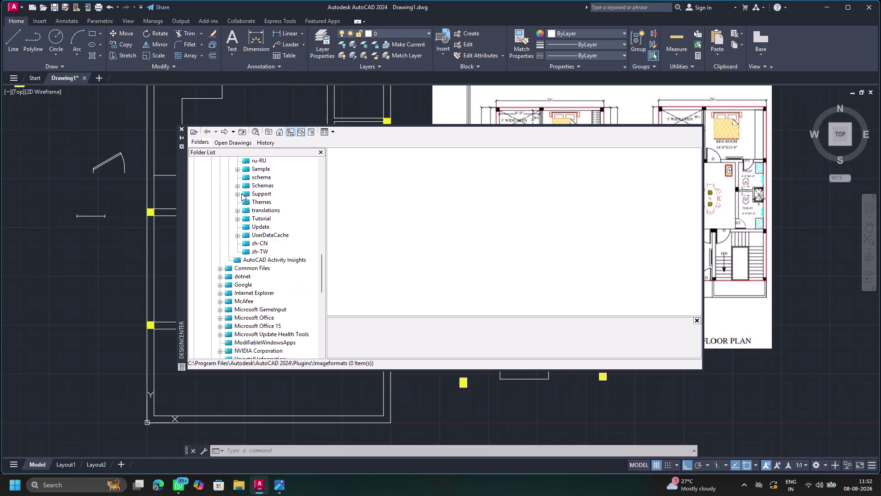
scroll(down, 3)
scroll(down, 3)
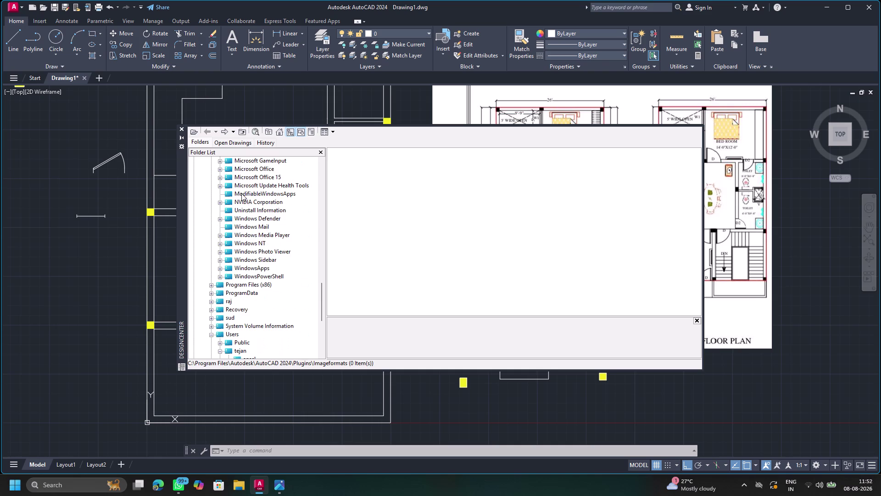
scroll(down, 3)
scroll(down, 3)
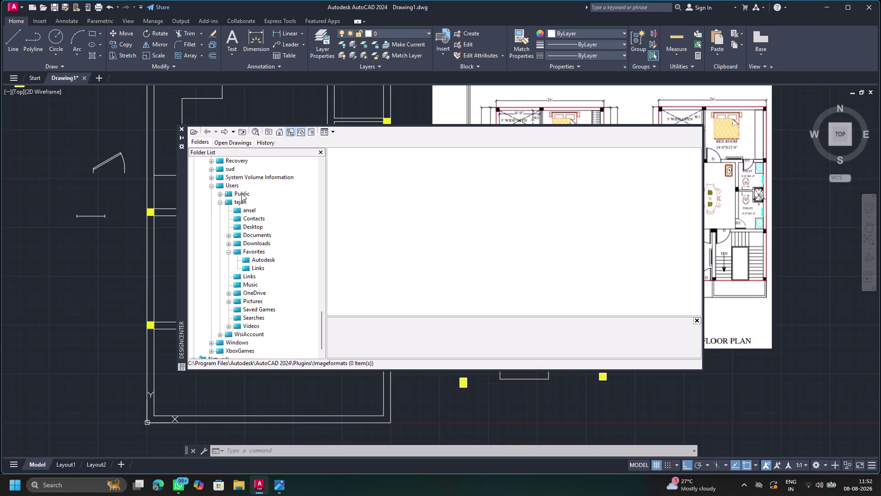
scroll(down, 3)
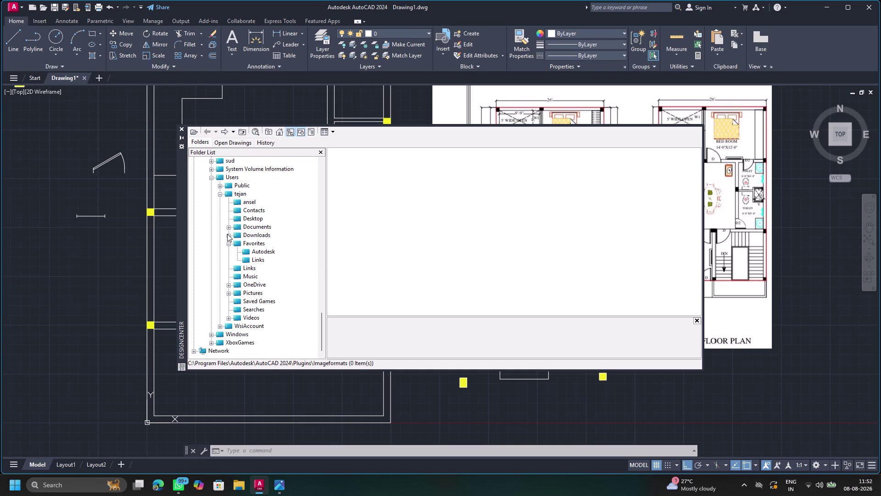
scroll(down, 3)
scroll(up, 3)
scroll(up, 3)
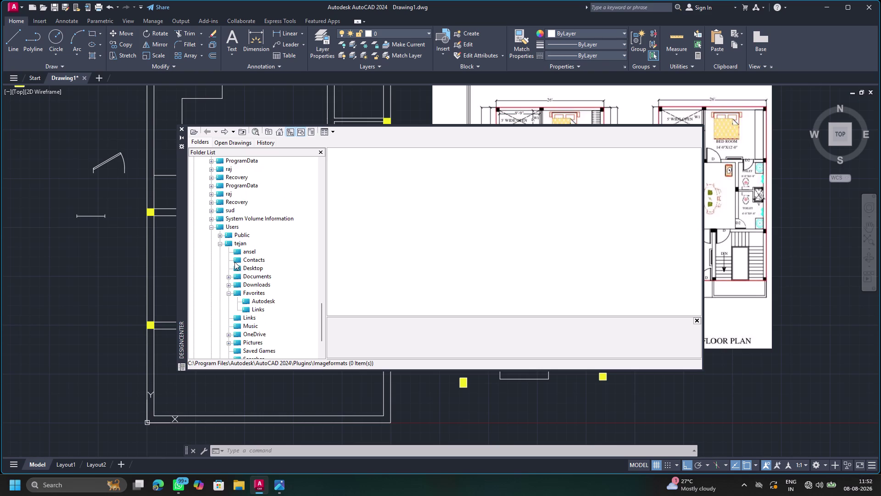
scroll(up, 3)
scroll(up, 3)
scroll(up, 3)
scroll(up, 3)
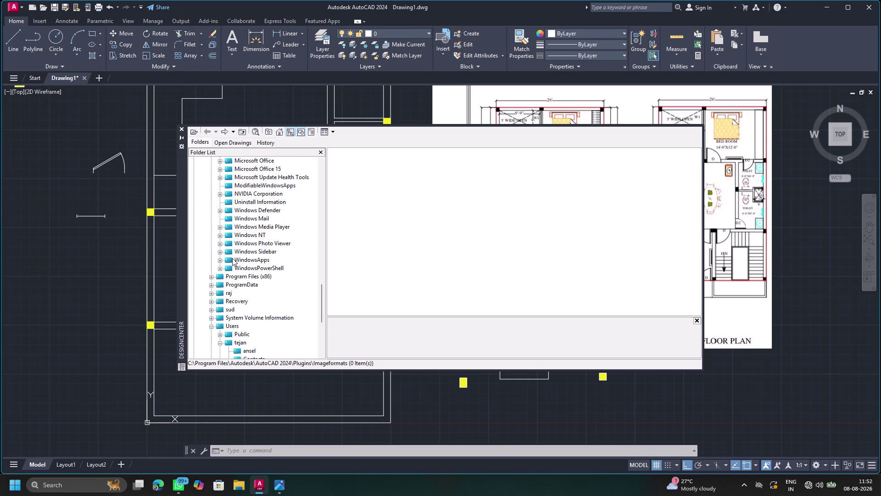
scroll(up, 3)
scroll(up, 3)
scroll(up, 3)
scroll(up, 3)
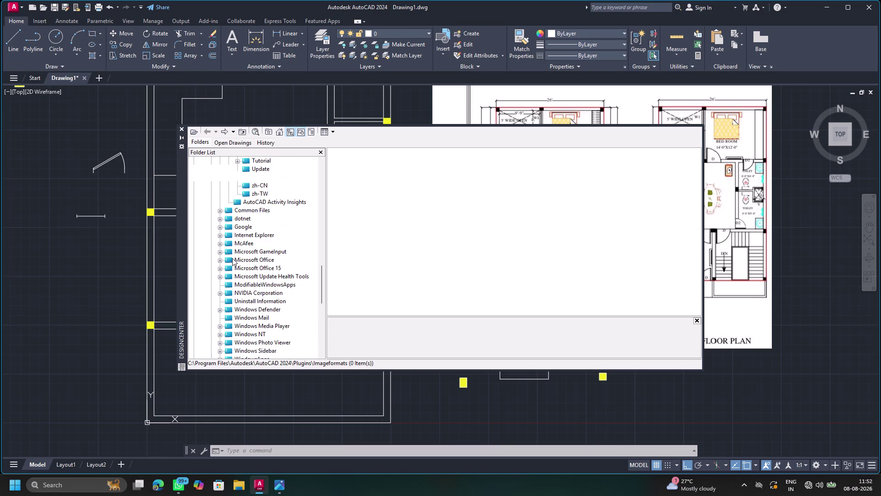
scroll(up, 3)
scroll(up, 3)
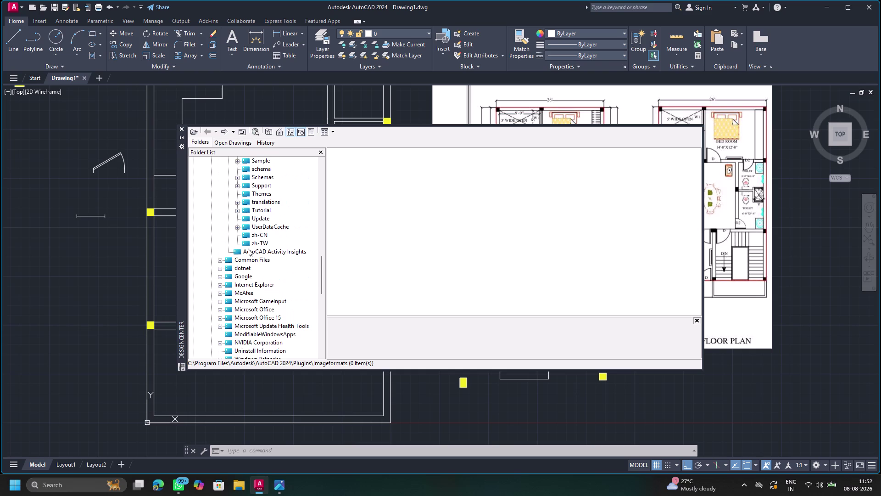
scroll(up, 3)
scroll(up, 3)
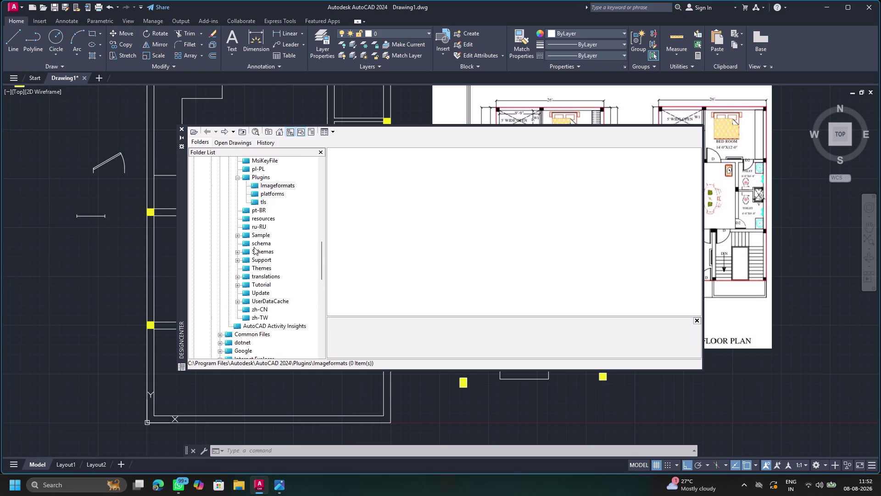
click(262, 249)
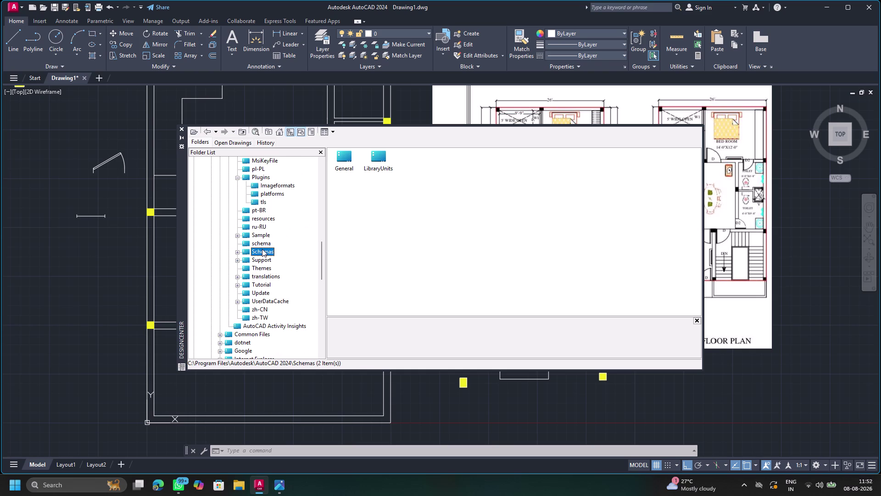
Scroll up to the AutoCAD 2024 en-US folder and list its ACADLP and UPI contents.
scroll(up, 3)
scroll(up, 3)
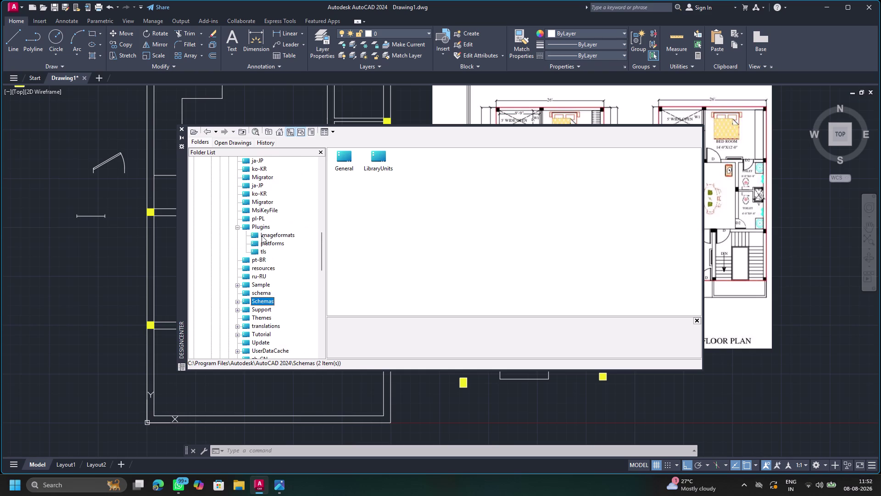
scroll(up, 3)
scroll(up, 3)
scroll(up, 3)
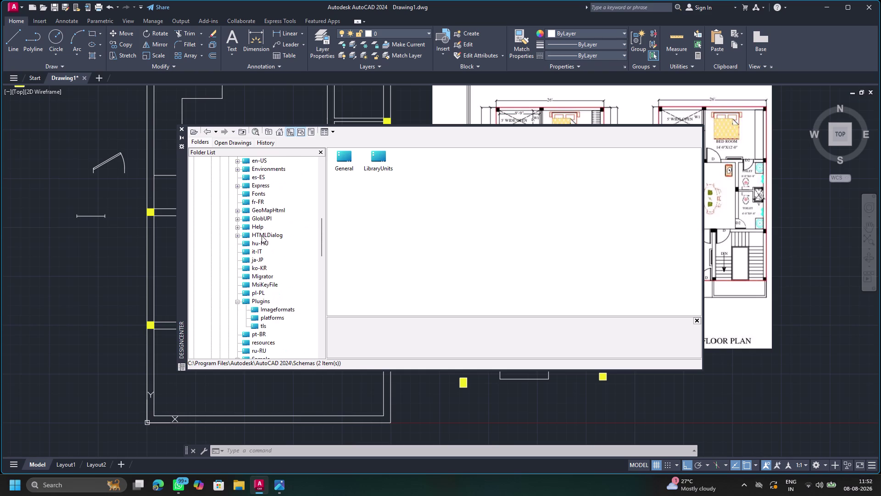
scroll(up, 3)
scroll(up, 3)
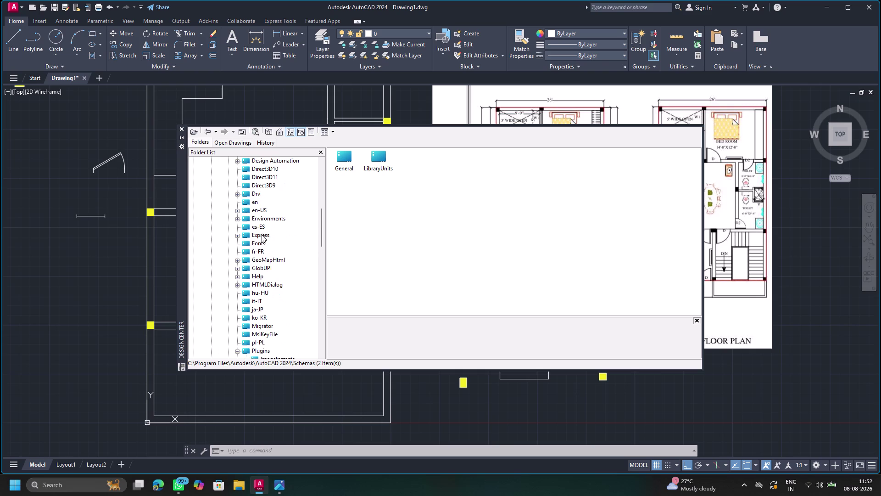
click(265, 211)
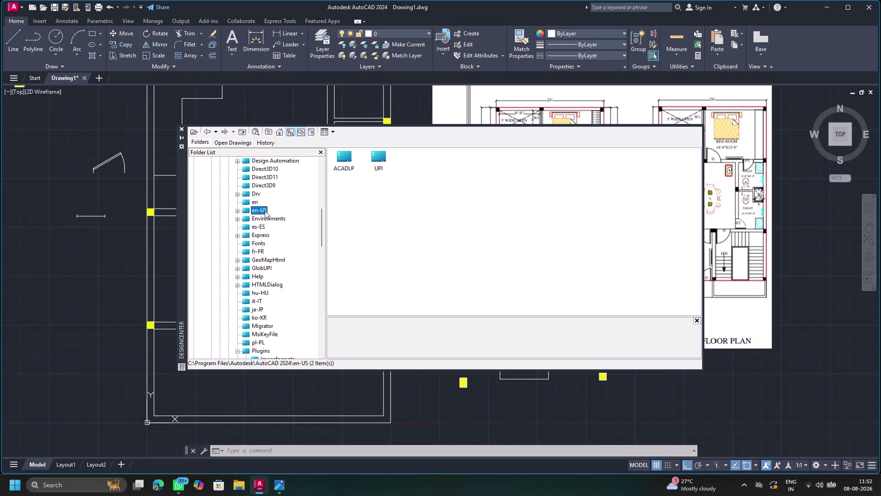
Scroll the folder tree and turn the preview area back on.
scroll(up, 3)
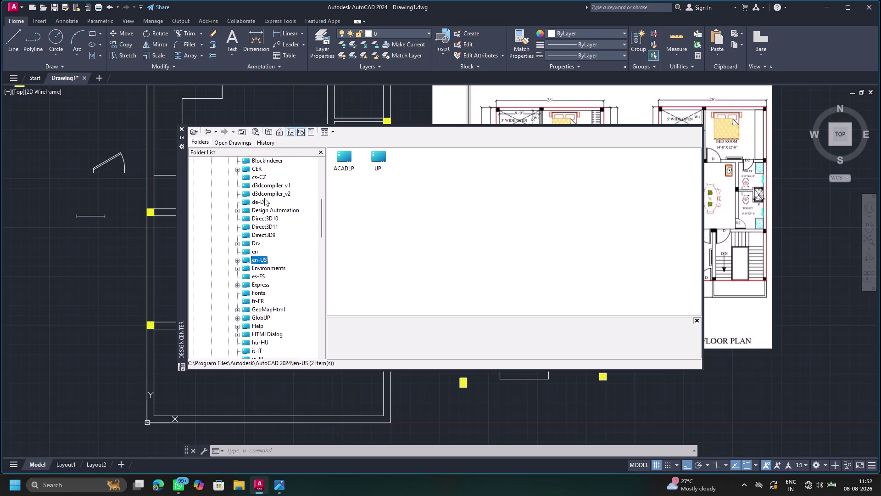
scroll(up, 3)
scroll(up, 3)
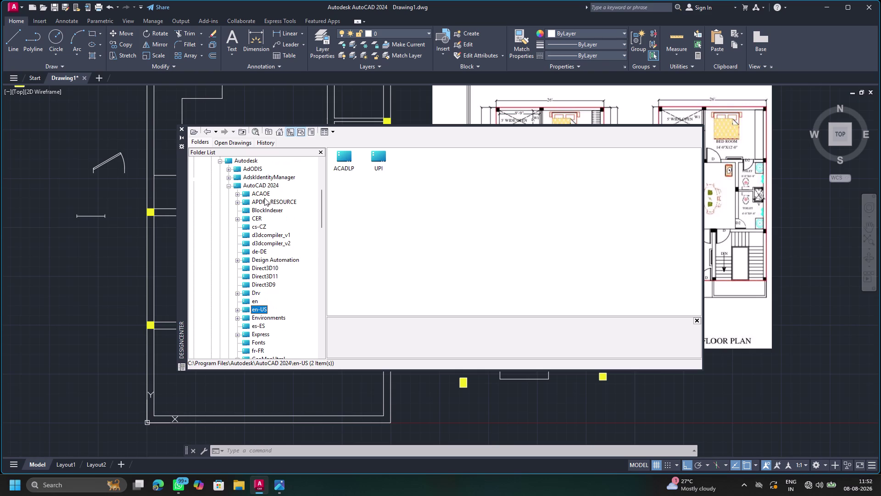
scroll(up, 3)
scroll(up, 3)
scroll(up, 3)
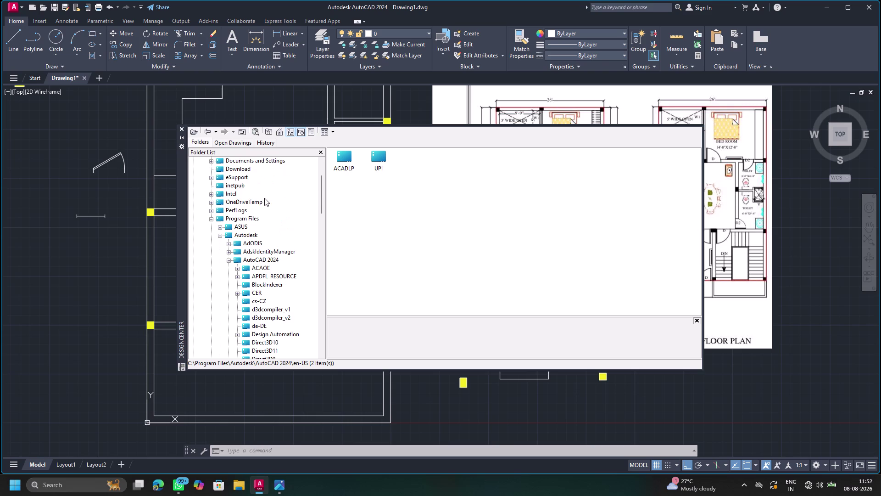
scroll(up, 3)
scroll(up, 3)
scroll(up, 3)
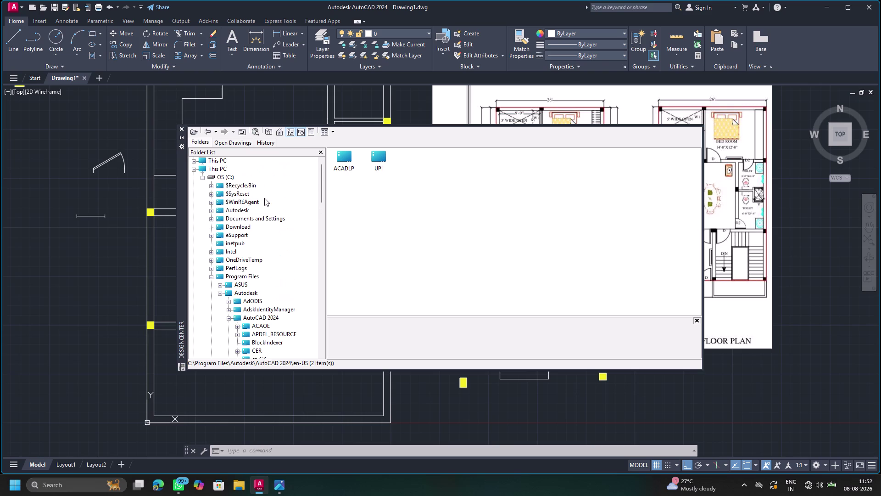
scroll(up, 3)
scroll(down, 3)
scroll(down, 3)
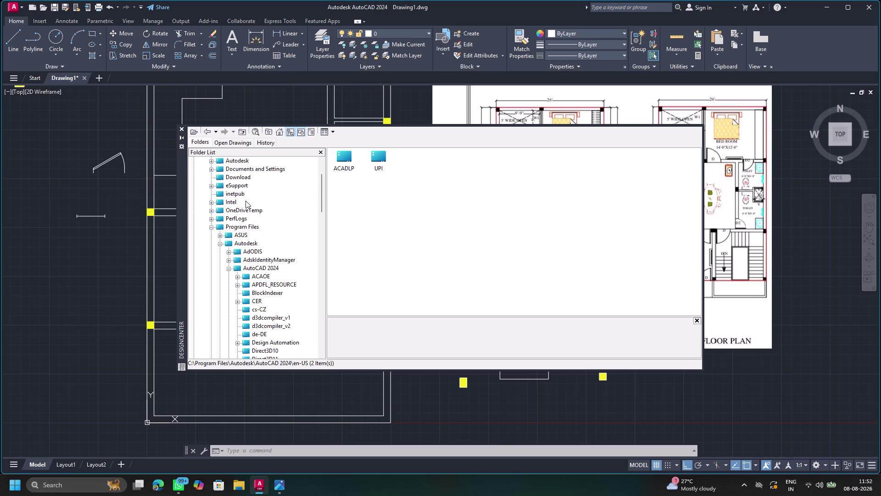
scroll(down, 3)
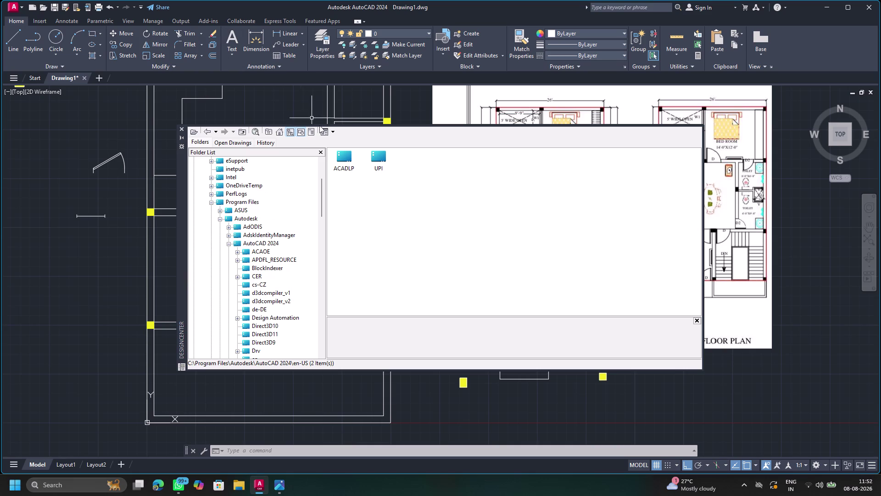
click(310, 132)
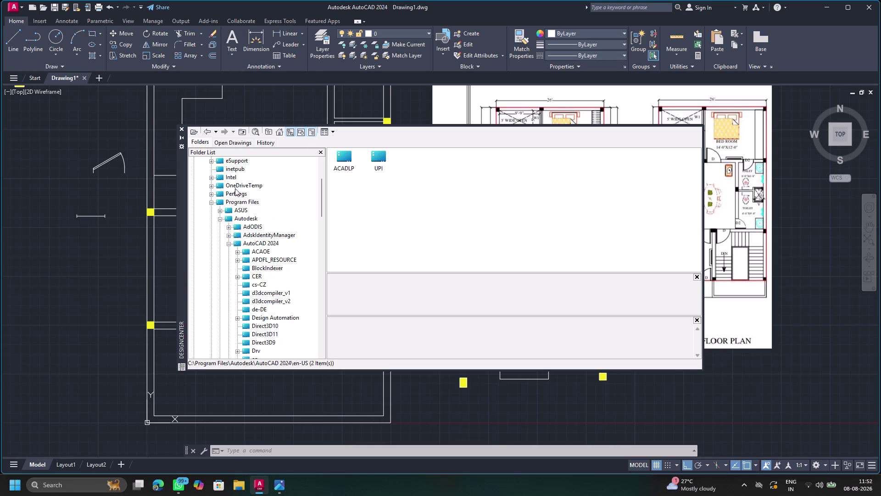
Switch the content display style to List.
scroll(up, 3)
scroll(up, 3)
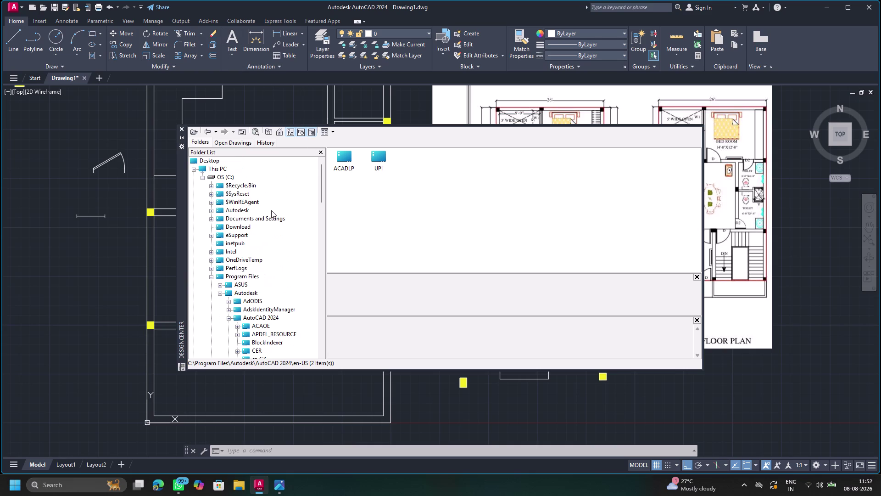
click(326, 131)
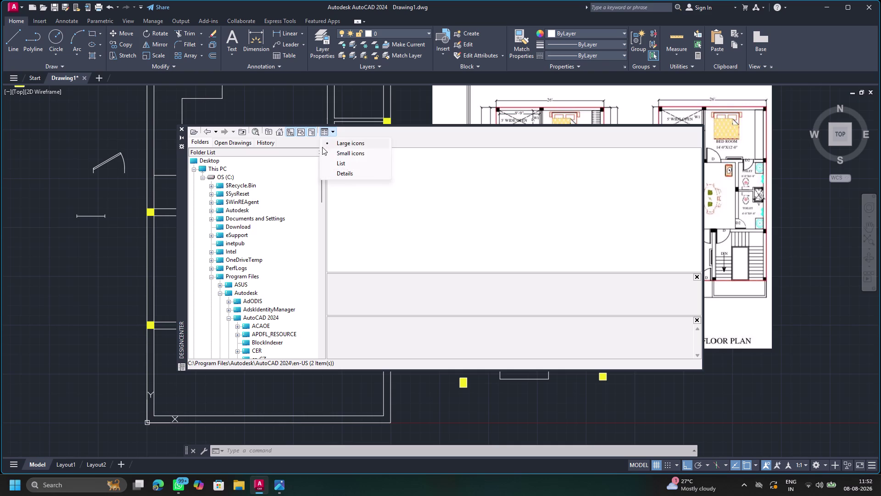
click(348, 153)
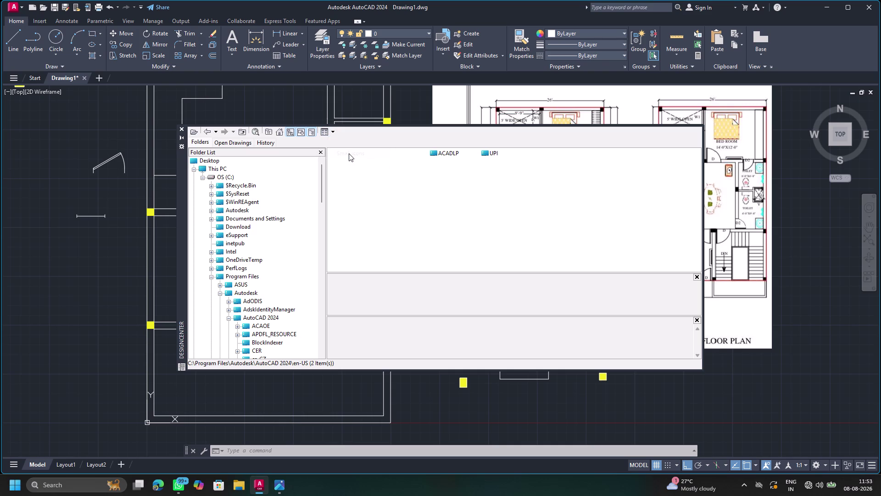
Open ACADLP and UPI, go back to en-US, then open the Autodesk favorites folder.
double_click(443, 151)
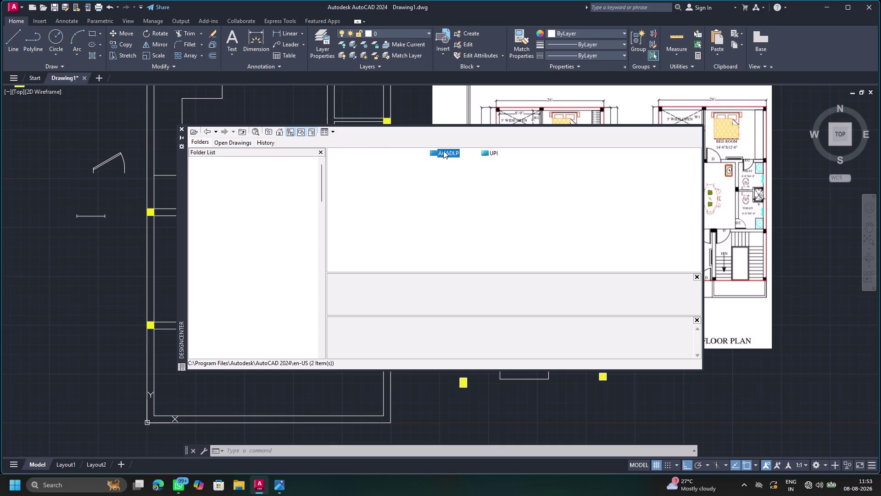
double_click(335, 155)
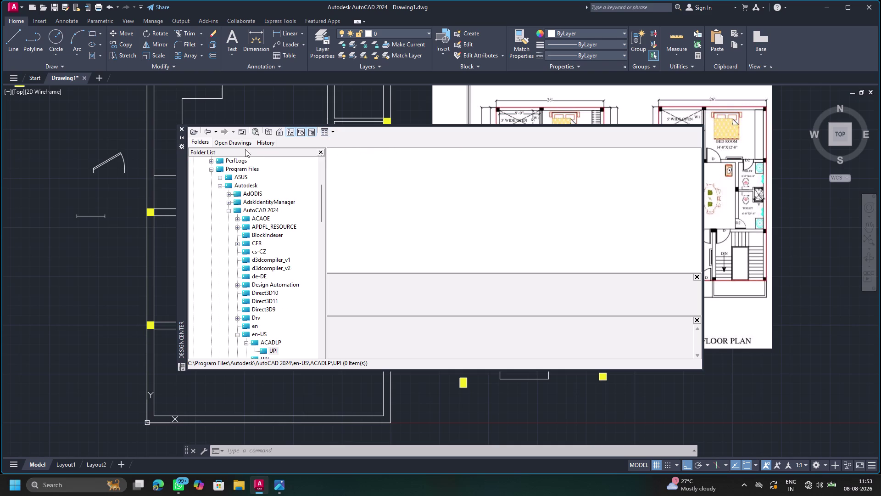
triple_click(205, 127)
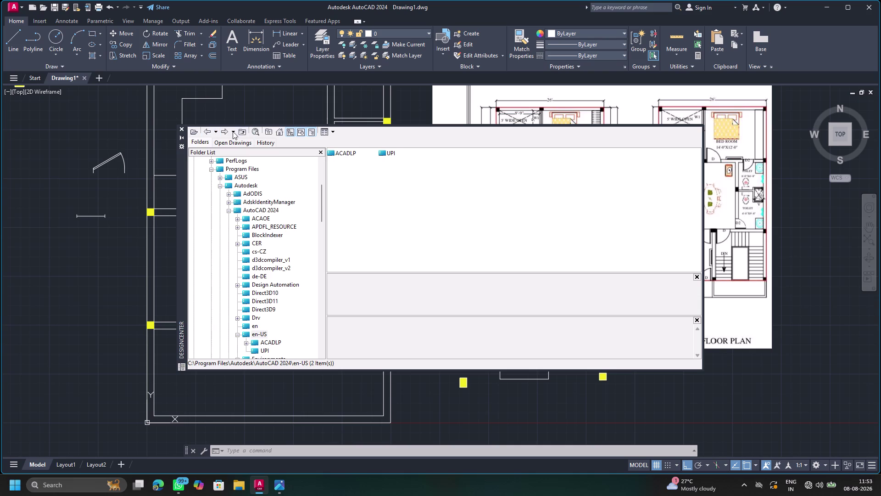
click(273, 131)
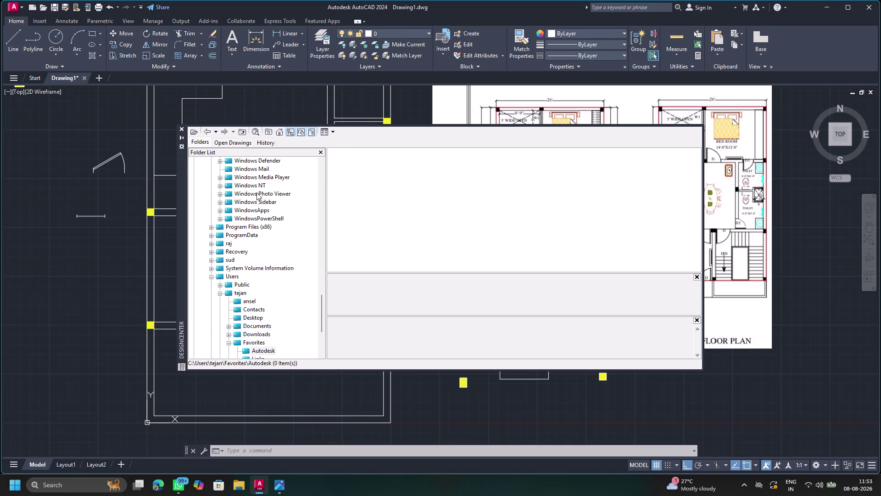
scroll(up, 3)
scroll(up, 3)
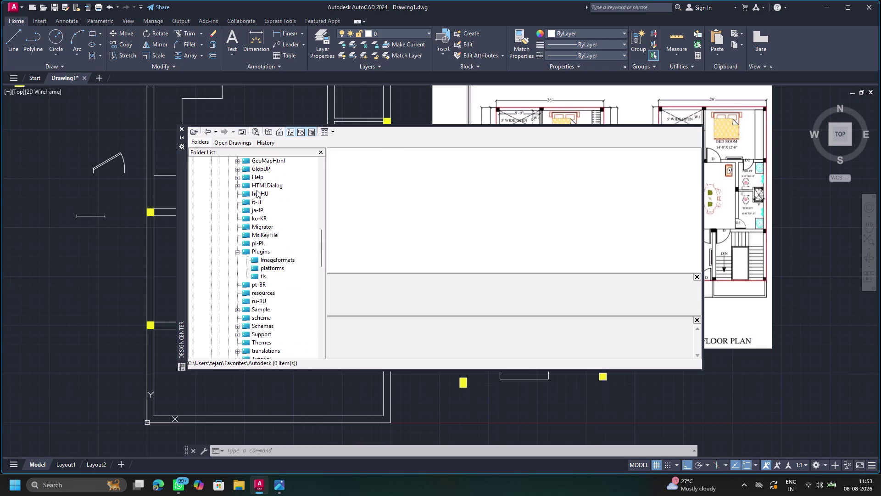
scroll(up, 3)
scroll(up, 3)
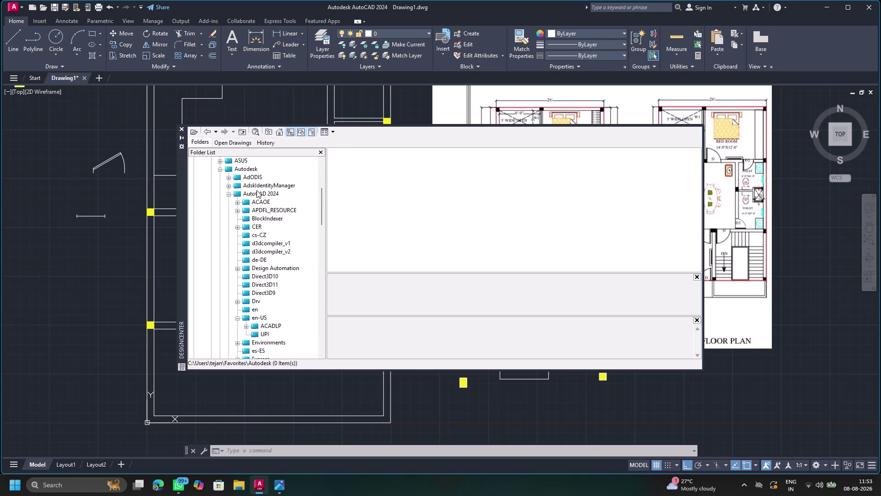
scroll(up, 3)
scroll(up, 3)
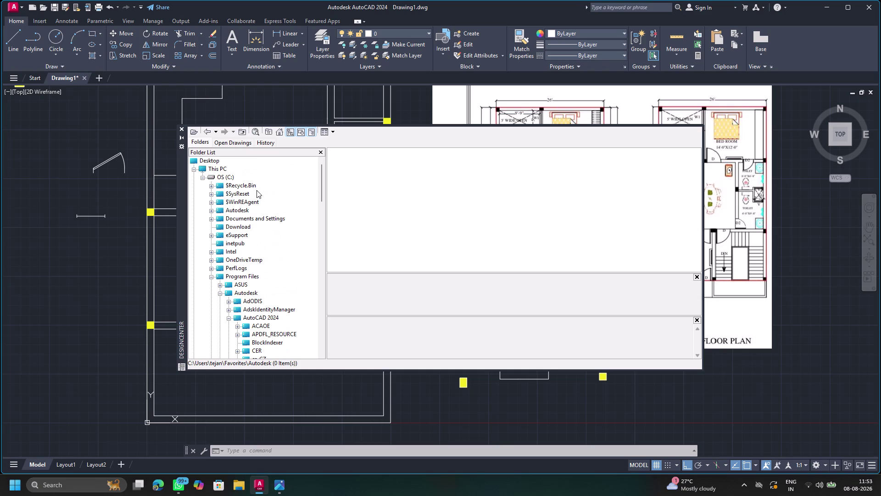
scroll(up, 3)
scroll(down, 3)
scroll(down, 3)
scroll(down, 3)
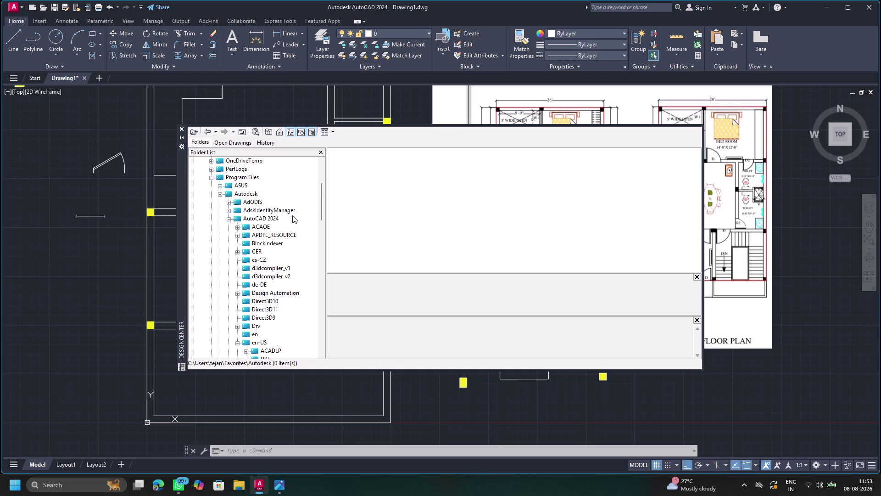
scroll(down, 3)
scroll(down, 3)
scroll(down, 3)
scroll(down, 3)
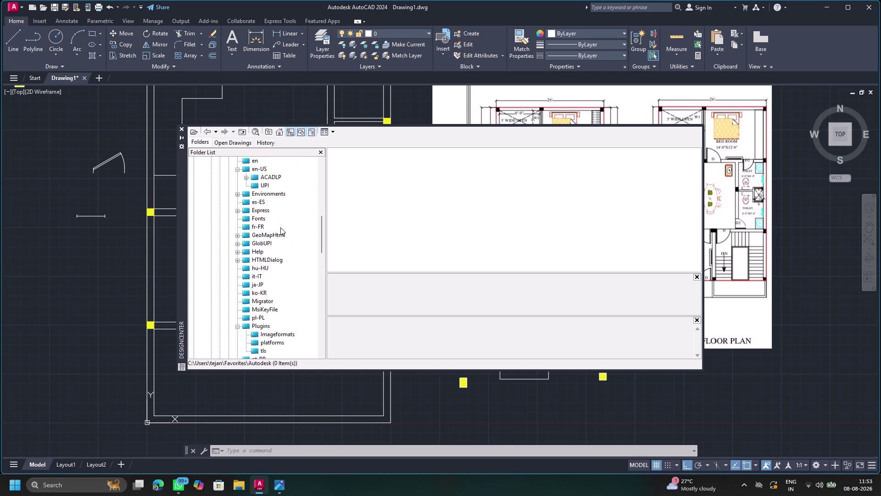
scroll(down, 3)
scroll(down, 3)
scroll(down, 3)
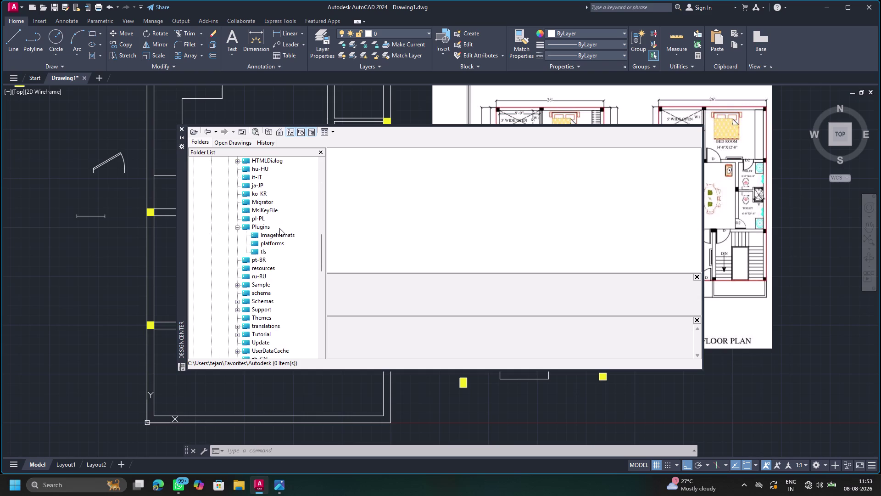
scroll(down, 3)
scroll(down, 3)
scroll(down, 3)
scroll(down, 3)
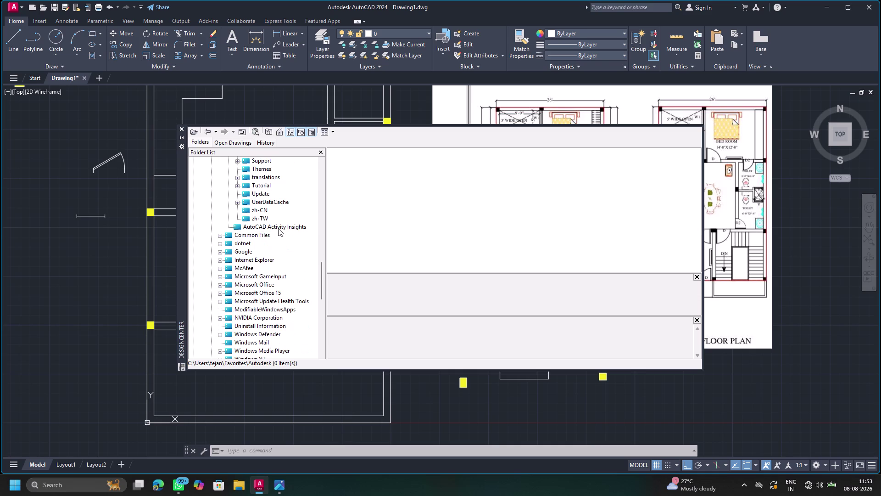
scroll(down, 3)
scroll(down, 3)
scroll(down, 3)
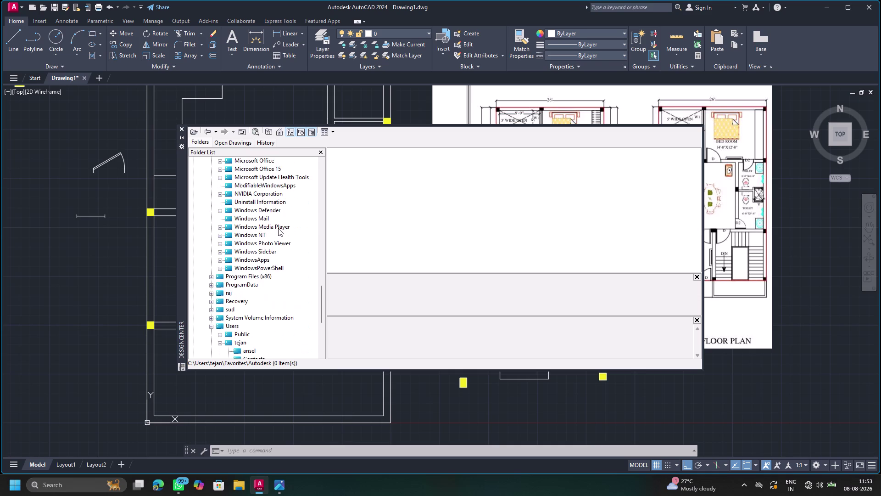
scroll(down, 3)
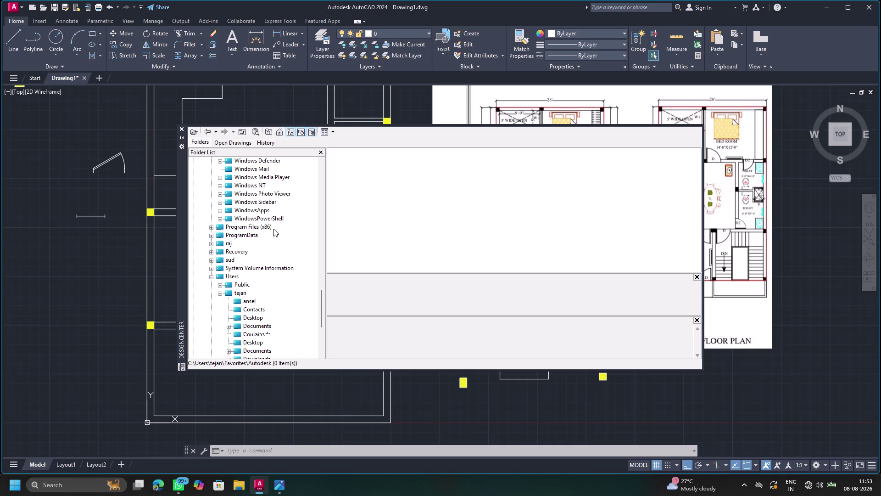
scroll(down, 3)
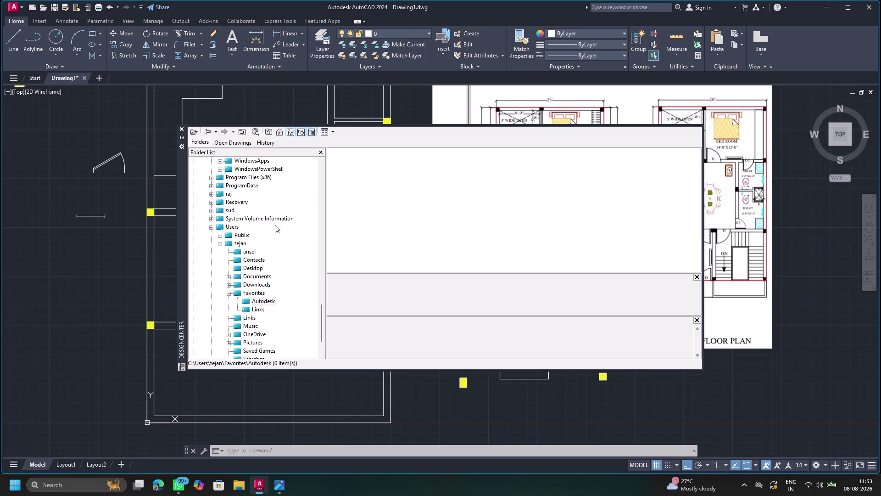
scroll(down, 3)
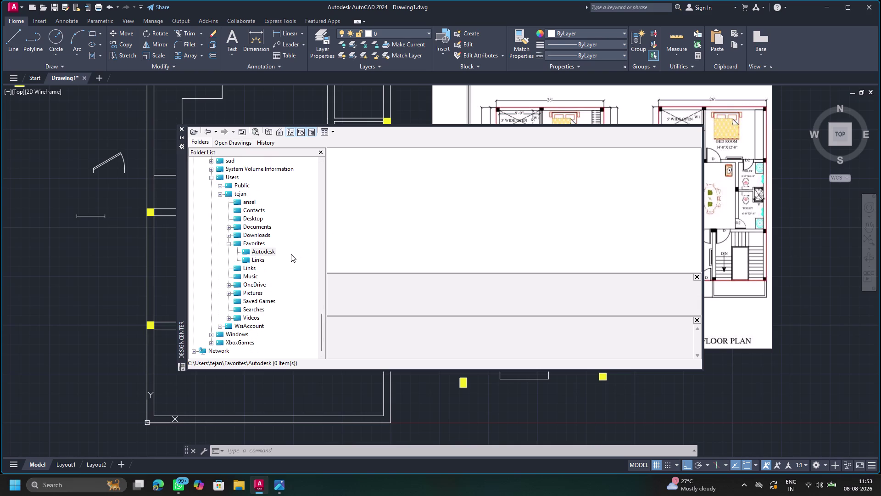
scroll(down, 3)
scroll(up, 3)
scroll(up, 3)
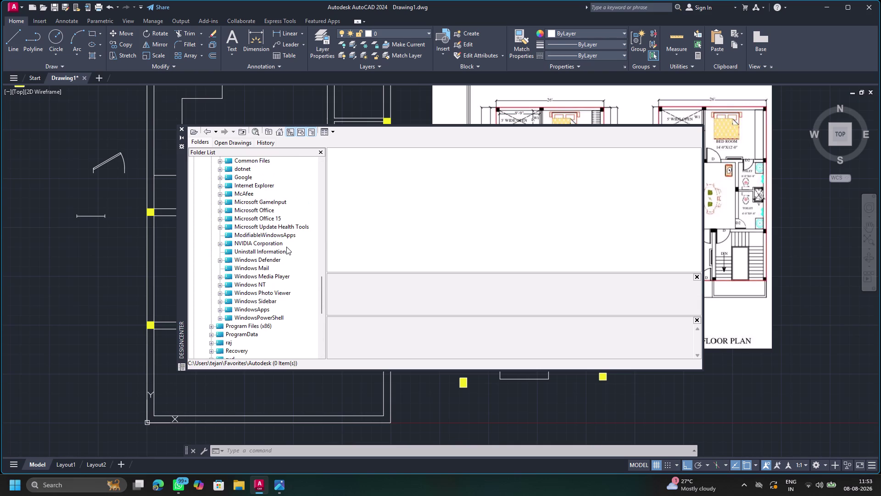
scroll(up, 3)
scroll(up, 3)
scroll(up, 3)
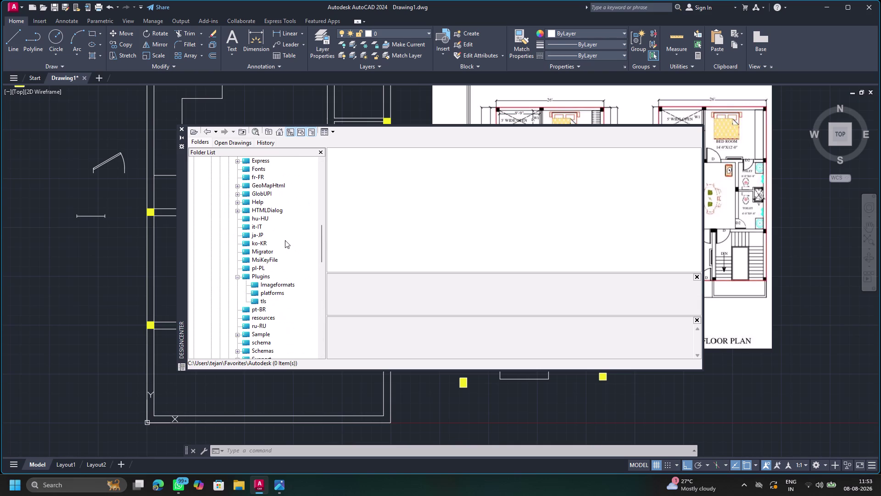
click(309, 132)
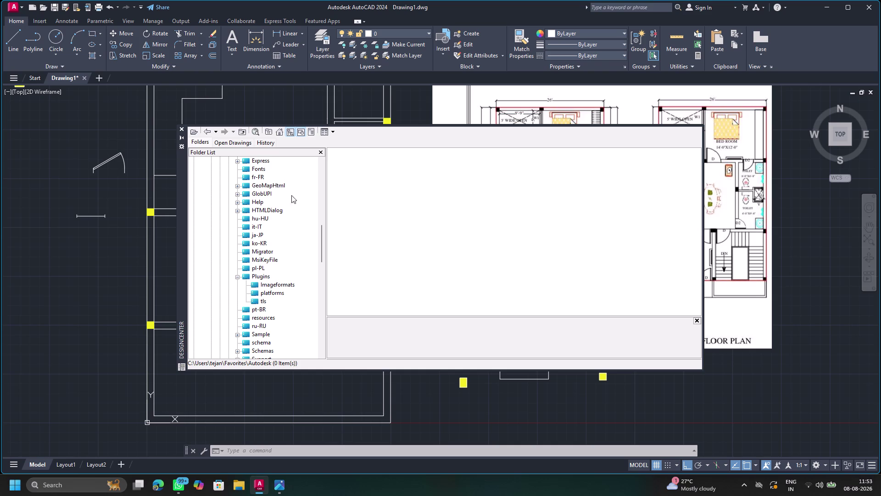
Scroll the Folders tree and select en-US under AutoCAD 2024, keeping the preview hidden.
scroll(up, 3)
scroll(down, 3)
right_drag(233, 238, 235, 232)
scroll(up, 3)
scroll(up, 3)
click(331, 199)
scroll(up, 3)
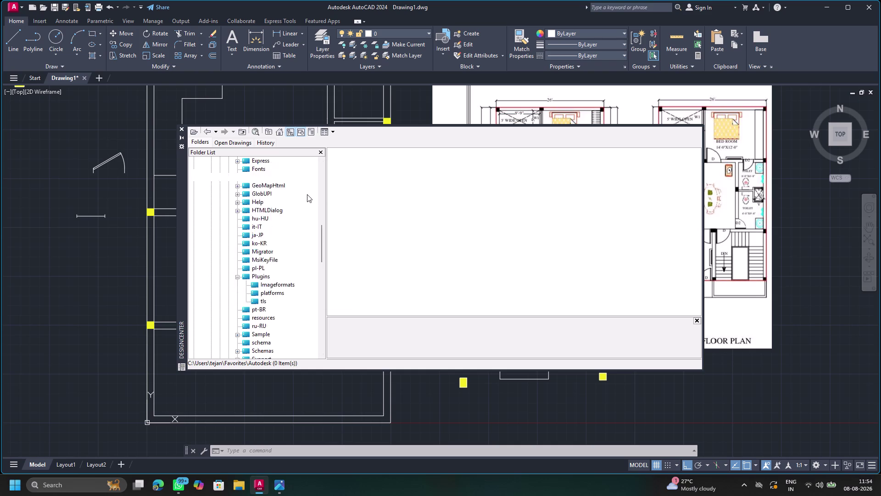
scroll(up, 3)
scroll(up, 3)
scroll(up, 3)
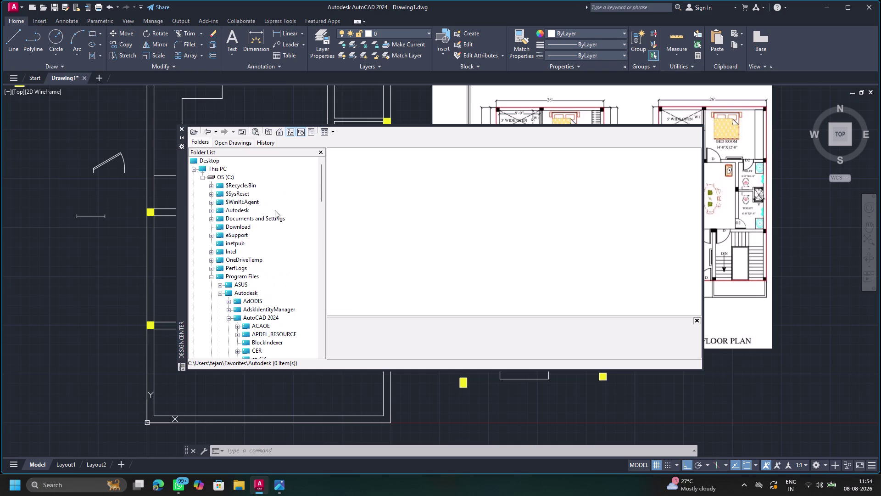
scroll(down, 3)
scroll(down, 3)
scroll(down, 3)
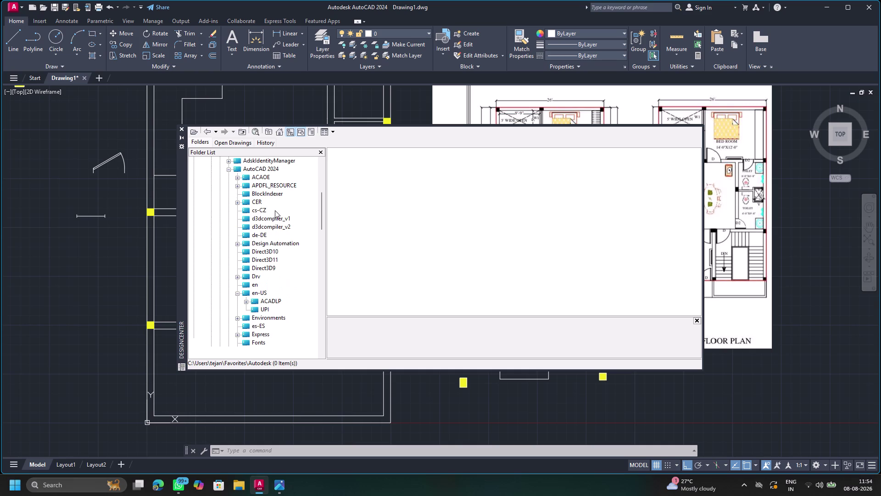
click(259, 289)
click(259, 290)
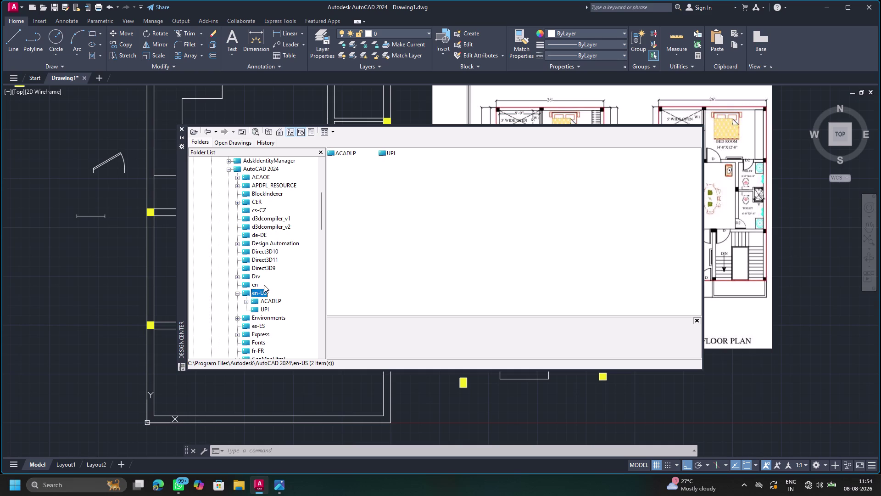